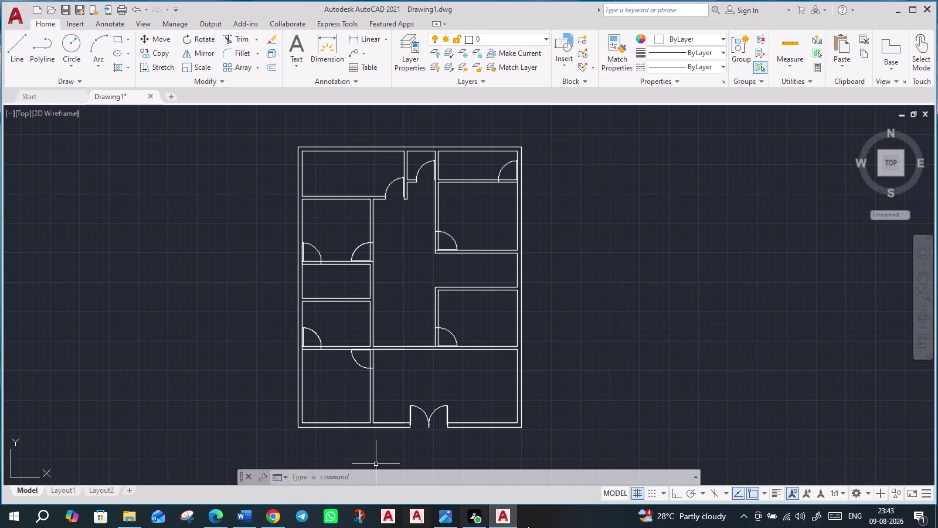
Start a rectangle left of the plan, sized by dimensions with a 5' length.
click(118, 41)
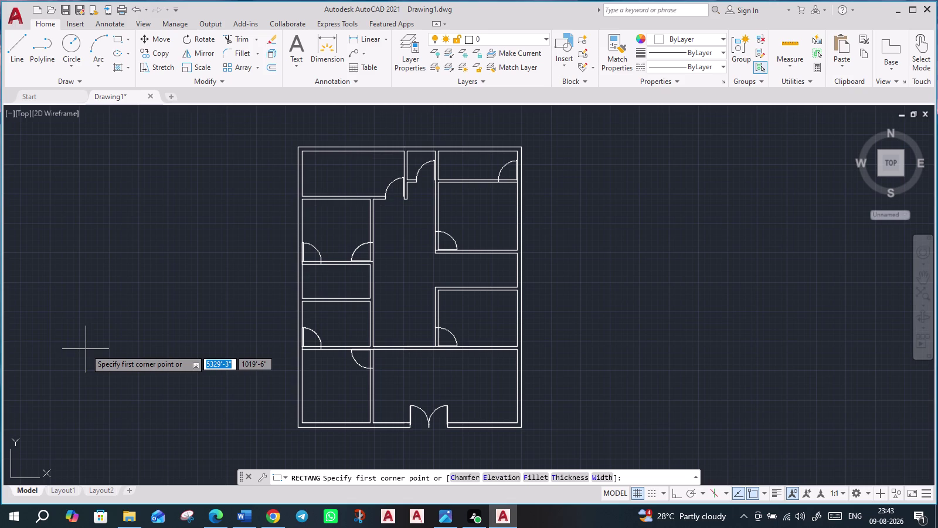
click(86, 349)
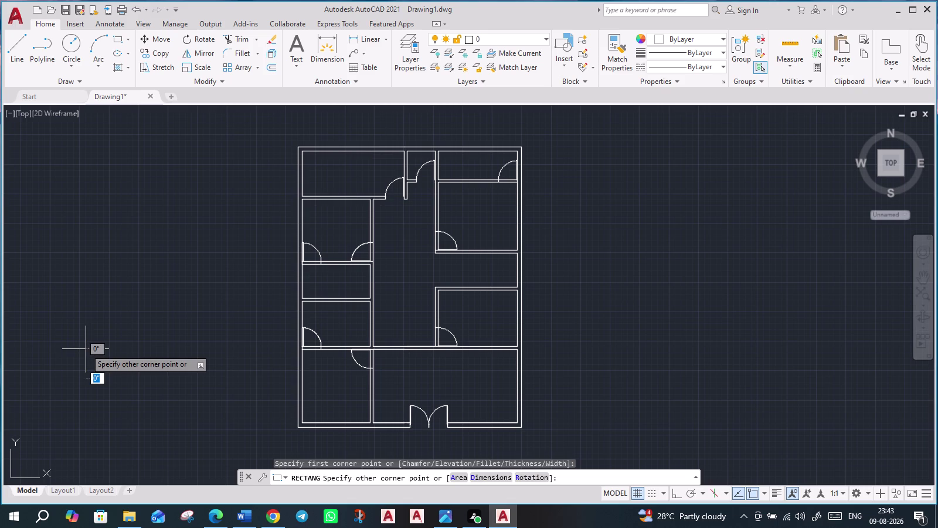
key(d)
key(Return)
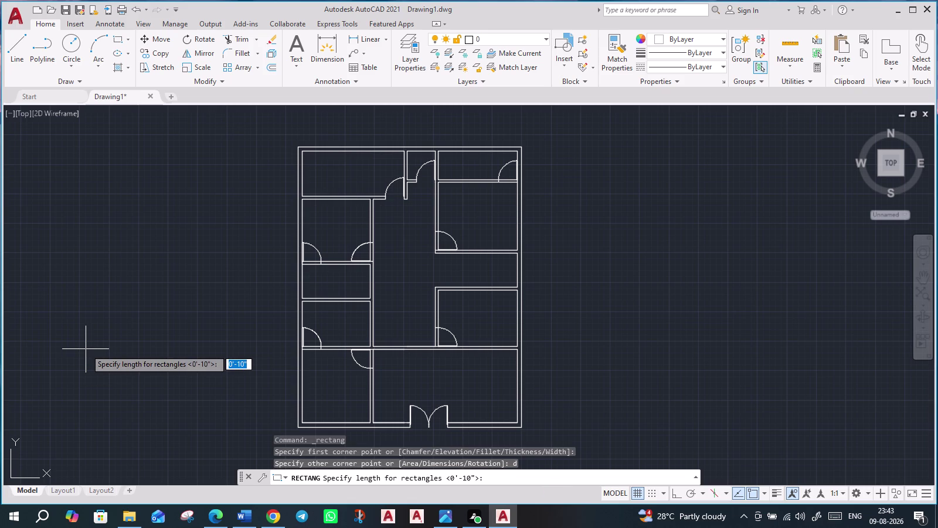
click(79, 345)
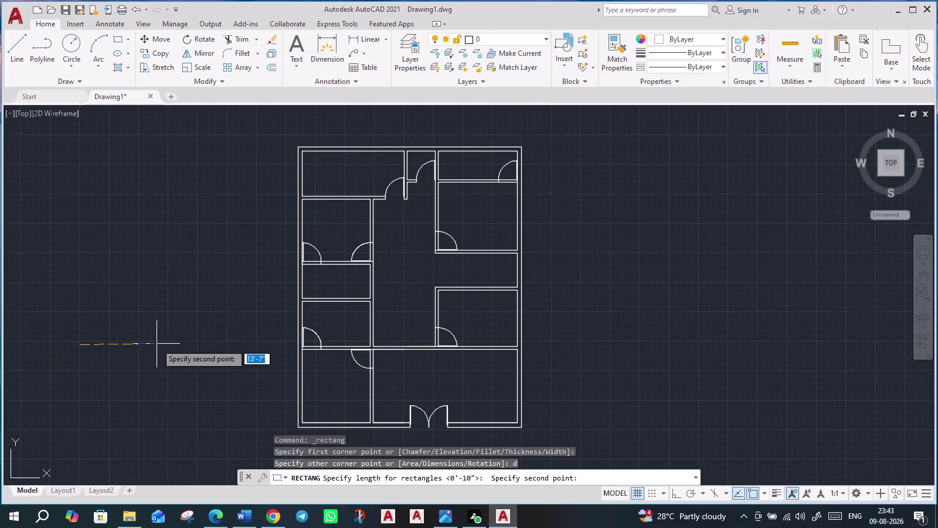
key(5)
key(apostrophe)
key(Return)
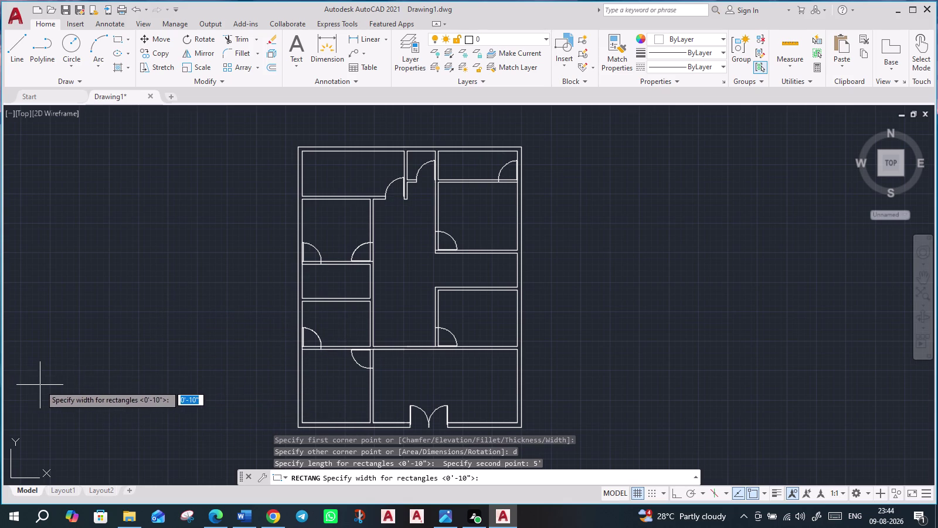
Give the rectangle a 6" width and place it beside the floor plan.
scroll(down, 3)
middle_drag(101, 392, 328, 338)
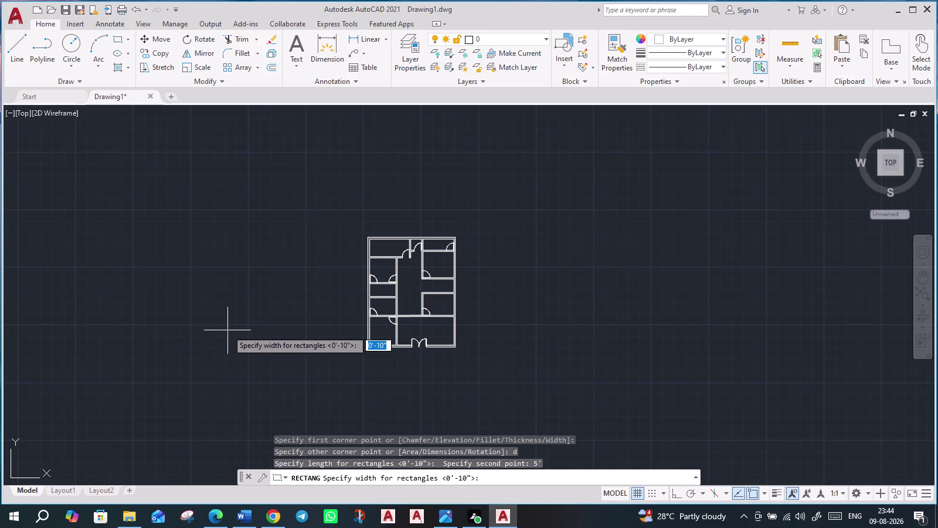
key(6)
key(shift+quotedbl)
key(Return)
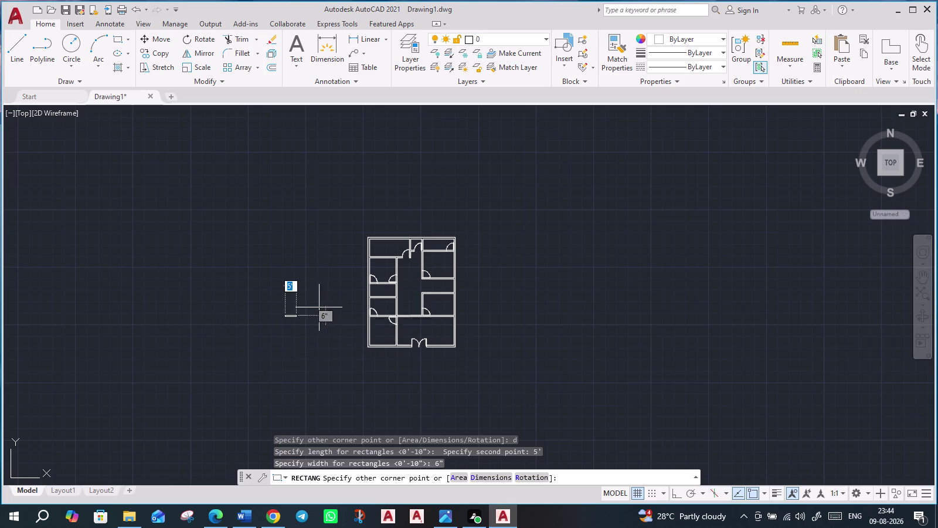
click(320, 301)
scroll(up, 3)
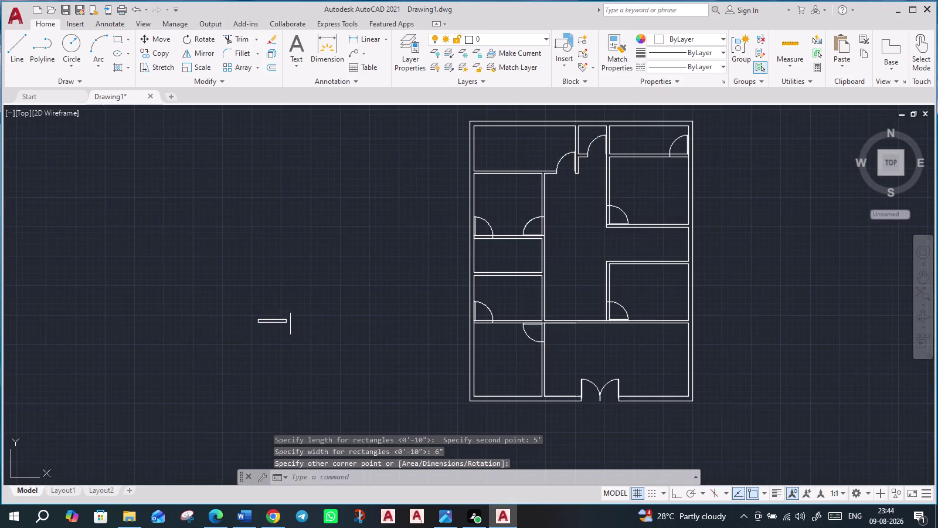
scroll(up, 3)
click(253, 312)
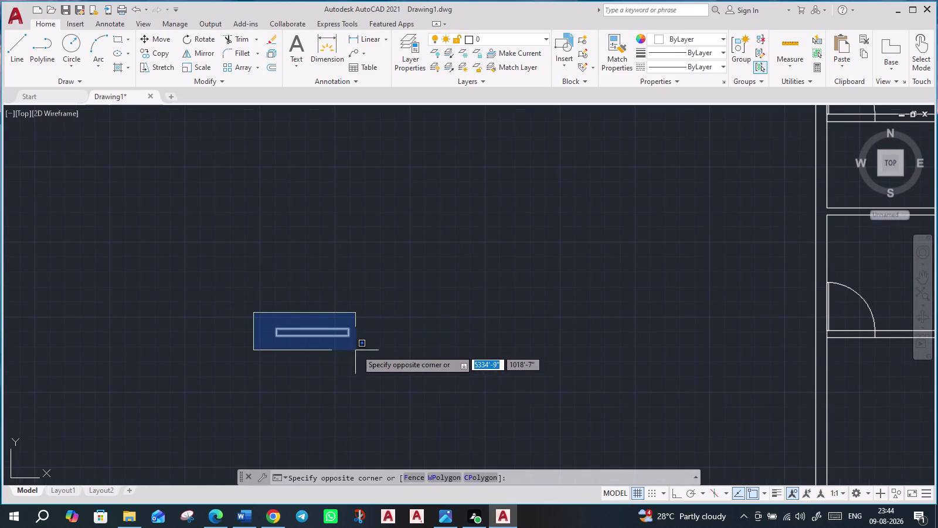
Select the small rectangle and start moving it from a base point.
click(372, 341)
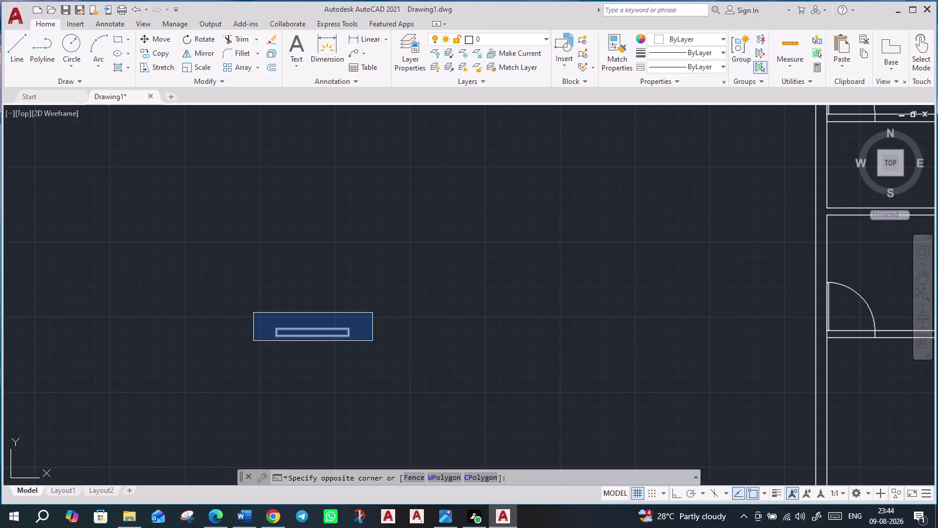
key(m)
key(Return)
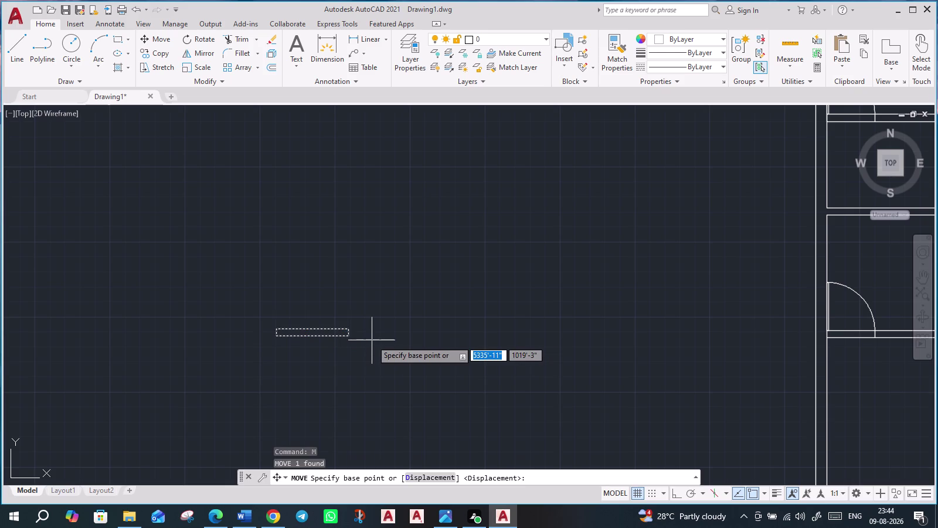
scroll(up, 3)
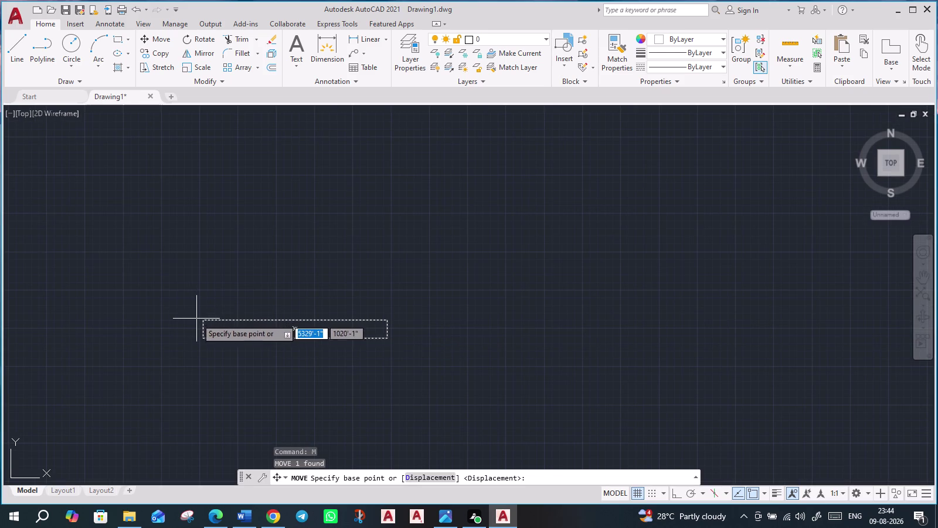
click(200, 320)
Drop the rectangle onto the wall above the large bottom room.
scroll(down, 3)
scroll(down, 3)
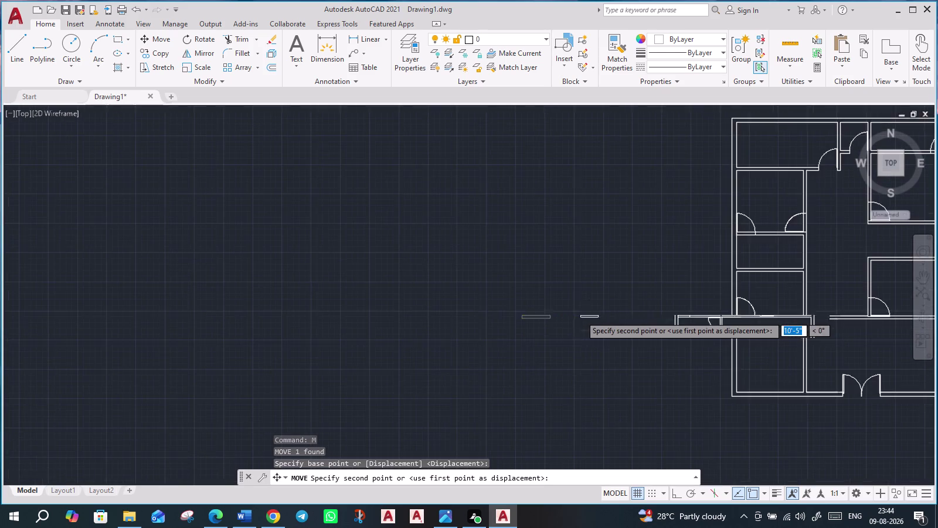
scroll(down, 3)
scroll(up, 3)
scroll(up, 3)
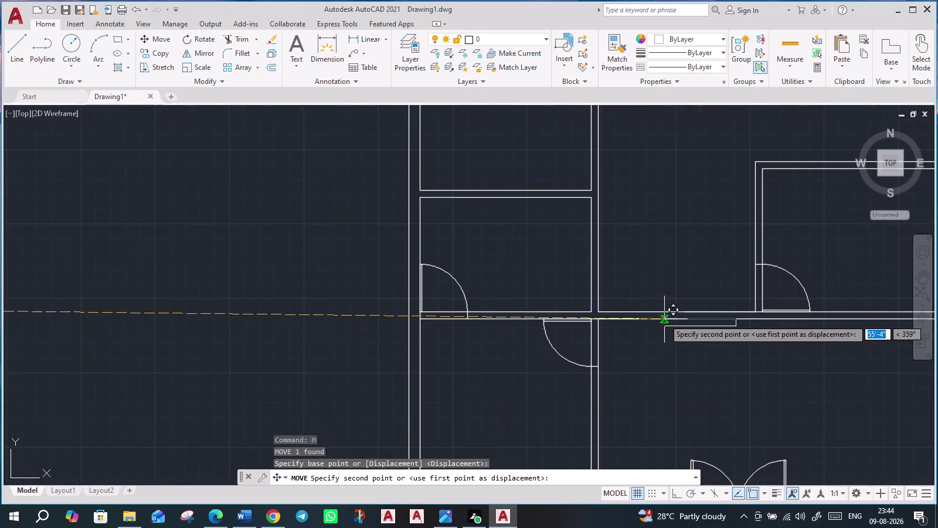
scroll(up, 3)
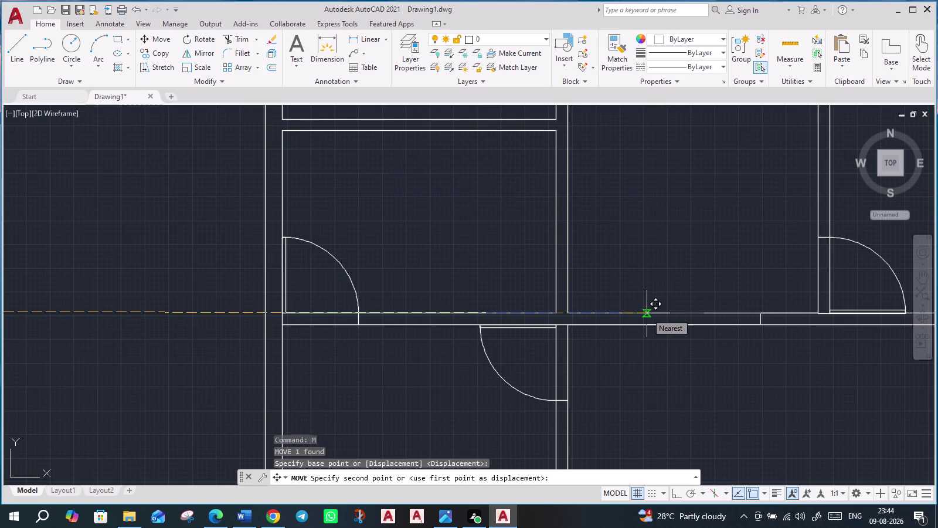
scroll(up, 3)
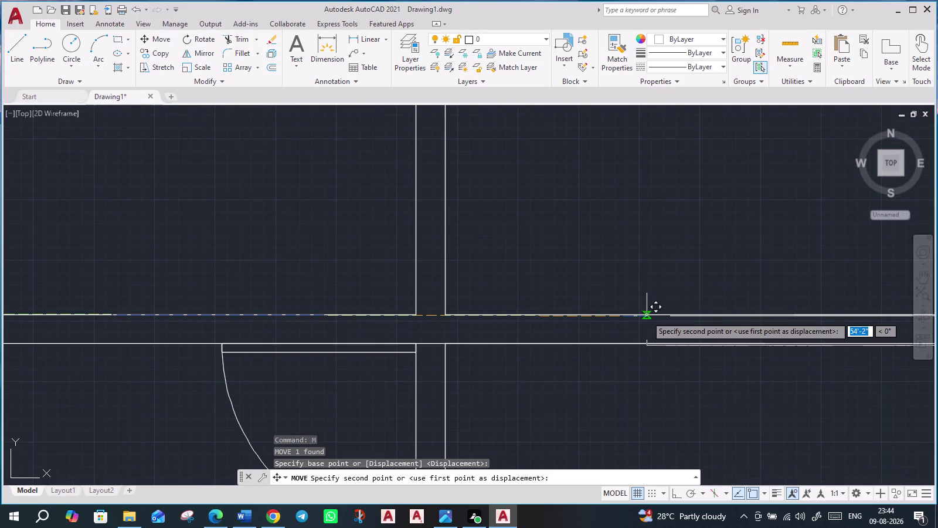
scroll(up, 3)
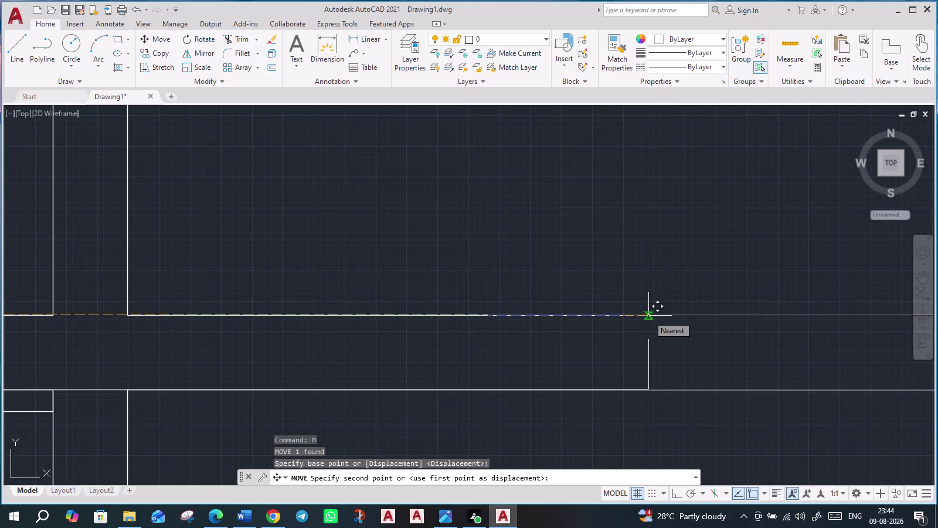
click(649, 316)
scroll(down, 3)
scroll(down, 3)
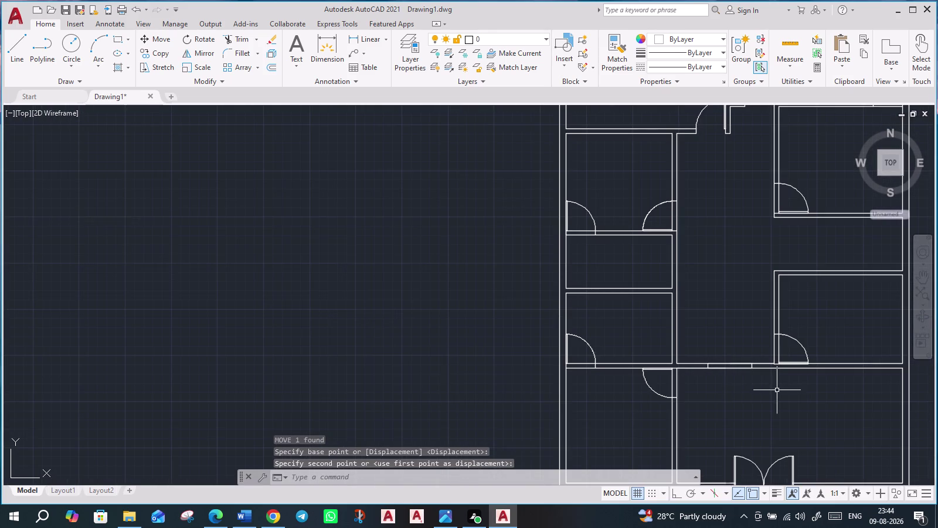
middle_drag(776, 390, 564, 340)
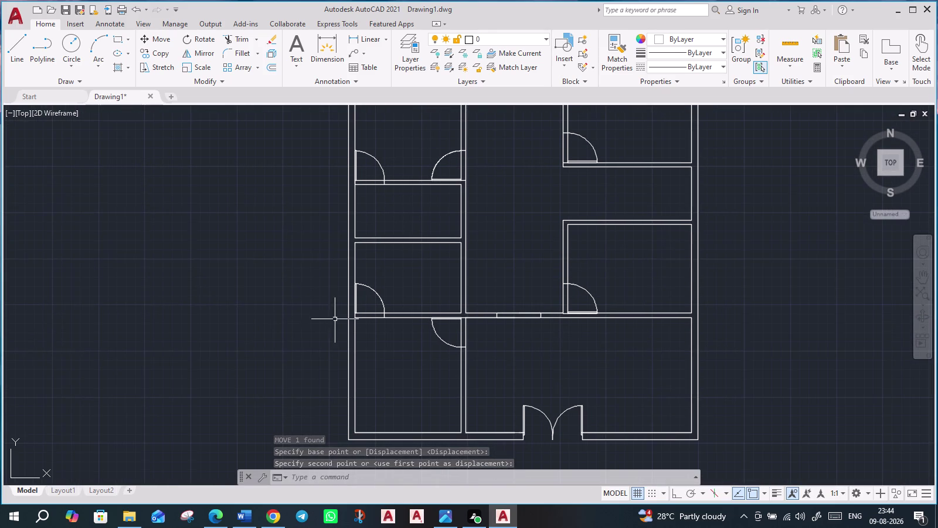
click(235, 35)
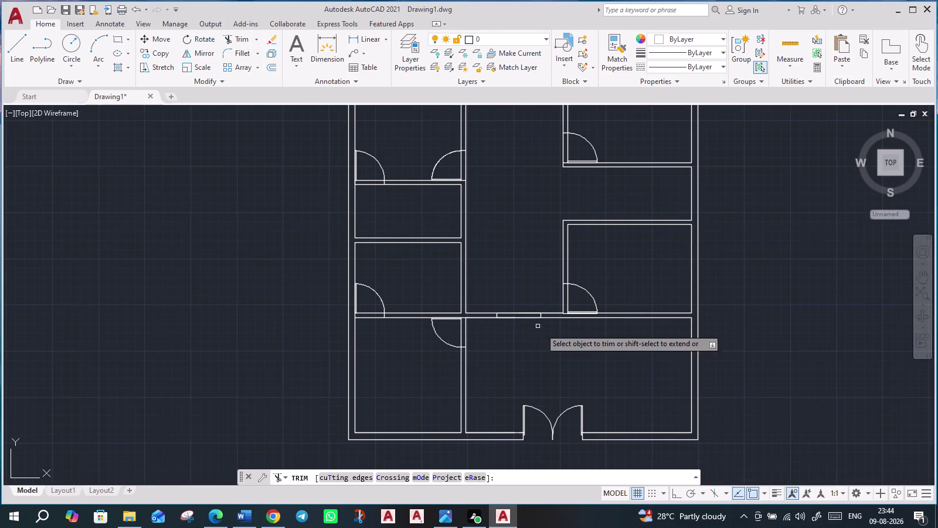
Trim the wall lines inside the small rectangle to open the corridor wall.
scroll(up, 3)
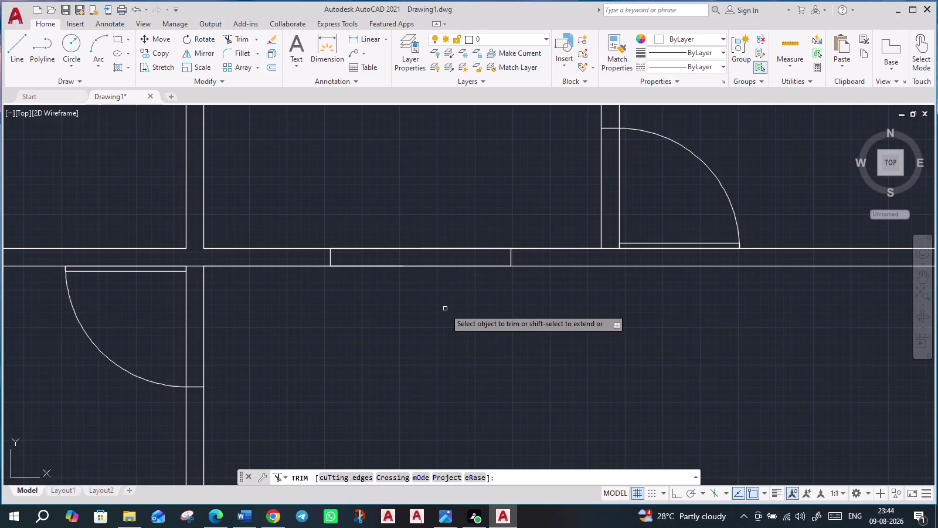
click(446, 309)
click(430, 226)
click(378, 235)
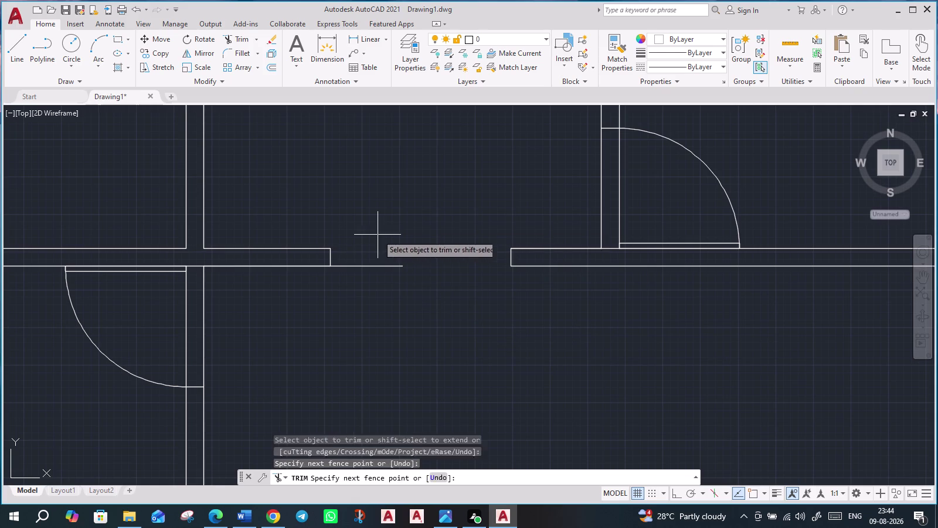
click(363, 295)
scroll(down, 3)
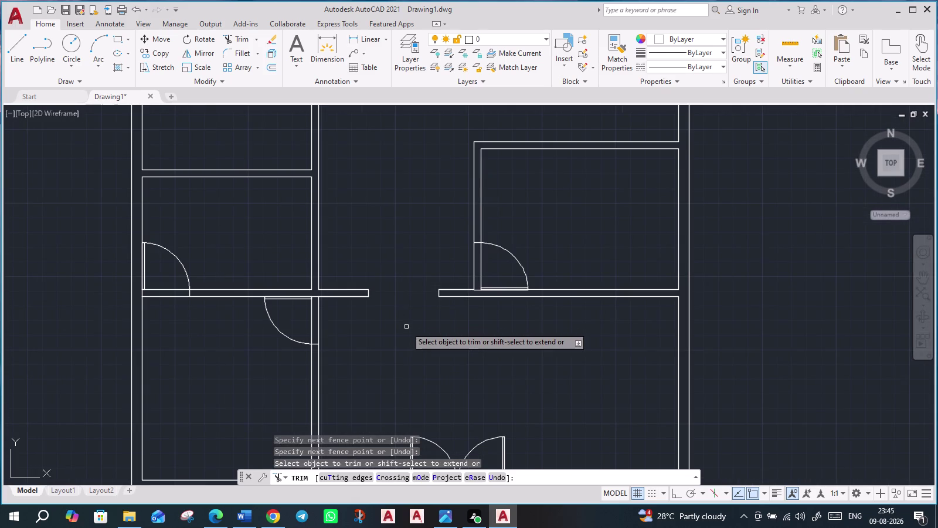
scroll(down, 3)
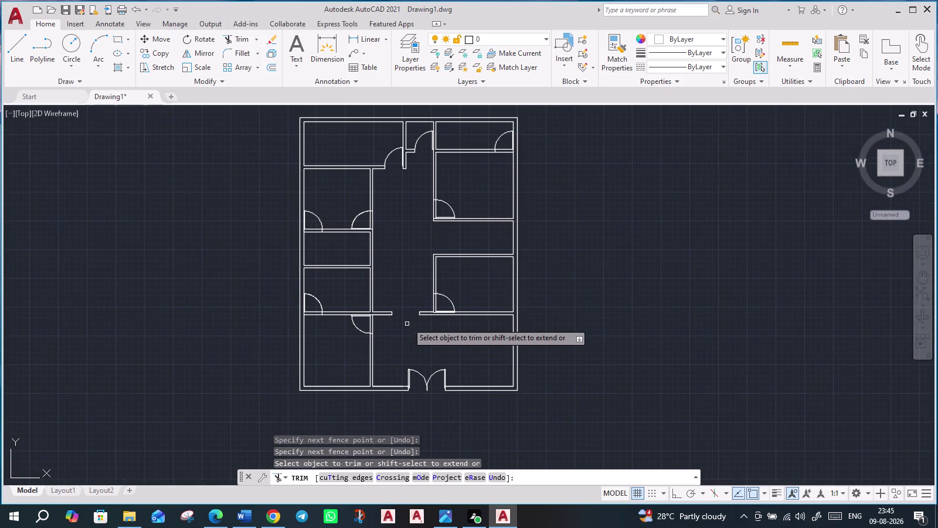
key(Escape)
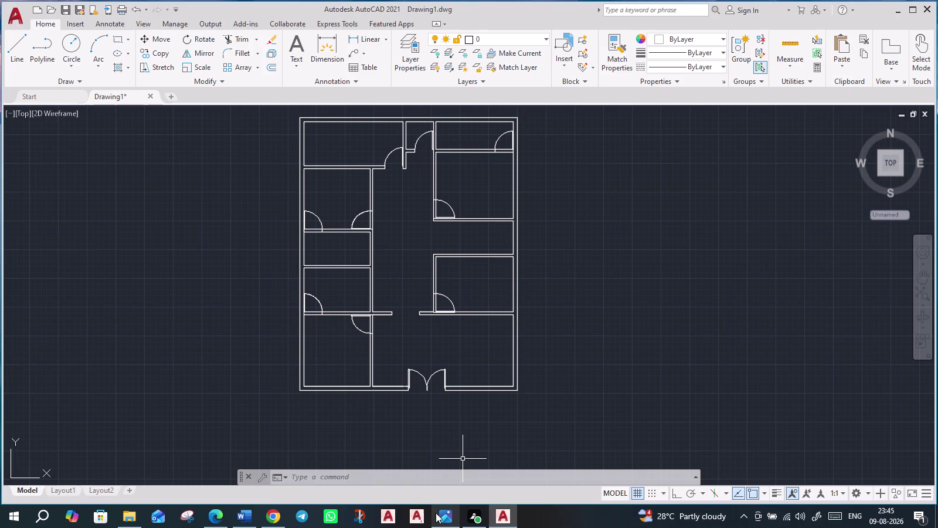
middle_drag(467, 465, 400, 416)
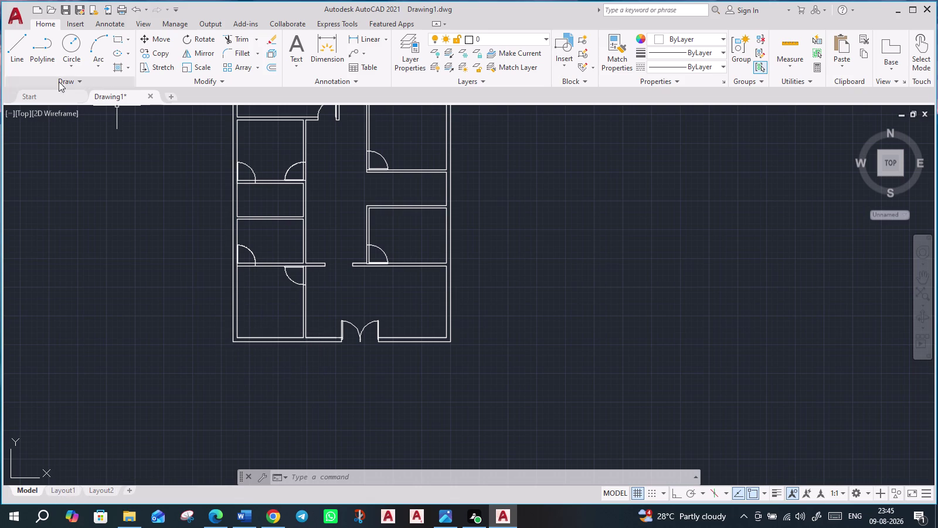
Draw a thin 4' tall rectangle left of the floor plan and select it.
click(116, 39)
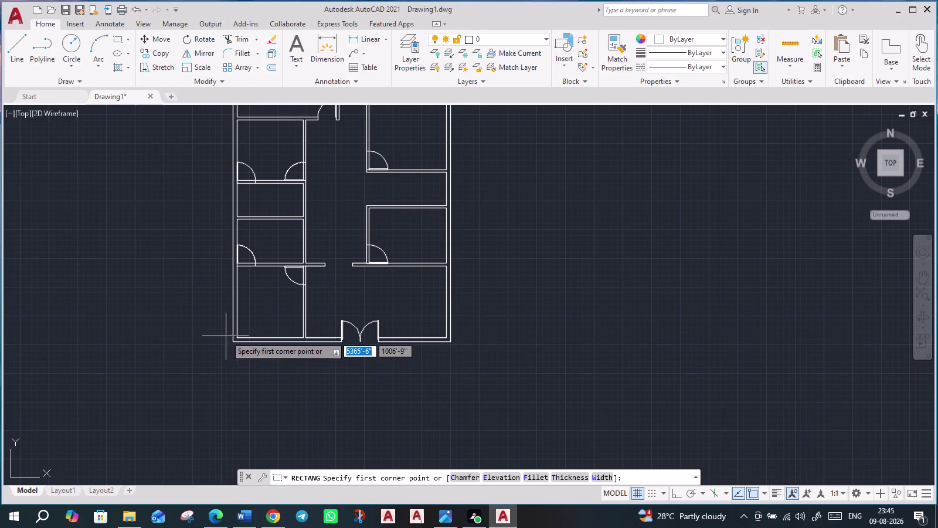
scroll(up, 3)
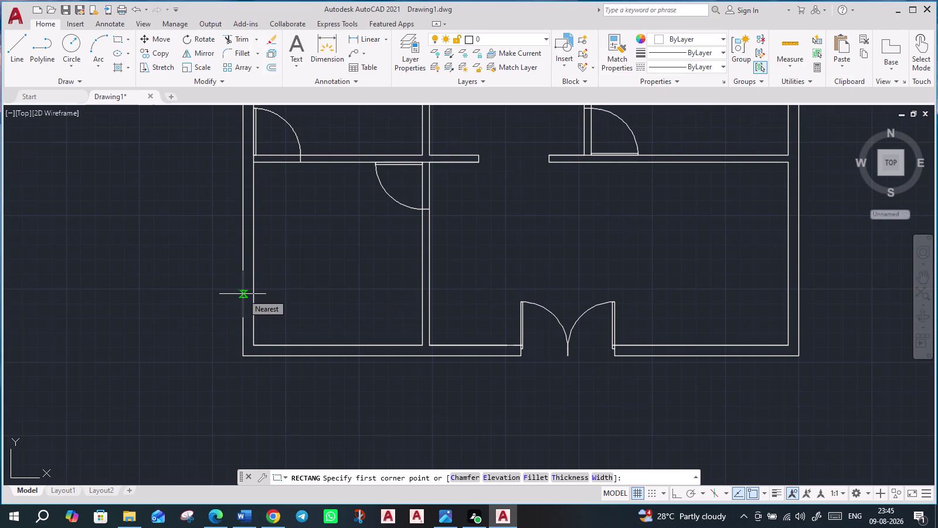
click(184, 300)
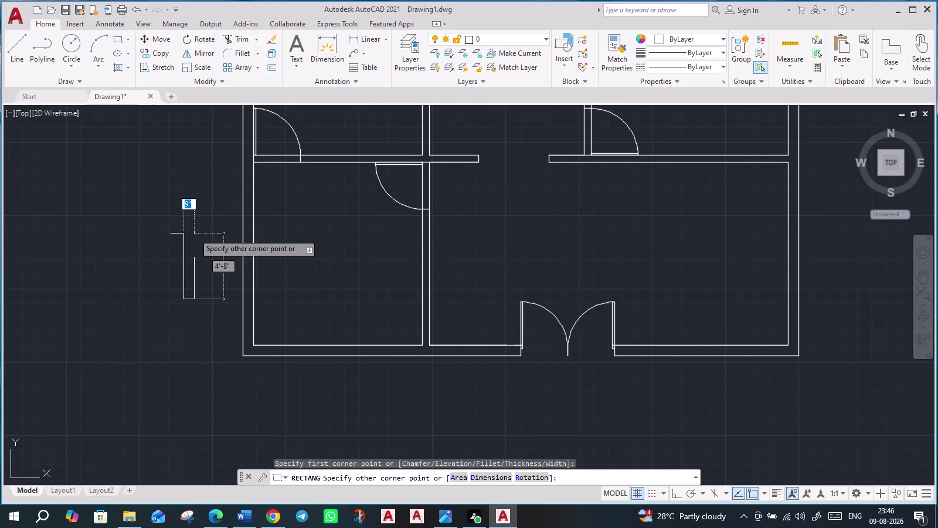
key(Tab)
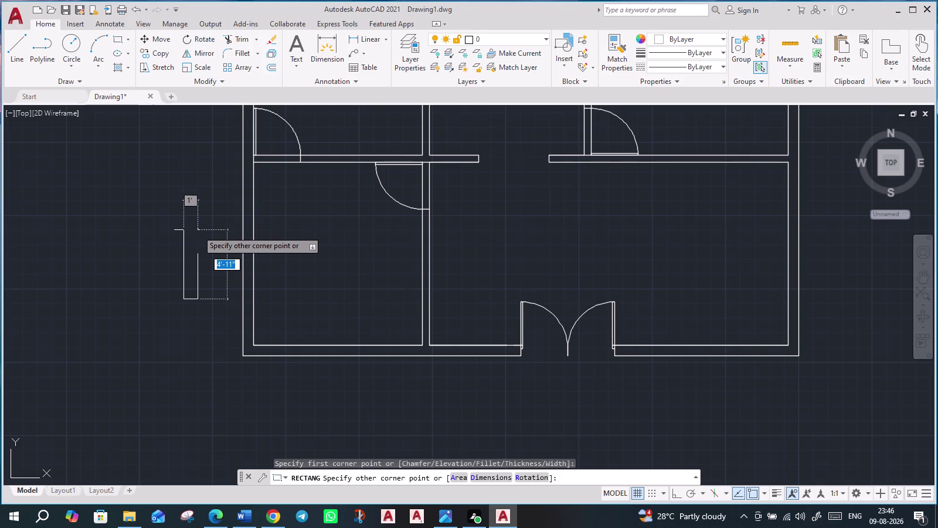
text(4')
key(Return)
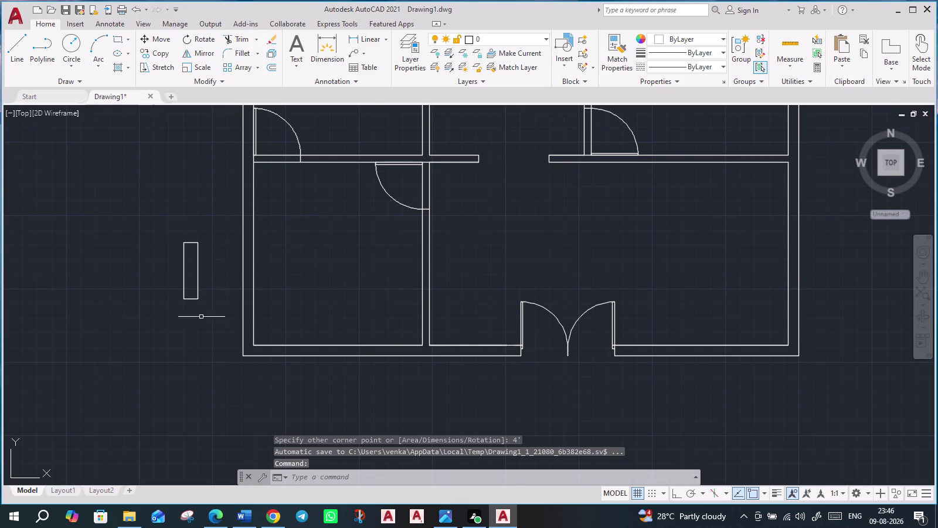
click(185, 241)
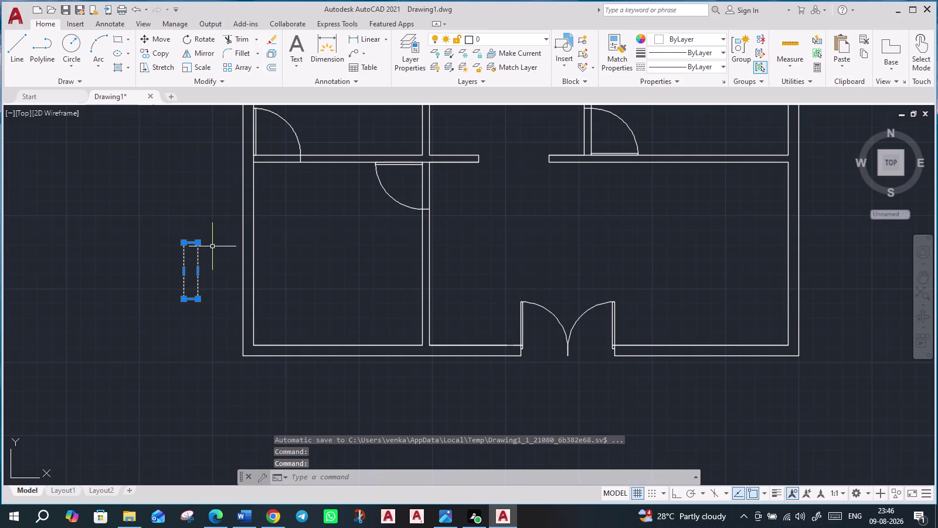
Copy the narrow rectangle from its top-left corner 10'-10" to the left.
text(co)
key(Return)
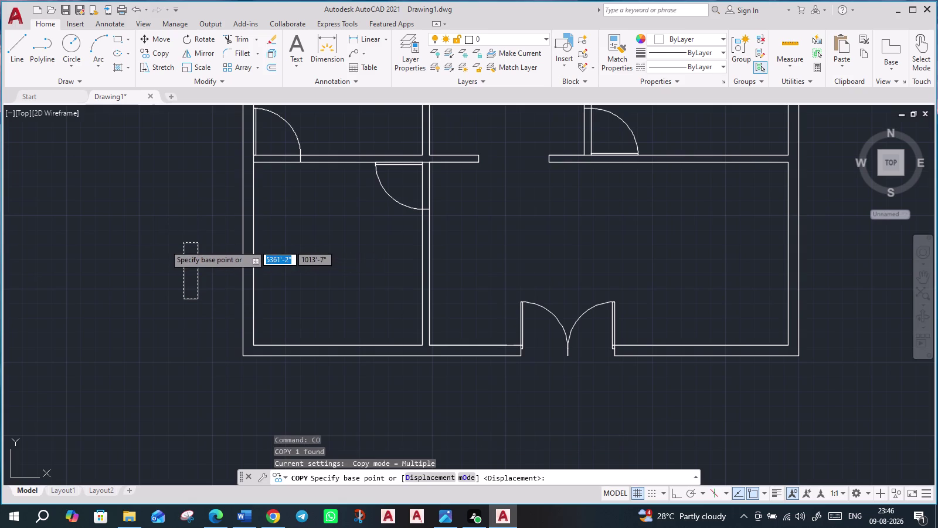
click(181, 246)
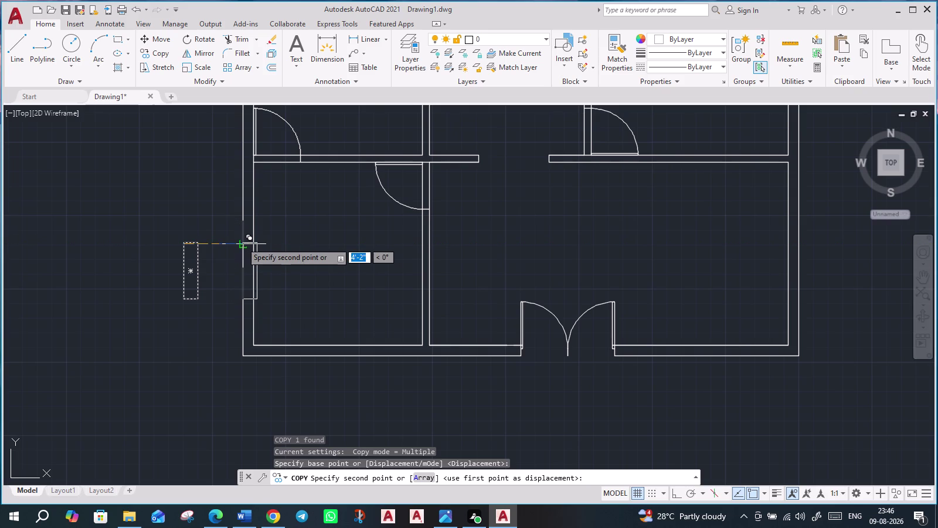
scroll(up, 3)
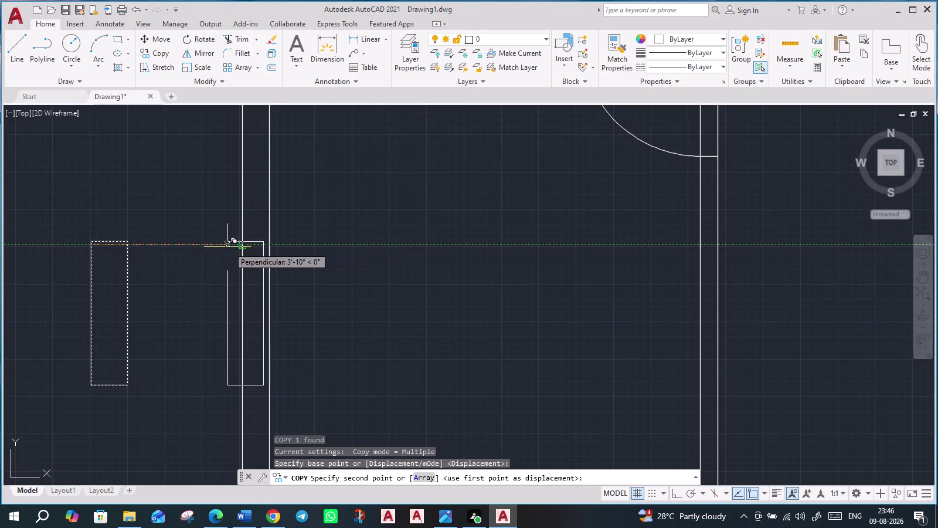
scroll(down, 3)
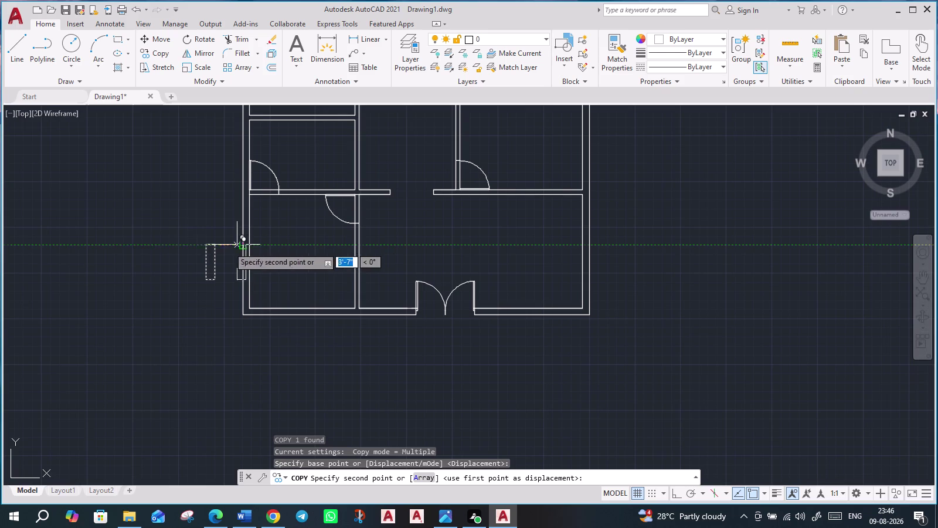
click(111, 245)
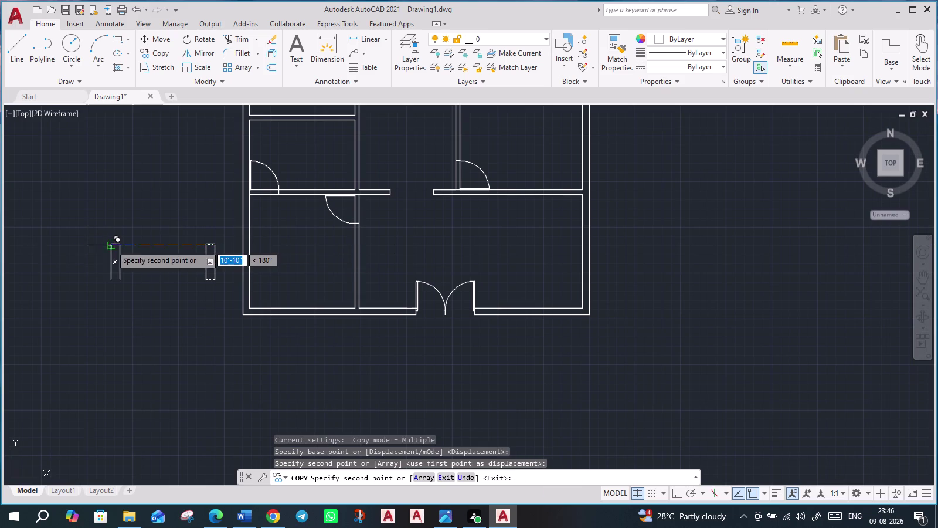
key(Escape)
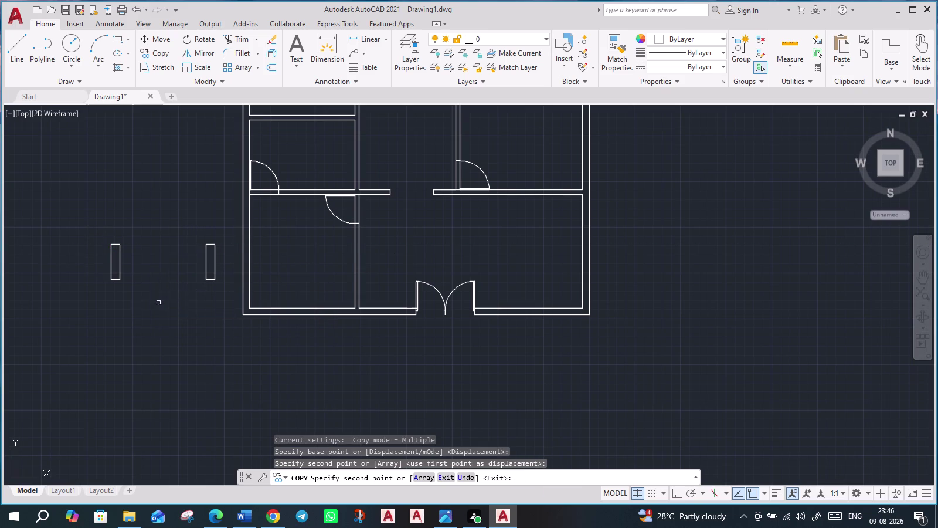
scroll(up, 3)
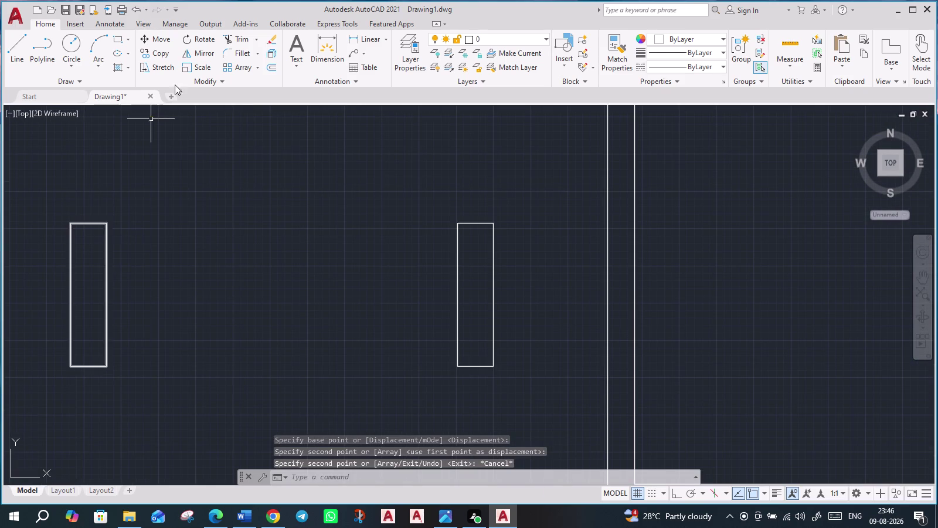
click(363, 33)
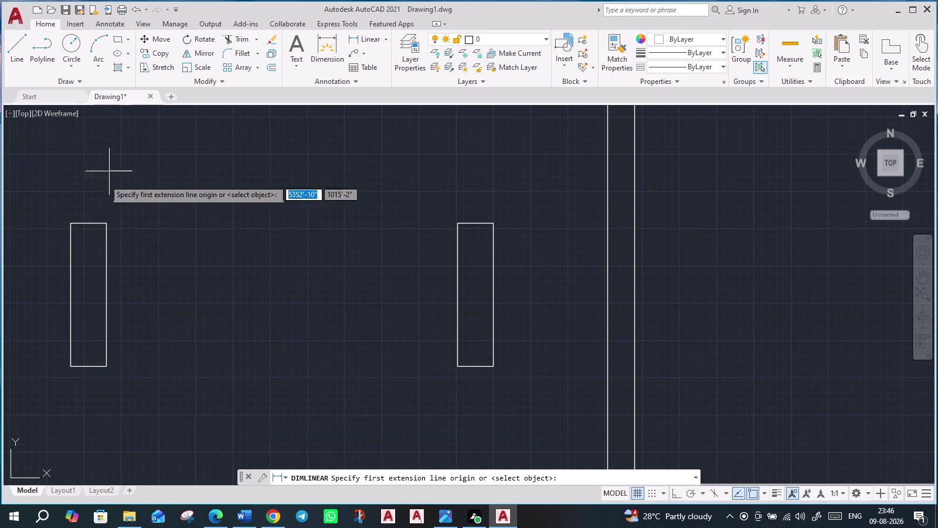
Add a 1' linear dimension across the left rectangle's top corners, then cancel.
click(72, 221)
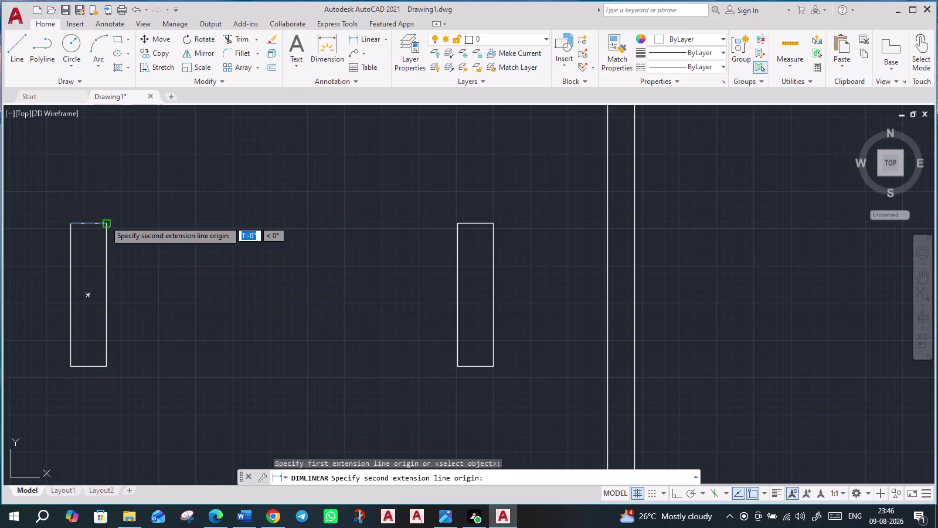
click(106, 222)
click(107, 172)
scroll(up, 3)
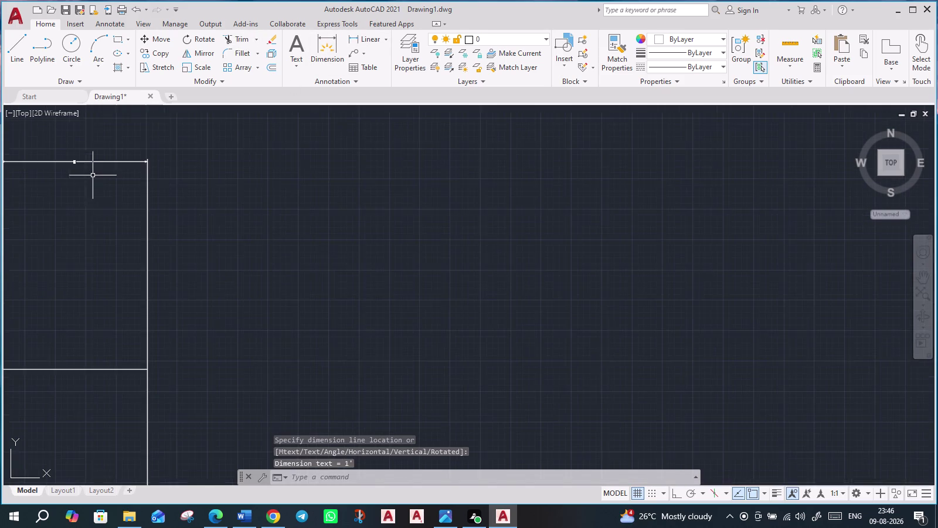
scroll(up, 3)
scroll(up, 3)
scroll(up, 3)
scroll(down, 3)
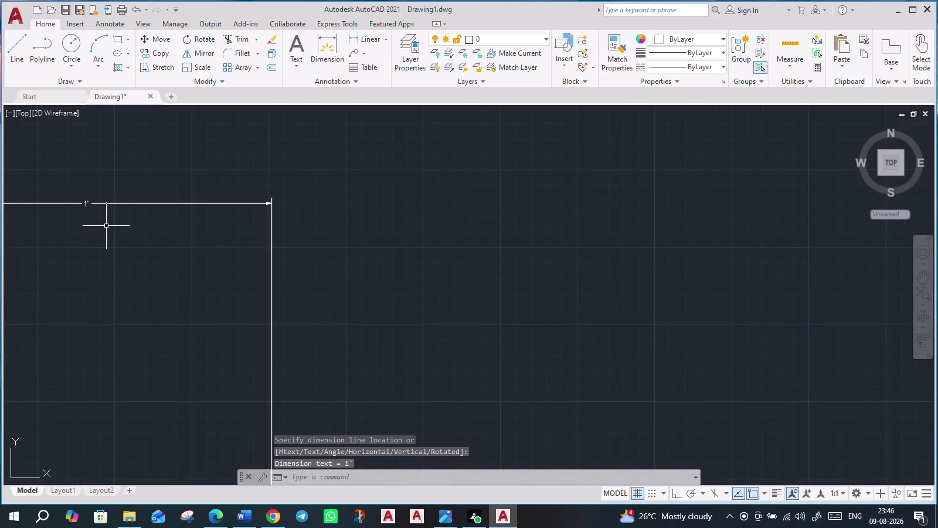
scroll(down, 3)
scroll(down, 3)
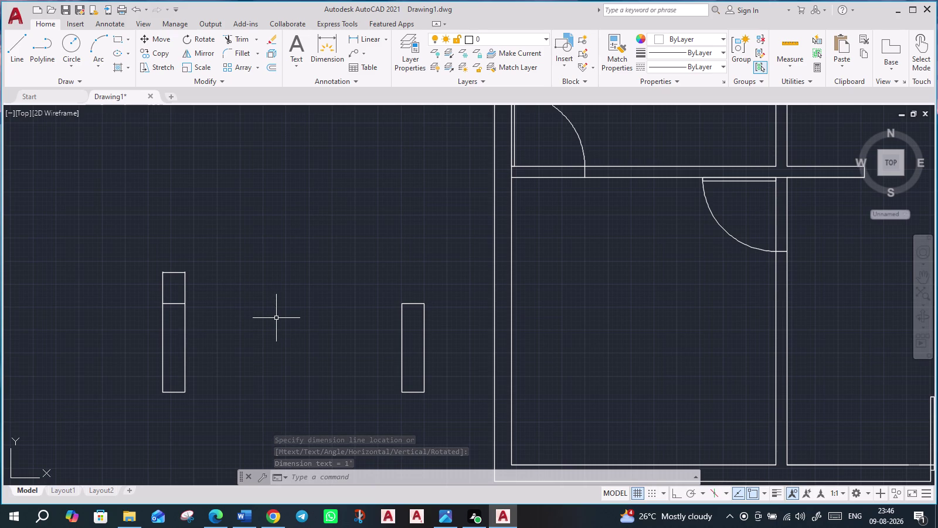
scroll(down, 3)
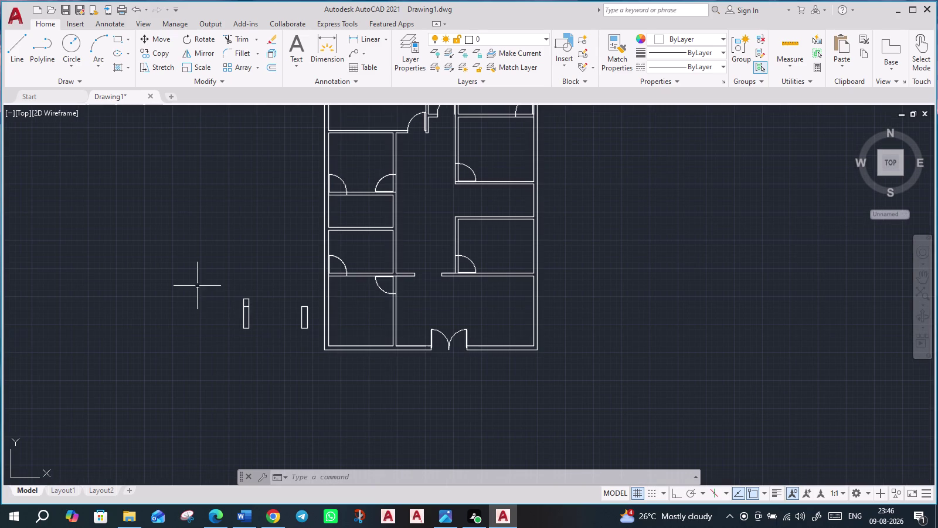
key(Escape)
Erase both trial rectangles and the 1' dimension.
click(237, 294)
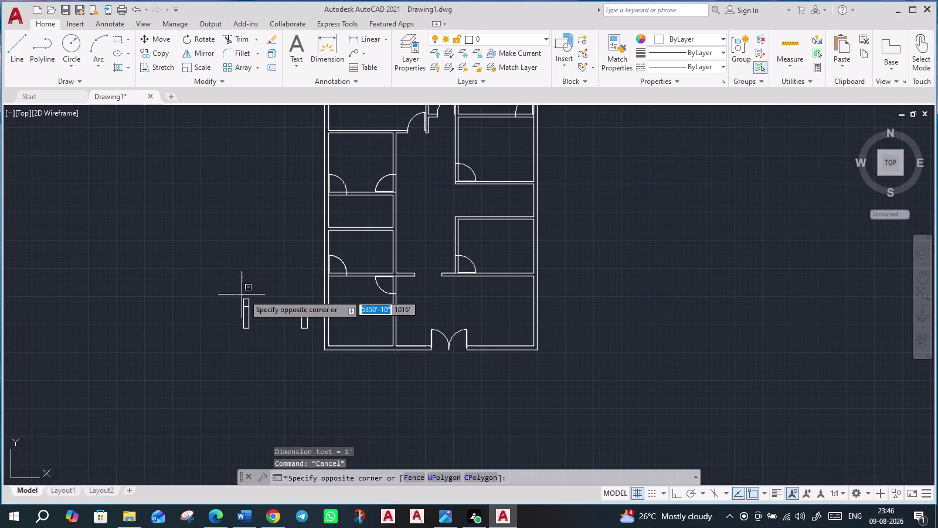
click(315, 352)
key(Delete)
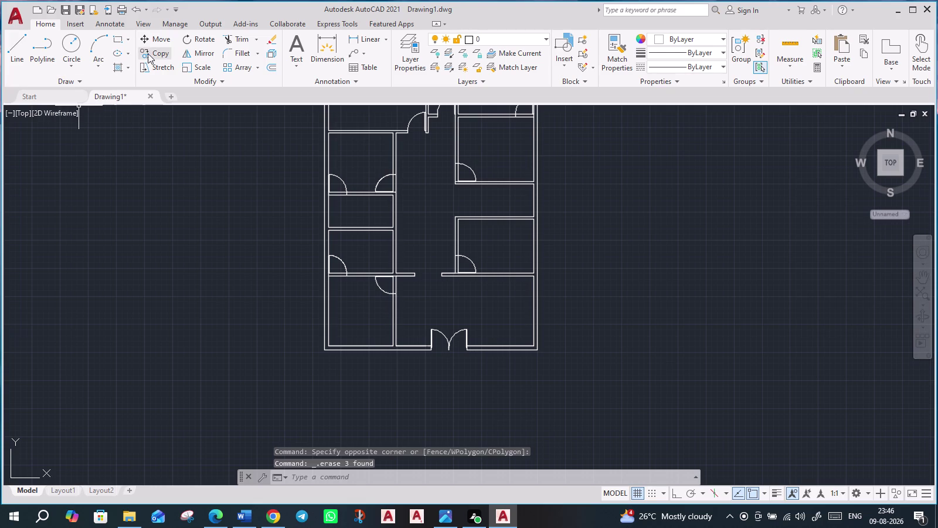
Draw a 4' by 9" rectangle left of the floor plan.
click(122, 41)
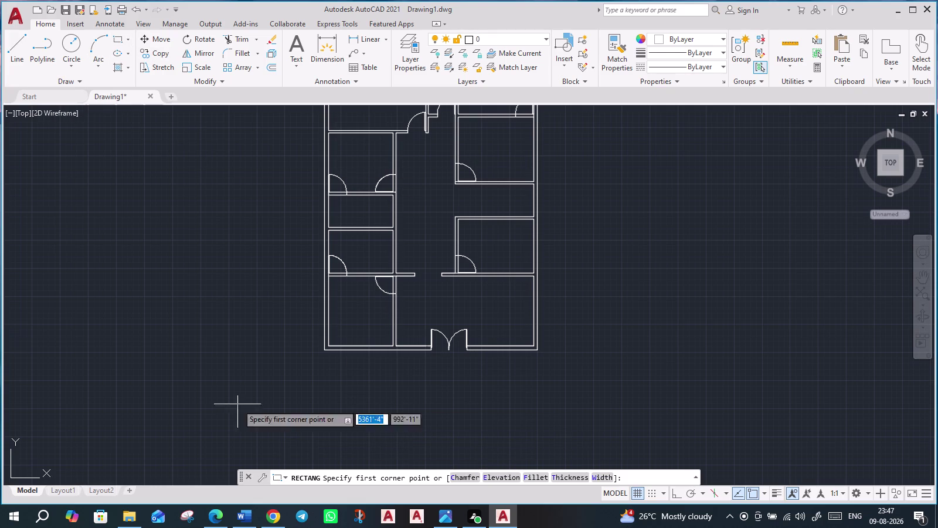
click(29, 368)
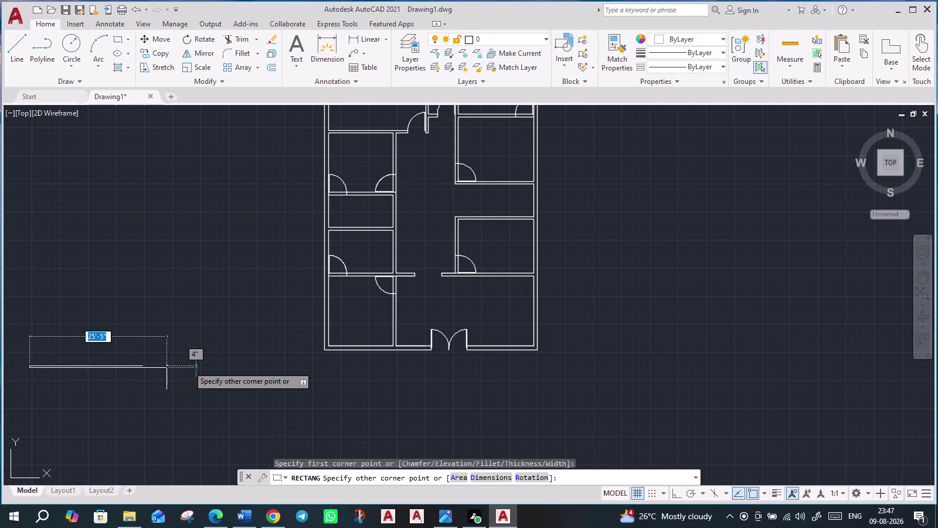
key(d)
key(Return)
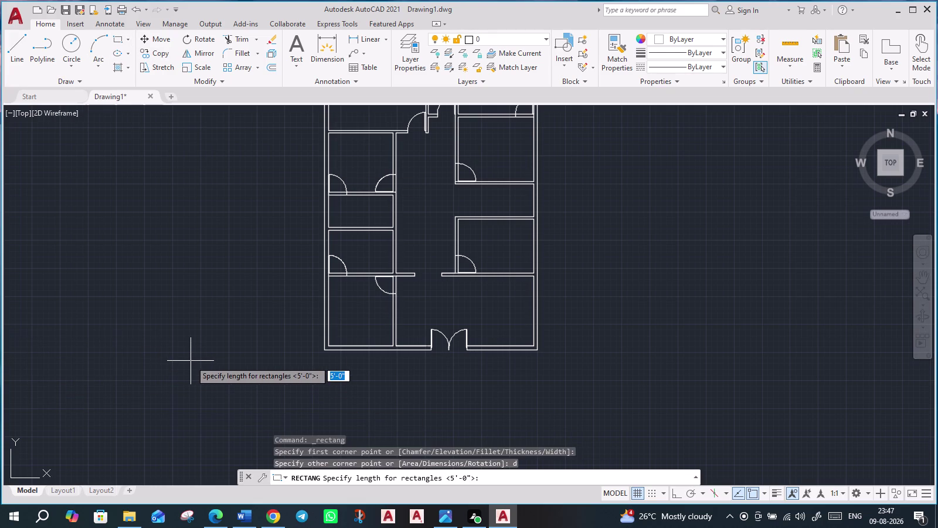
key(5)
key(BackSpace)
text(4)
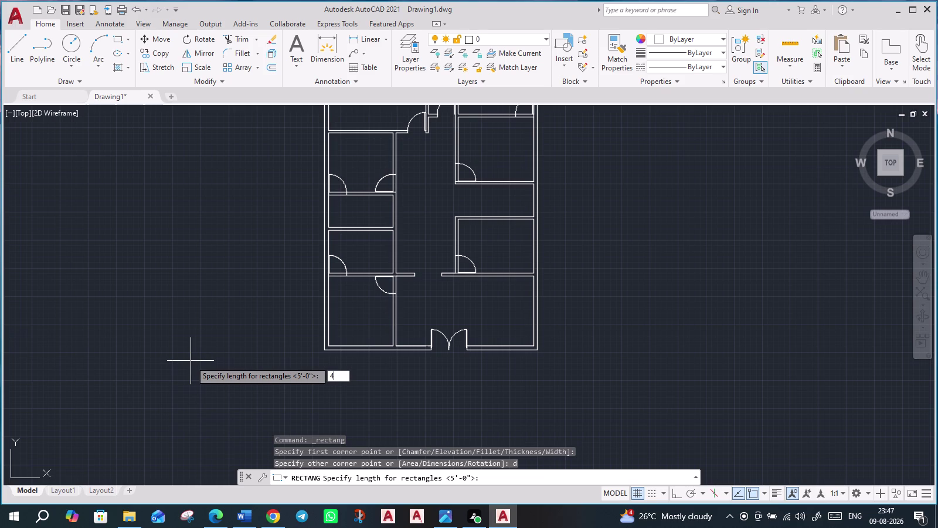
text(')
key(Return)
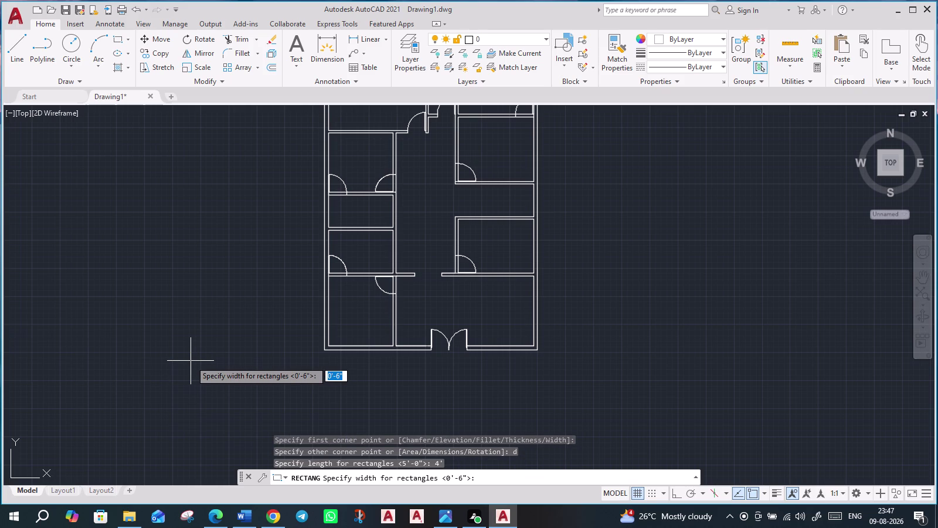
key(9)
key(shift+quotedbl)
key(Return)
click(191, 361)
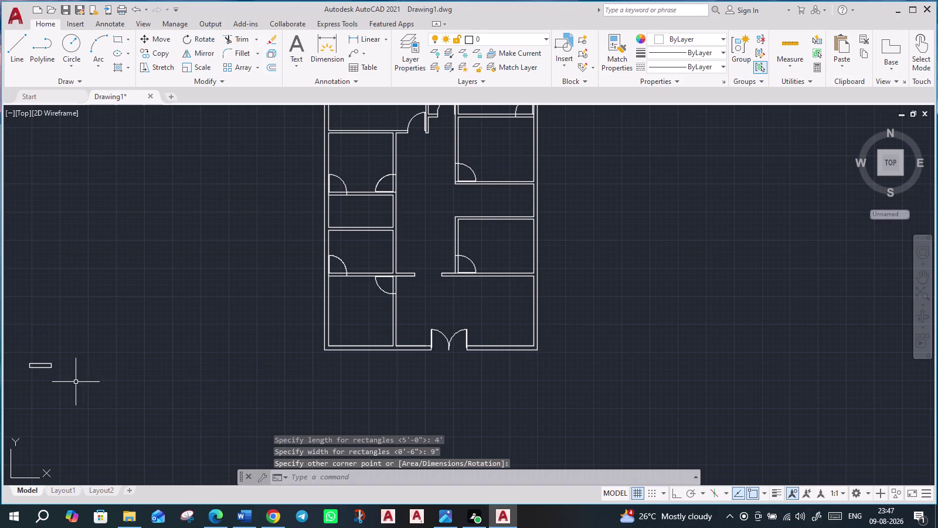
Rotate the 4' by 9" rectangle 90° upright with Ortho, then reselect it.
middle_drag(44, 386, 230, 378)
scroll(up, 3)
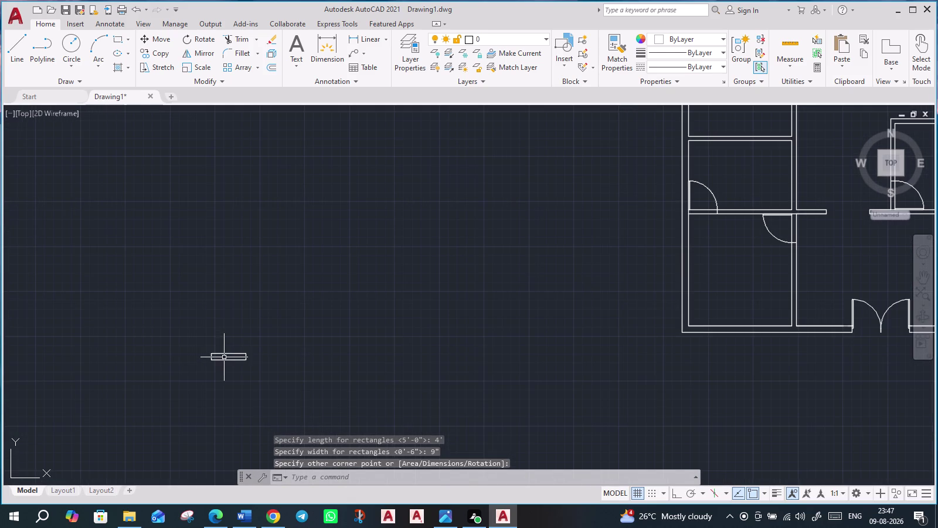
click(210, 346)
click(267, 380)
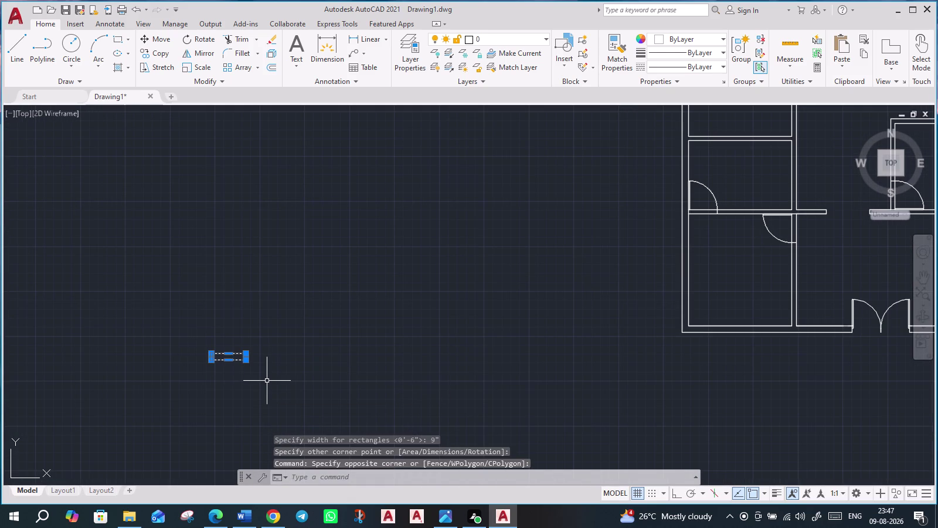
text(ro)
key(Return)
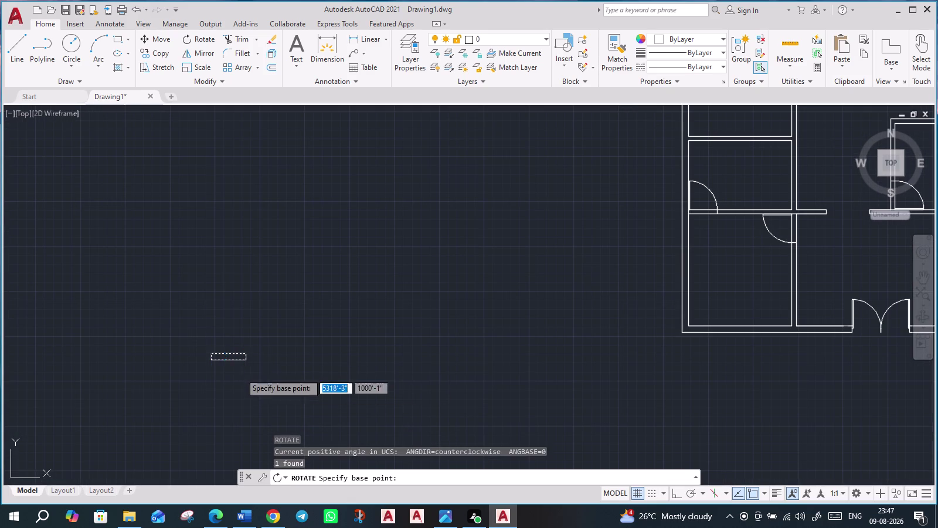
click(211, 352)
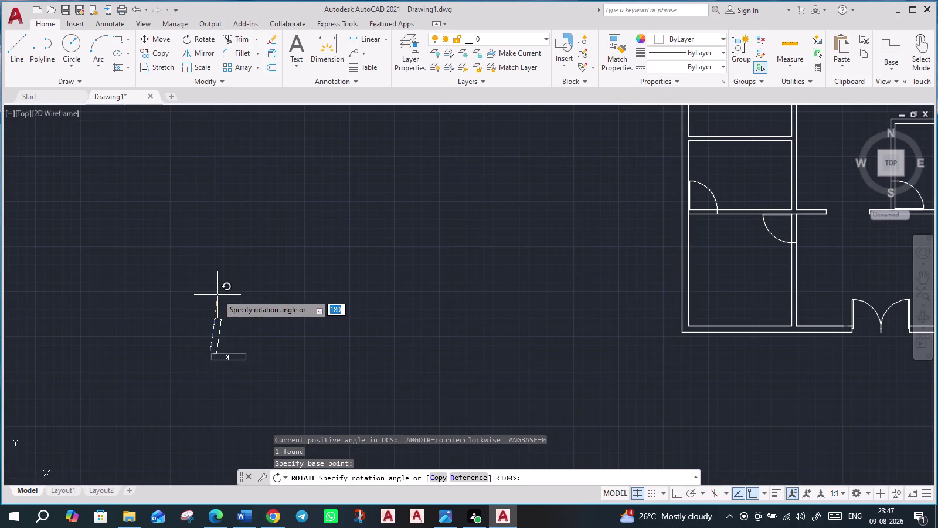
key(F8)
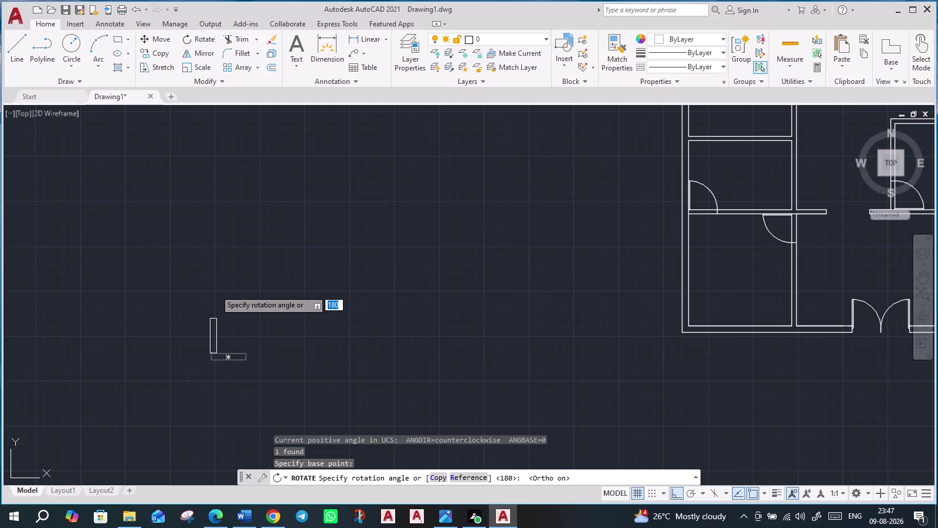
click(215, 290)
click(186, 302)
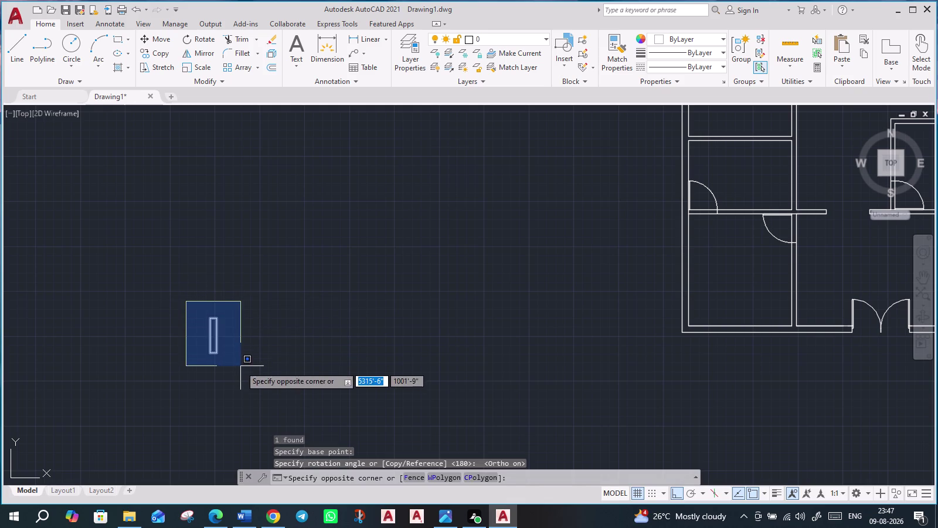
click(241, 366)
key(c)
key(o)
key(Return)
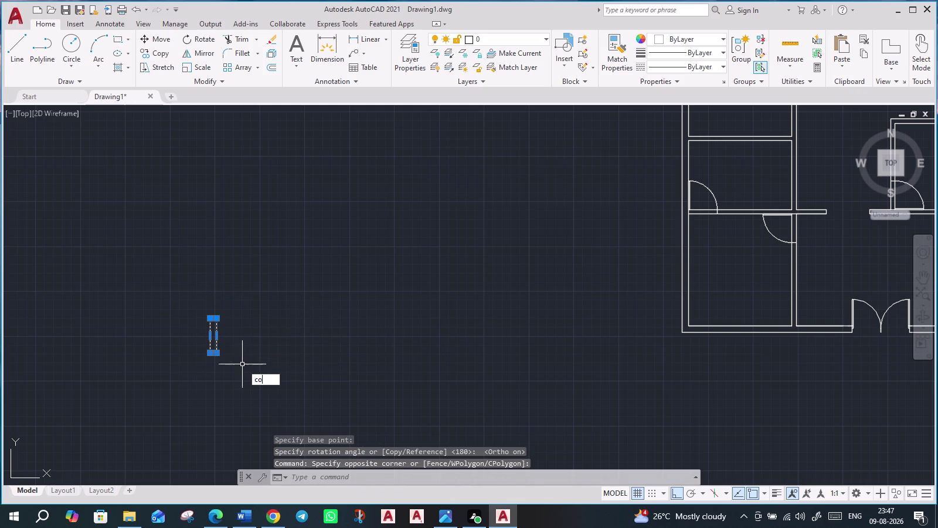
Copy the window rectangle onto an outer wall with Ortho off.
scroll(up, 3)
scroll(up, 3)
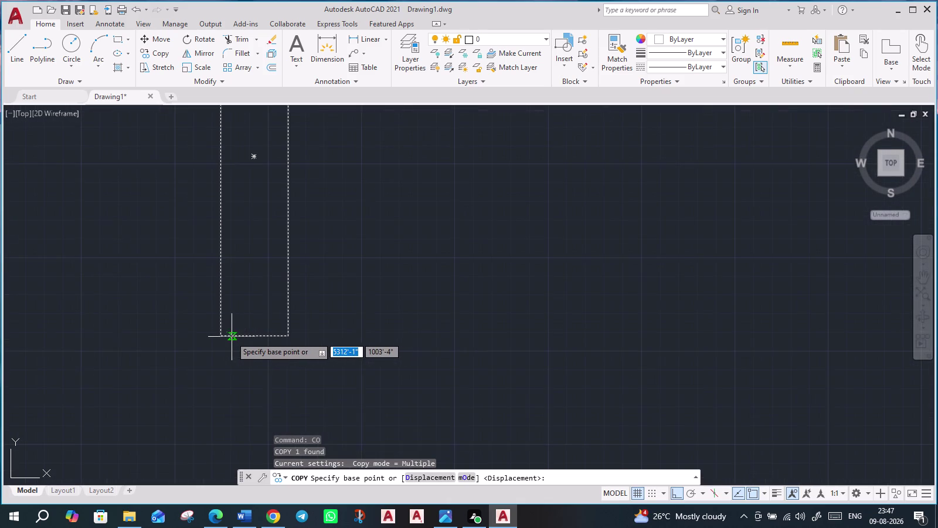
click(223, 336)
scroll(down, 3)
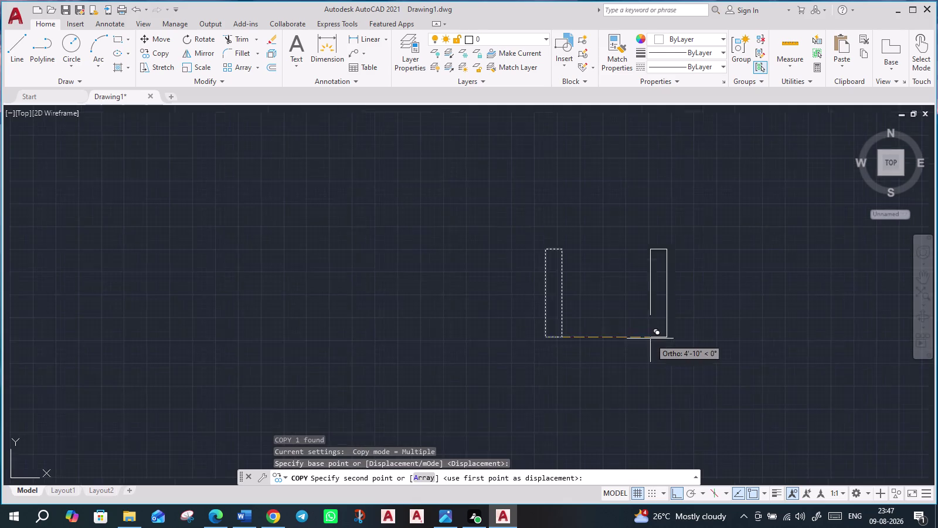
scroll(down, 3)
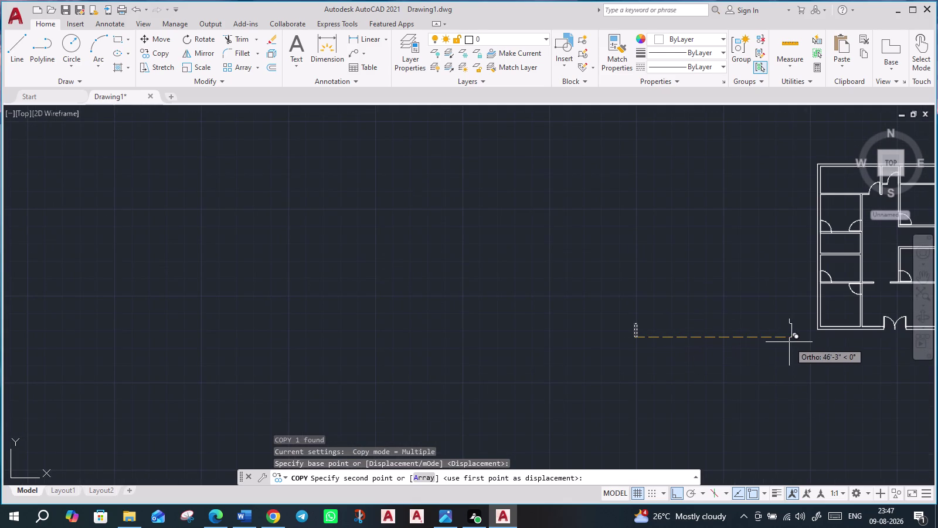
key(F8)
scroll(up, 3)
scroll(up, 3)
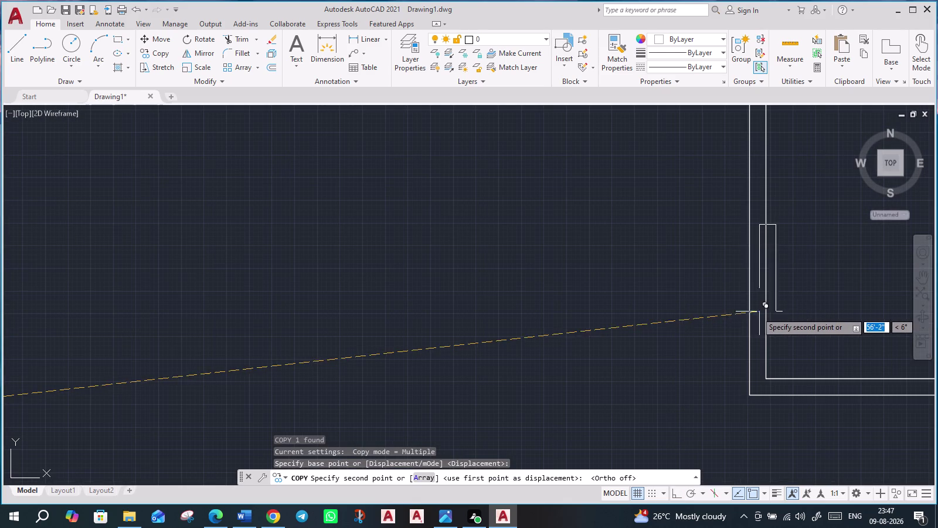
scroll(down, 3)
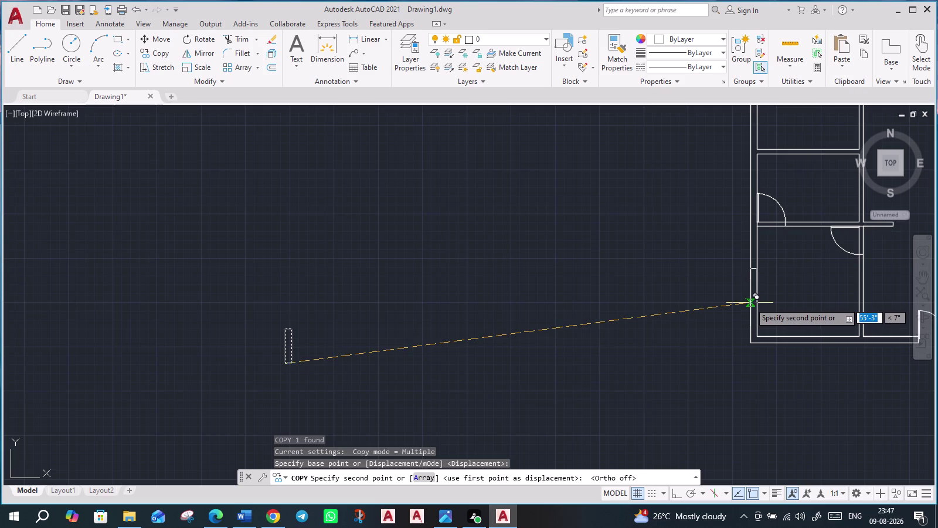
scroll(up, 3)
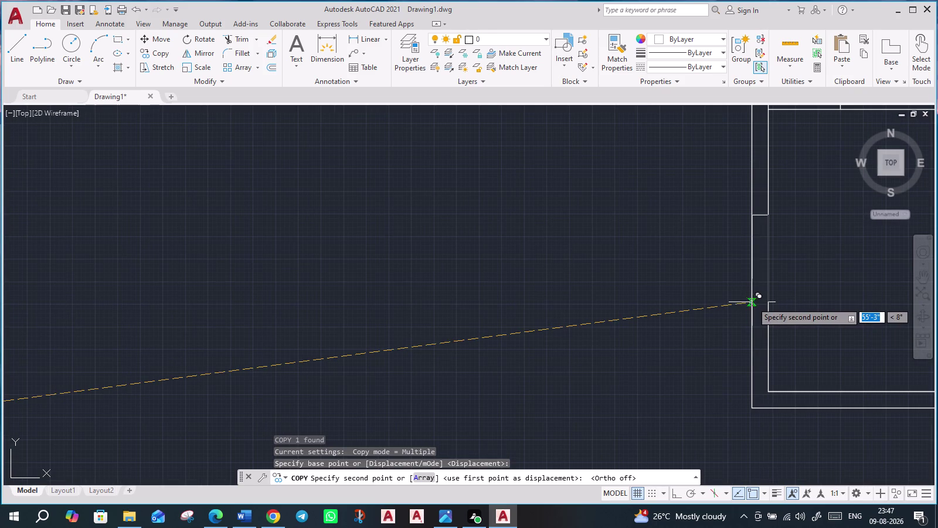
scroll(up, 3)
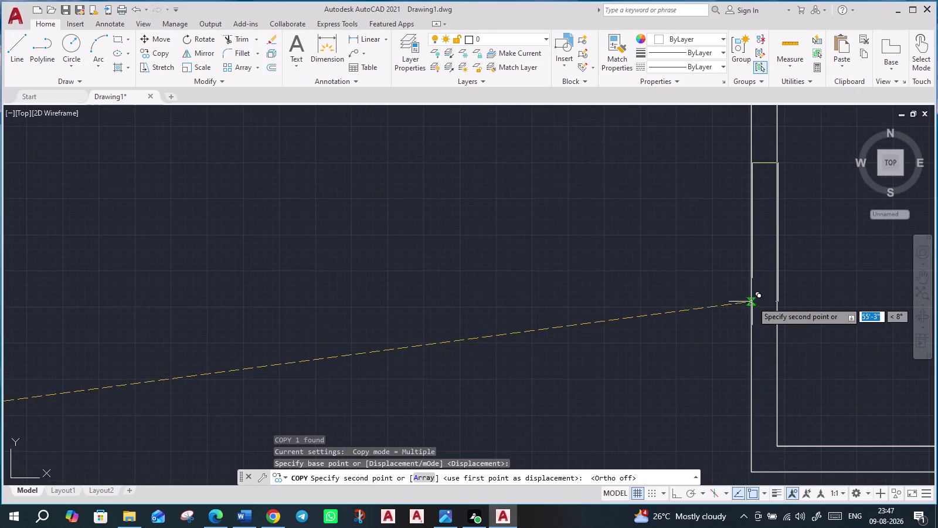
click(751, 301)
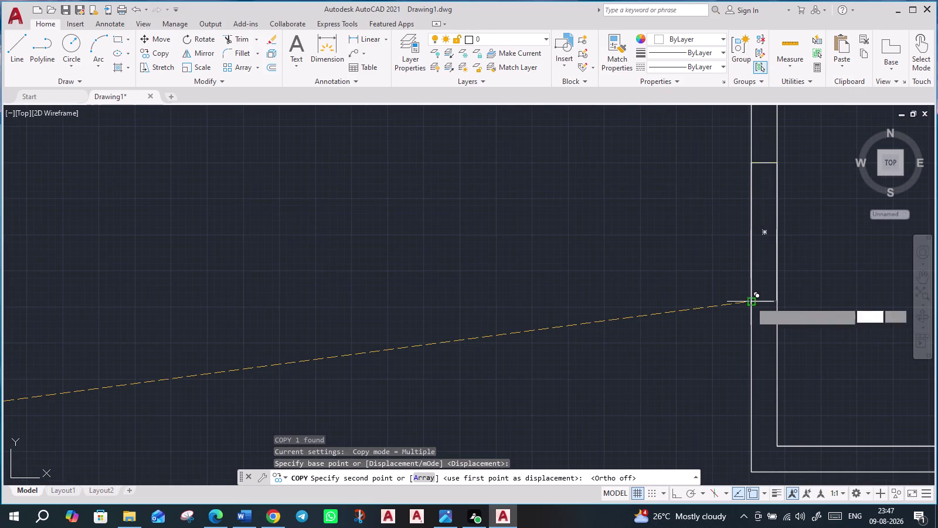
Place another window copy on a room's side wall.
scroll(down, 3)
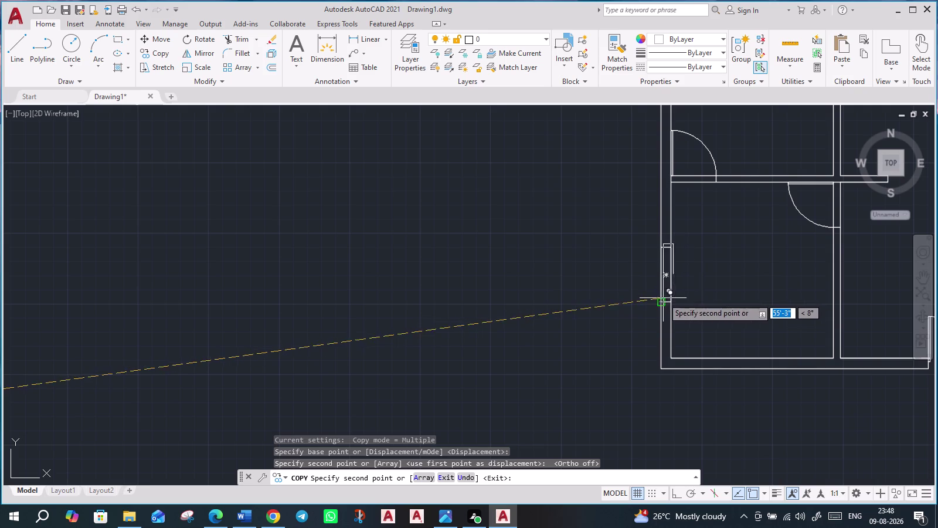
middle_drag(563, 284, 376, 452)
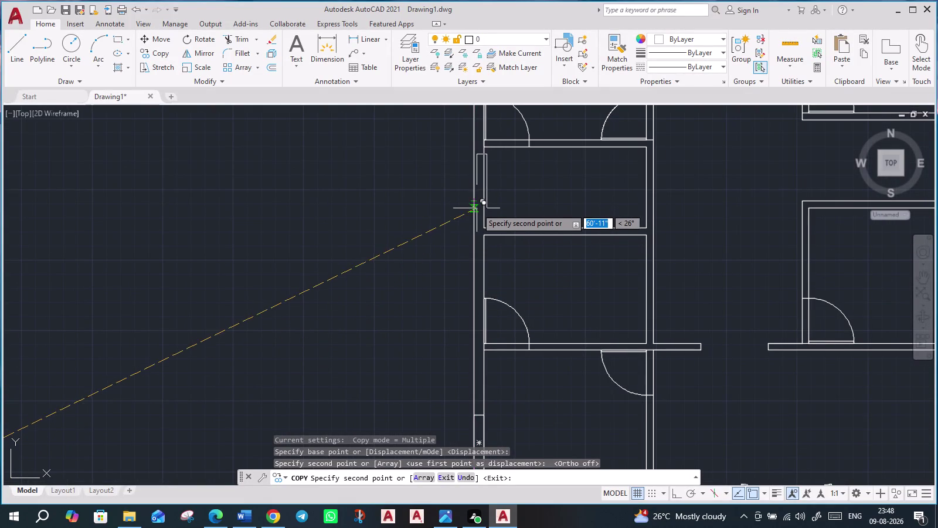
click(473, 208)
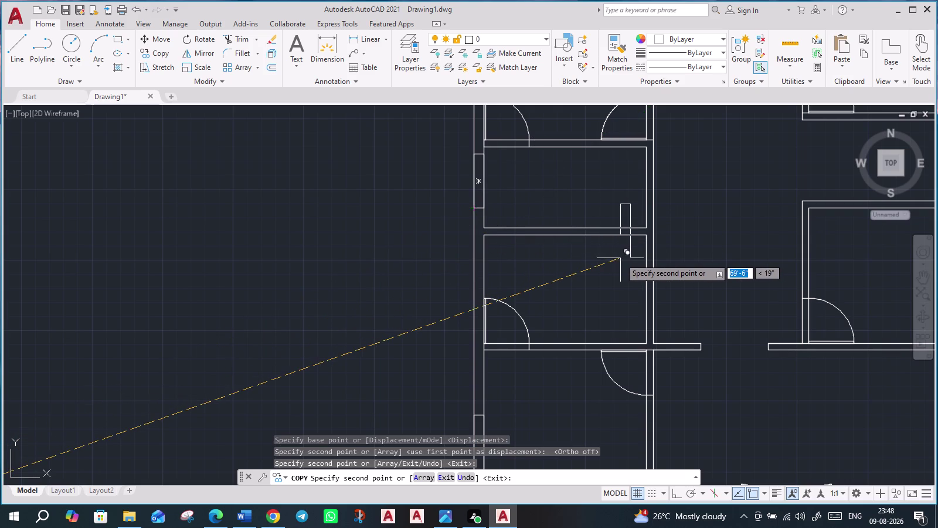
middle_drag(705, 240, 309, 302)
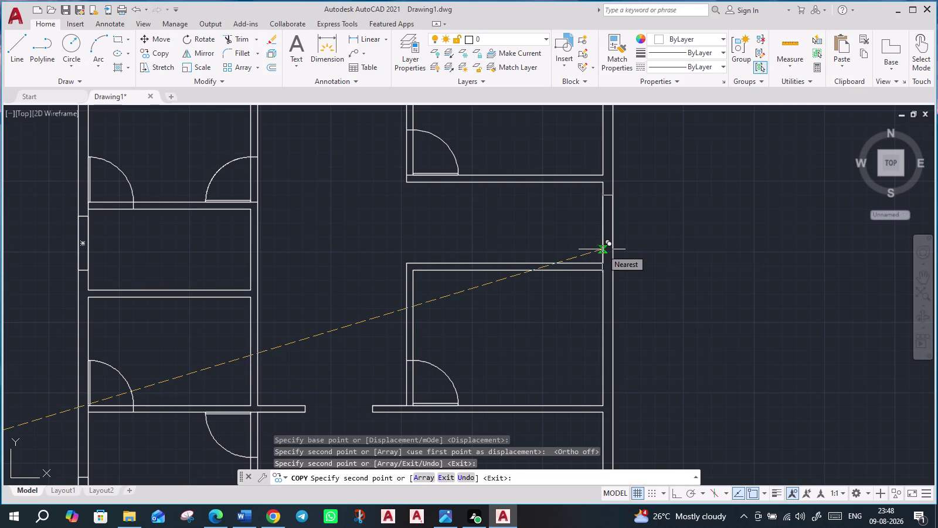
scroll(down, 3)
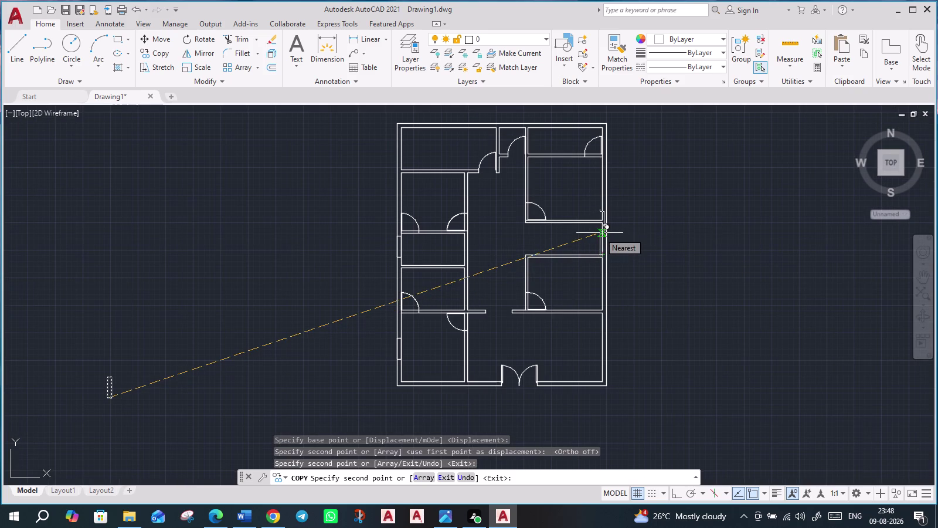
Place window copies on the right, left and lower right outer walls, then end copying.
middle_drag(600, 239, 583, 316)
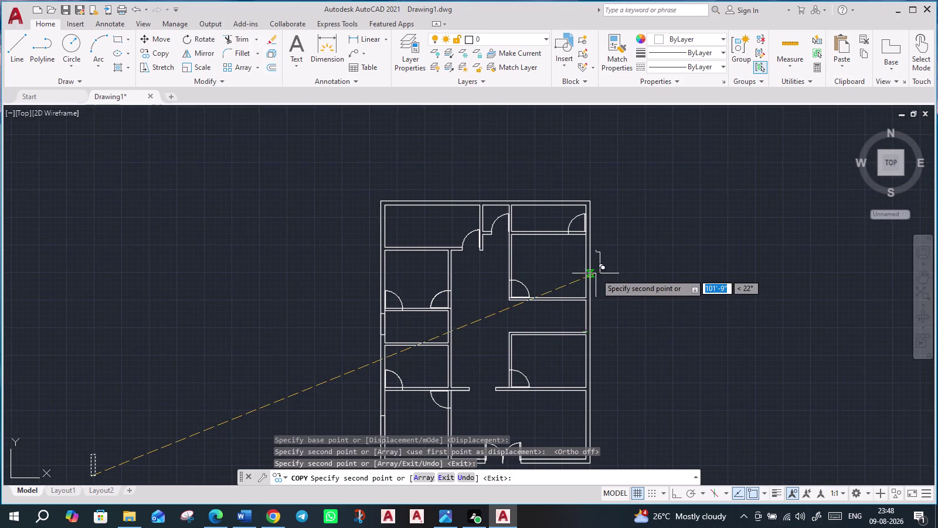
scroll(up, 3)
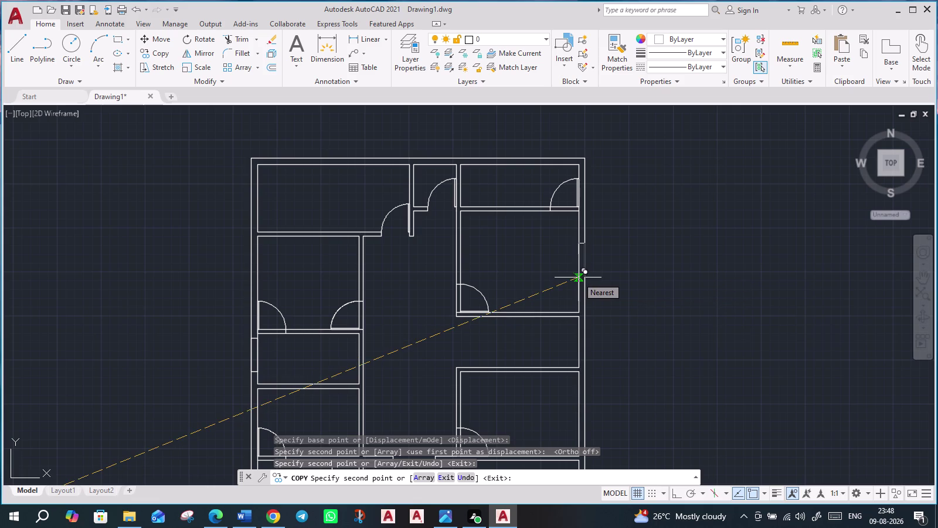
click(578, 277)
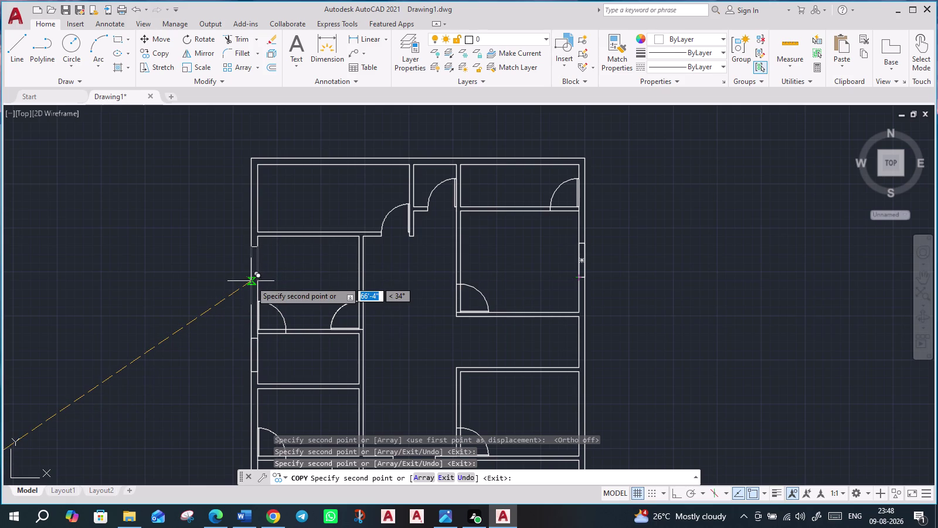
click(251, 281)
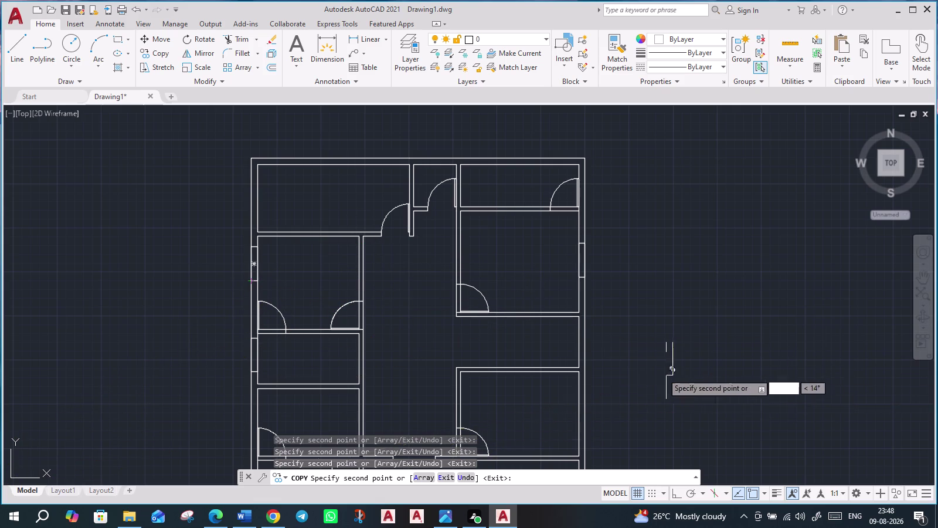
middle_drag(651, 358, 589, 137)
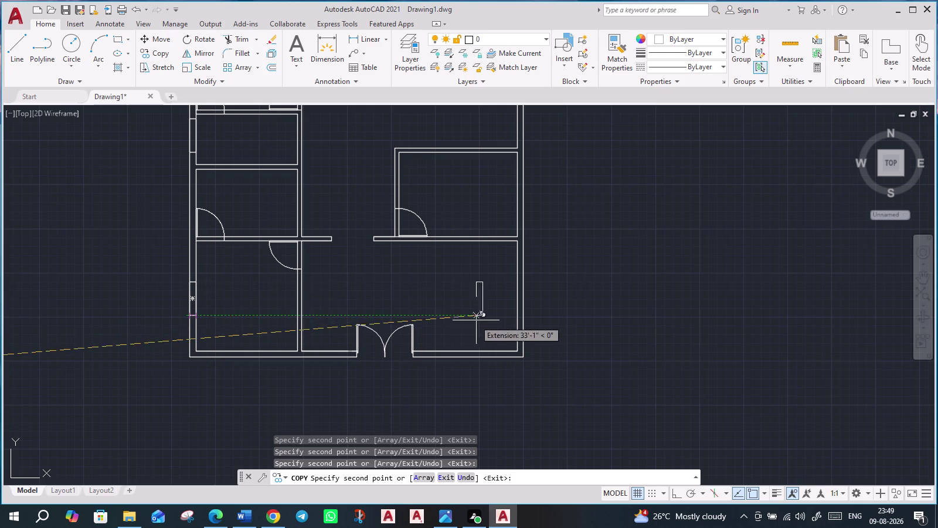
click(517, 317)
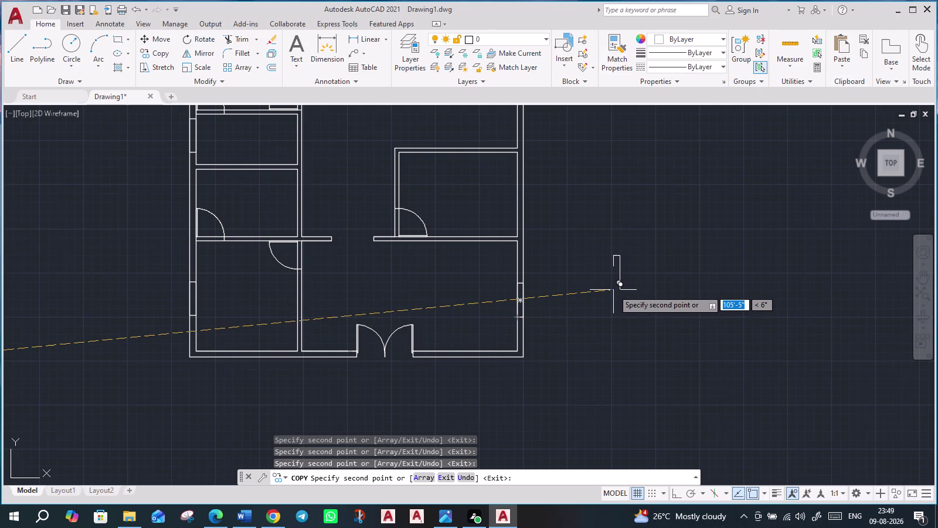
key(Escape)
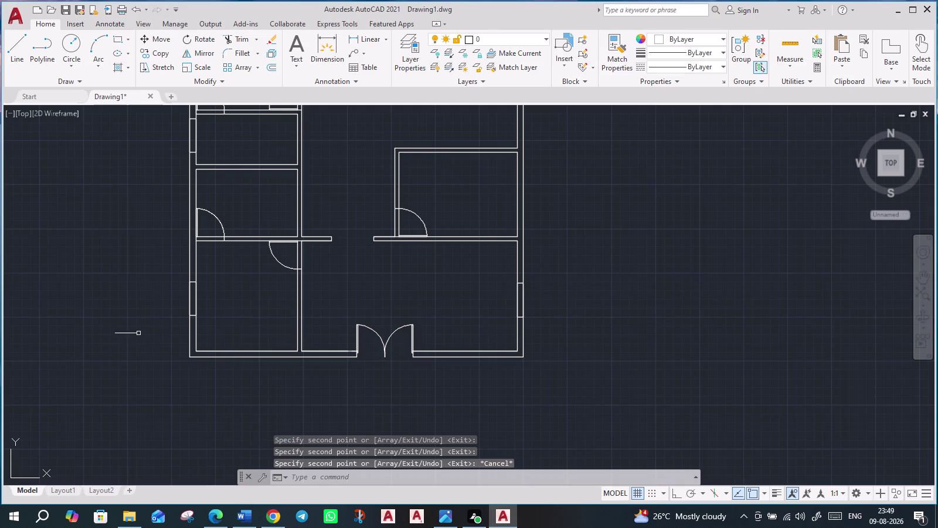
click(15, 55)
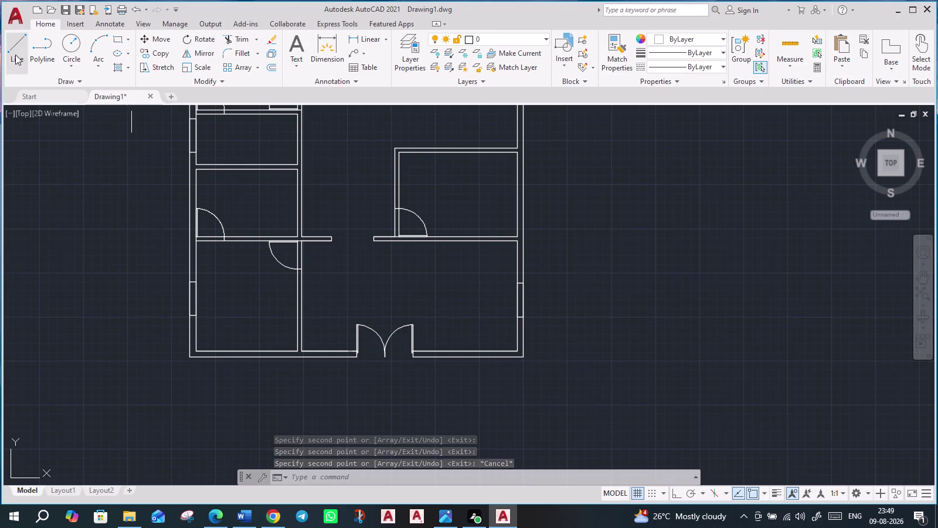
Turn on Ortho and draw a vertical divider line down the first window.
scroll(up, 3)
scroll(up, 3)
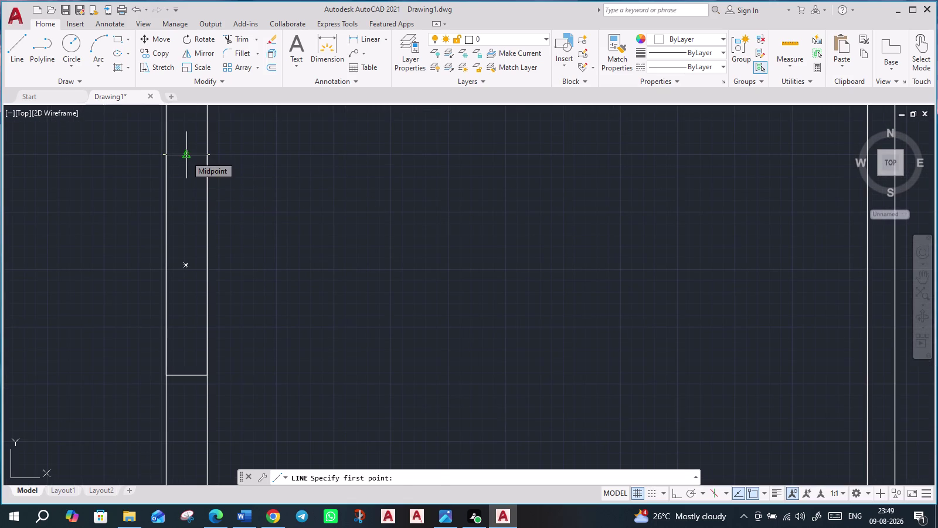
key(F8)
click(186, 156)
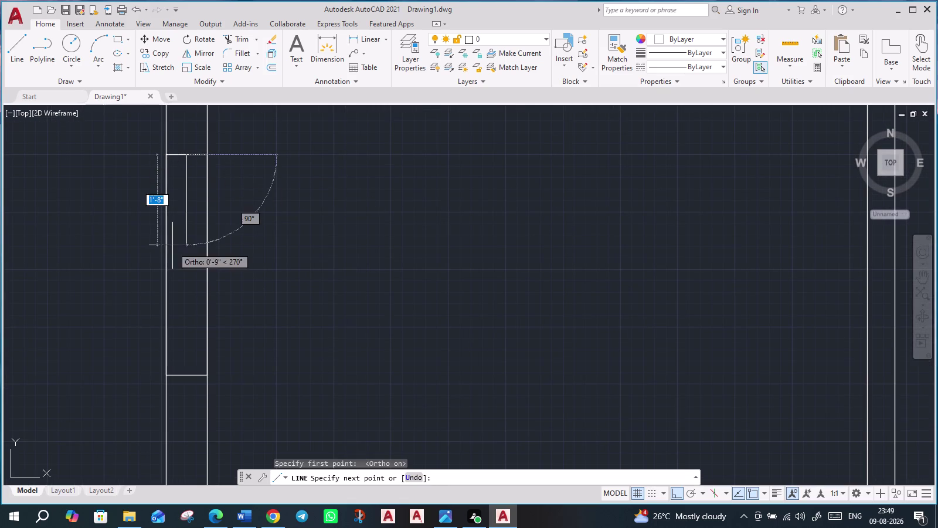
click(186, 372)
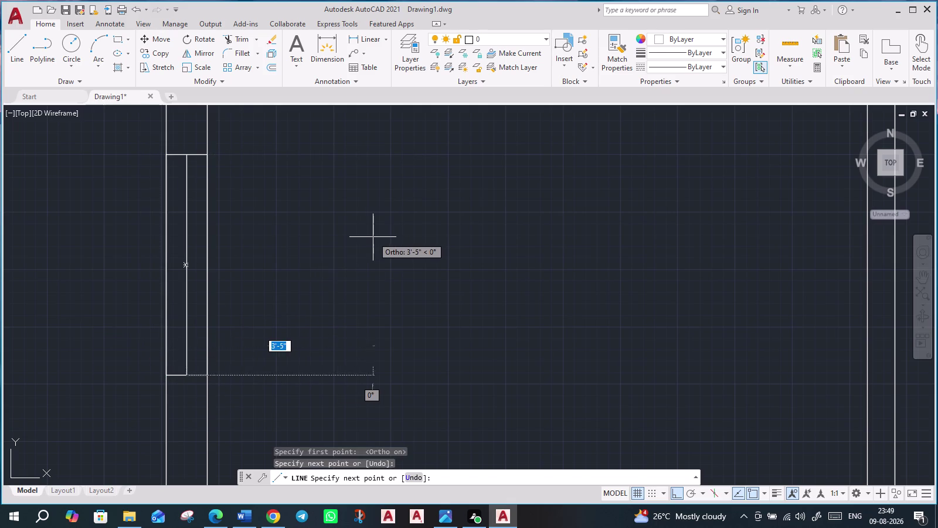
key(Escape)
Draw a vertical divider line down the next window.
click(16, 49)
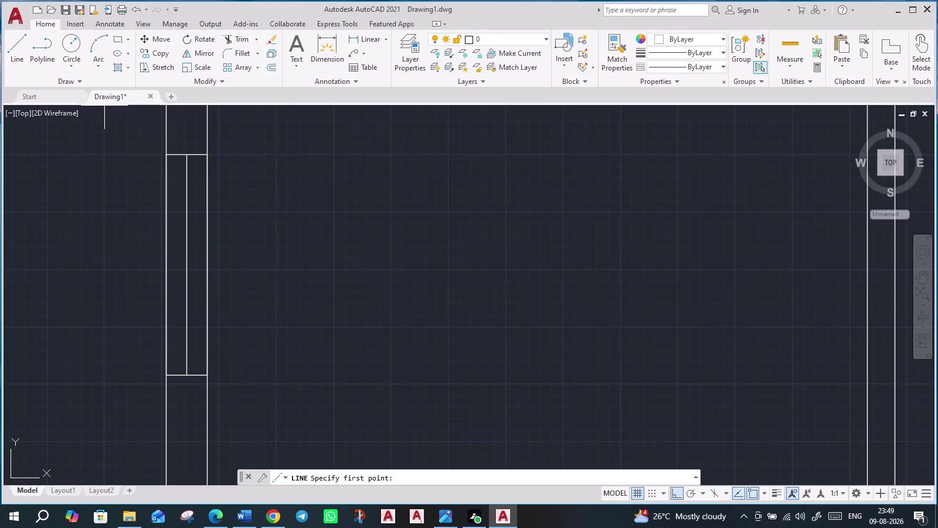
scroll(down, 3)
middle_drag(674, 219, 335, 237)
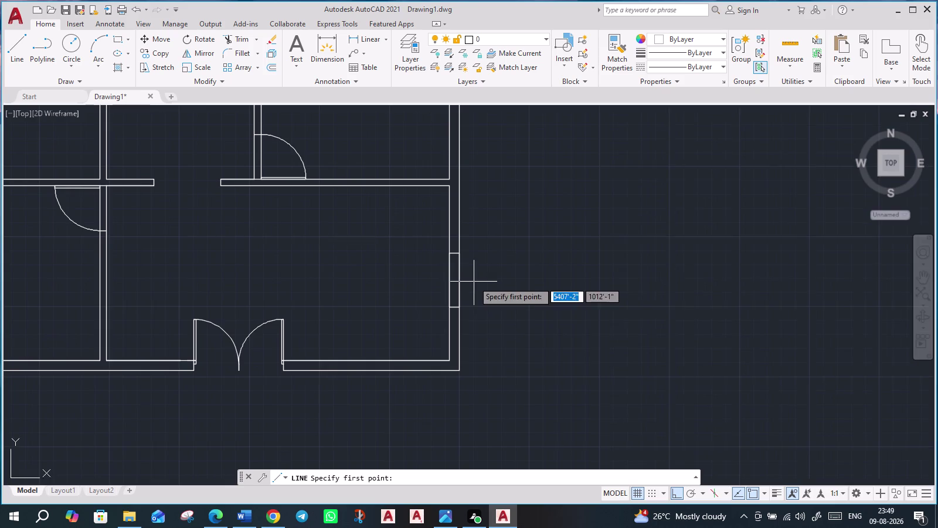
scroll(up, 3)
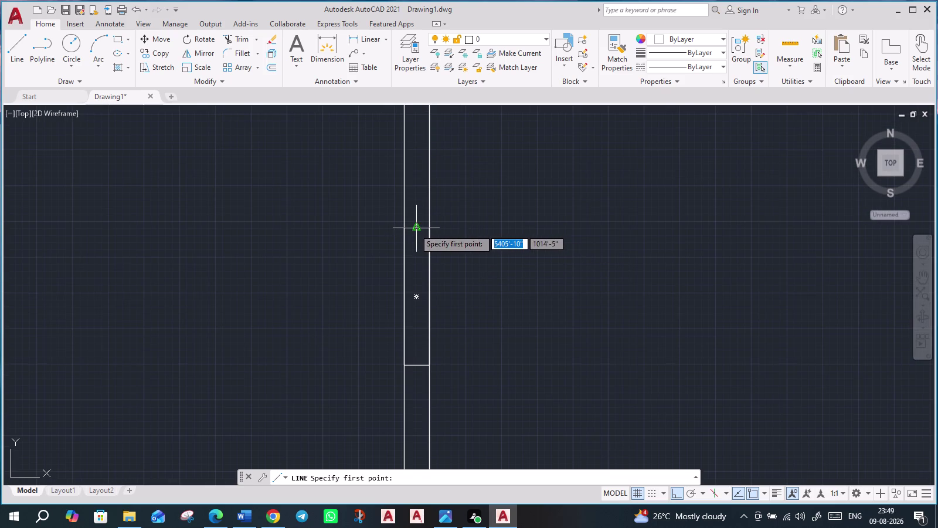
click(415, 229)
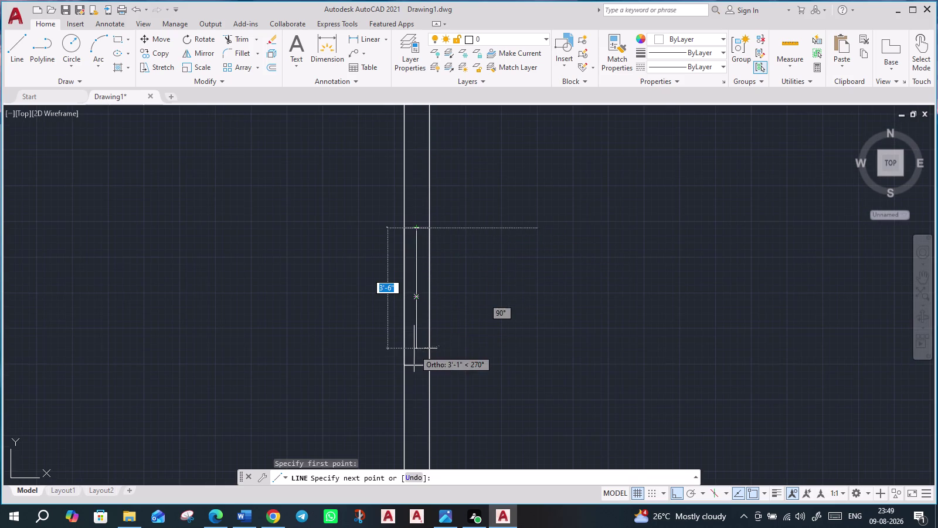
click(414, 368)
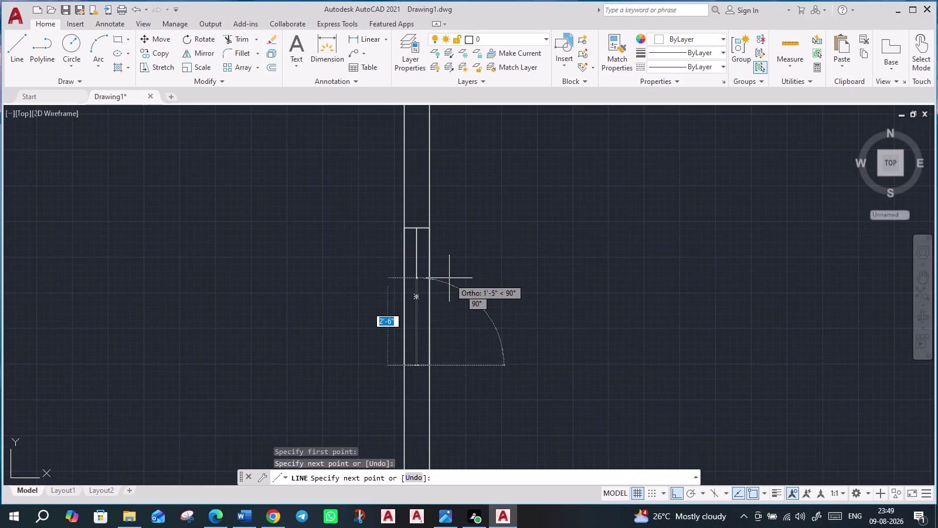
key(Escape)
Return to the floor plan and start a vertical line at a wall opening, then cancel it.
scroll(down, 3)
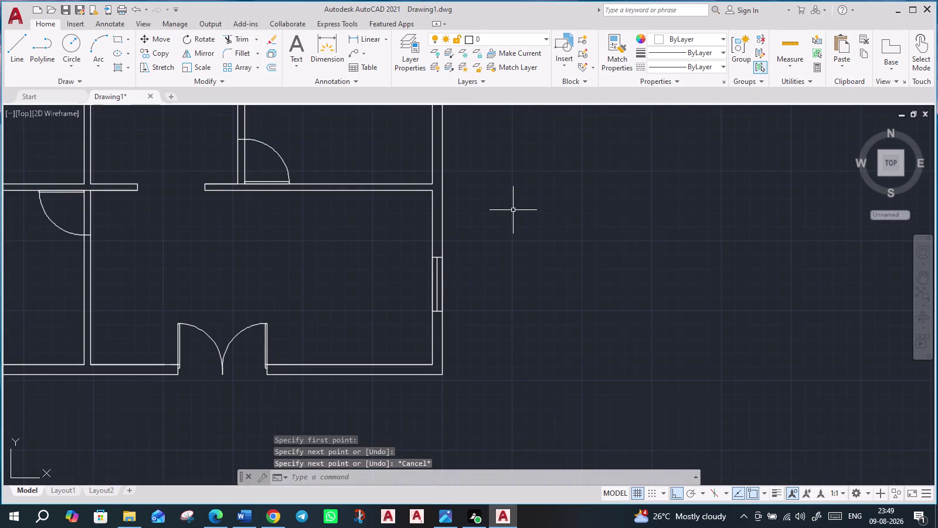
middle_drag(513, 210, 566, 428)
scroll(down, 3)
scroll(up, 3)
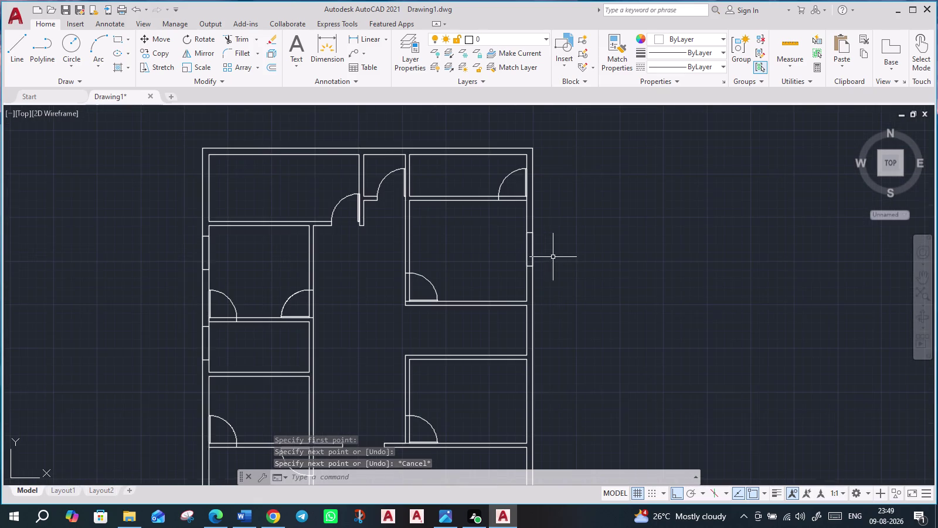
scroll(up, 3)
key(l)
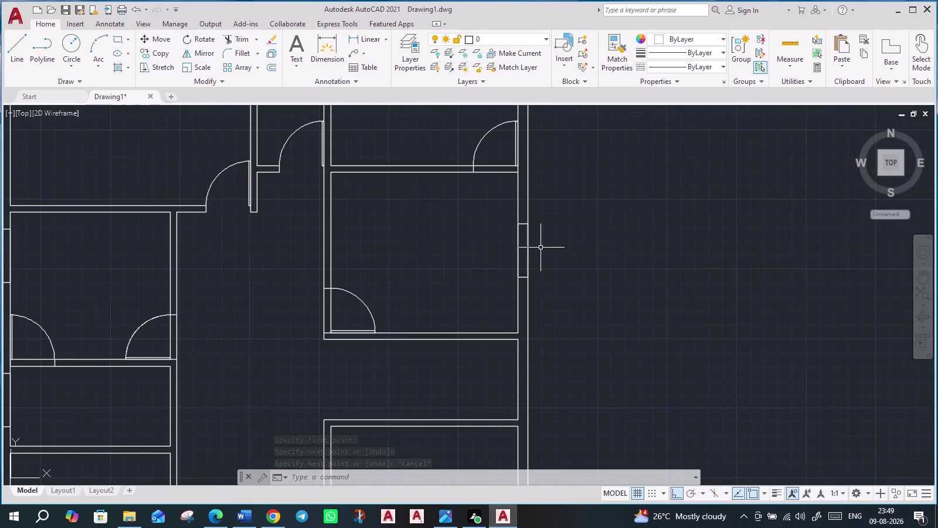
key(Return)
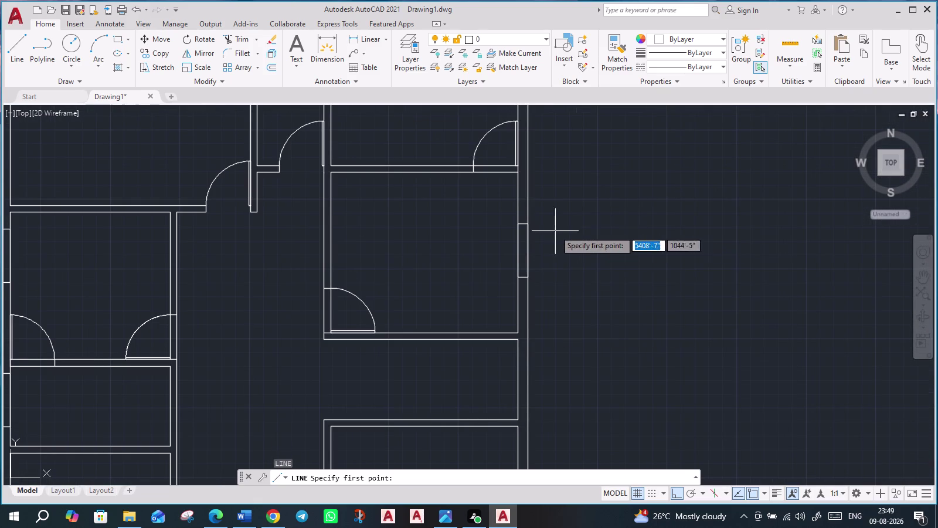
scroll(up, 3)
click(510, 193)
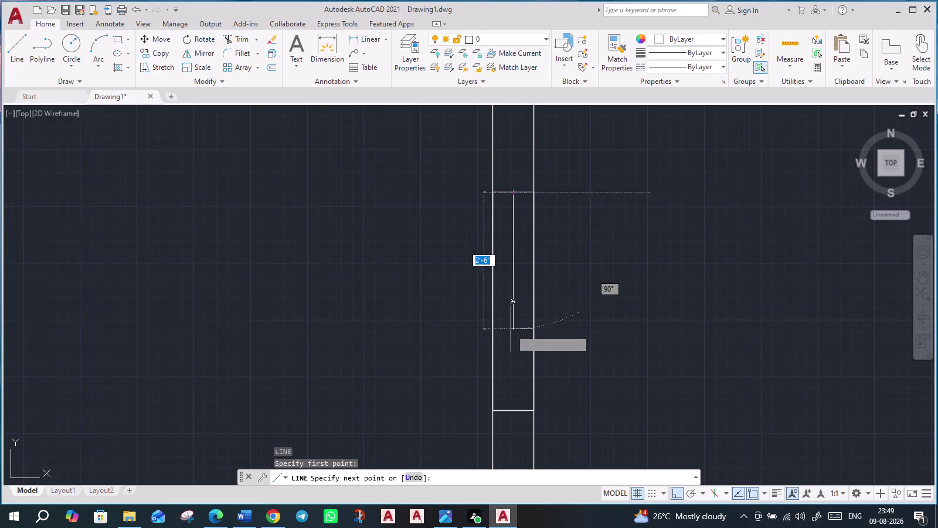
click(513, 408)
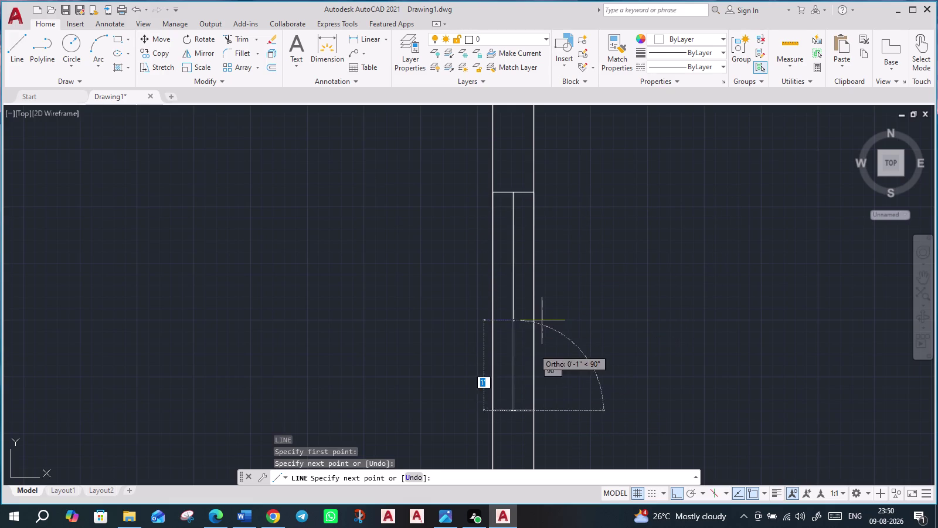
key(Escape)
Try a line at the left wall opening, undo its segment and cancel.
key(l)
key(Return)
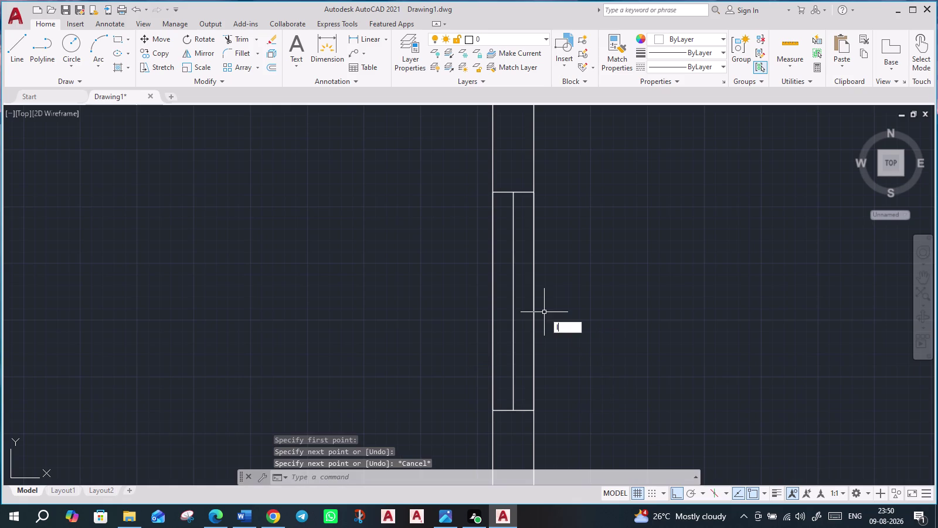
scroll(down, 3)
middle_drag(272, 360, 635, 265)
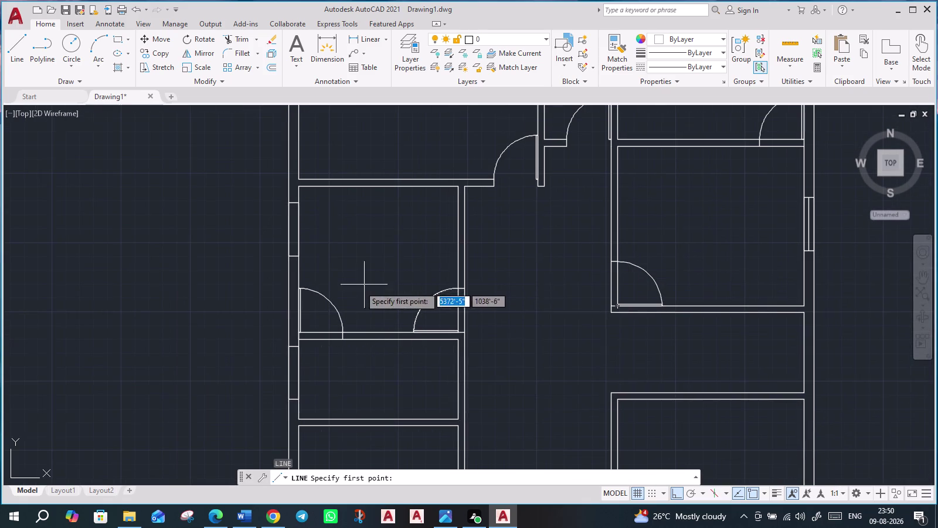
scroll(up, 3)
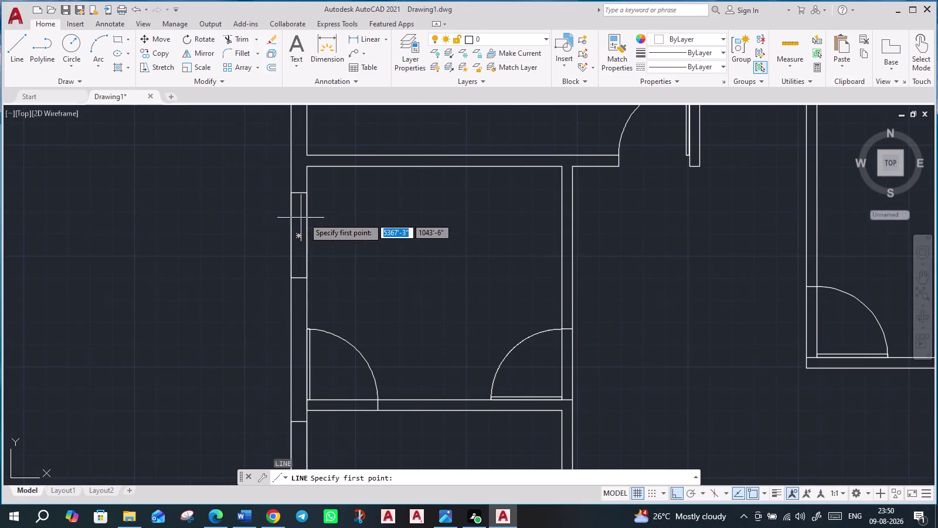
click(297, 194)
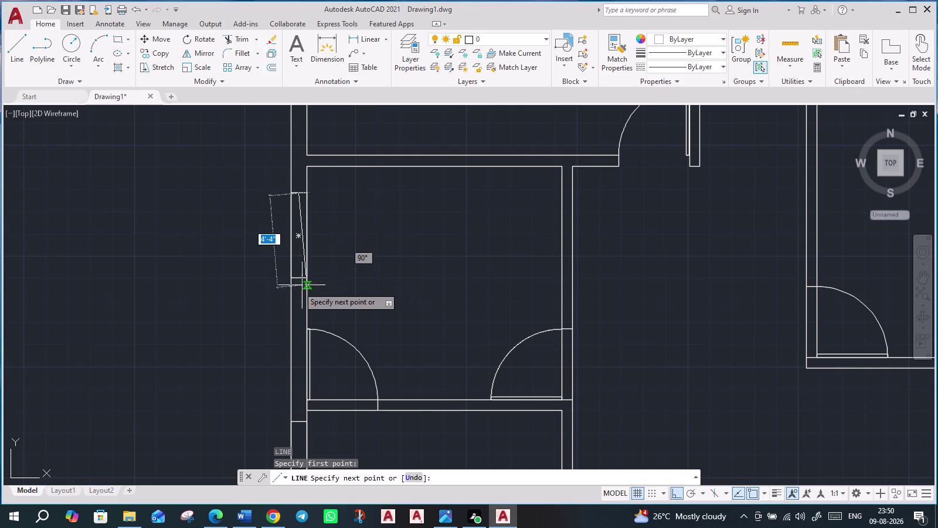
click(296, 270)
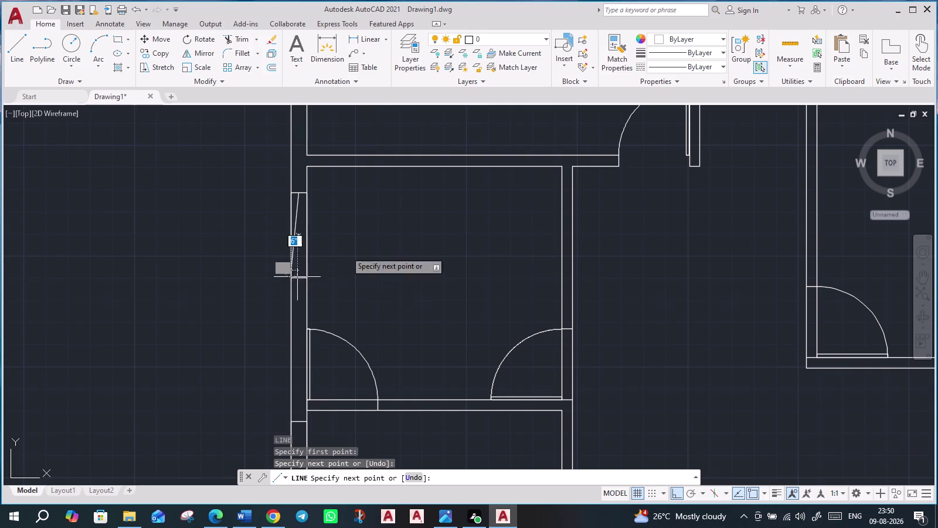
key(ctrl+z)
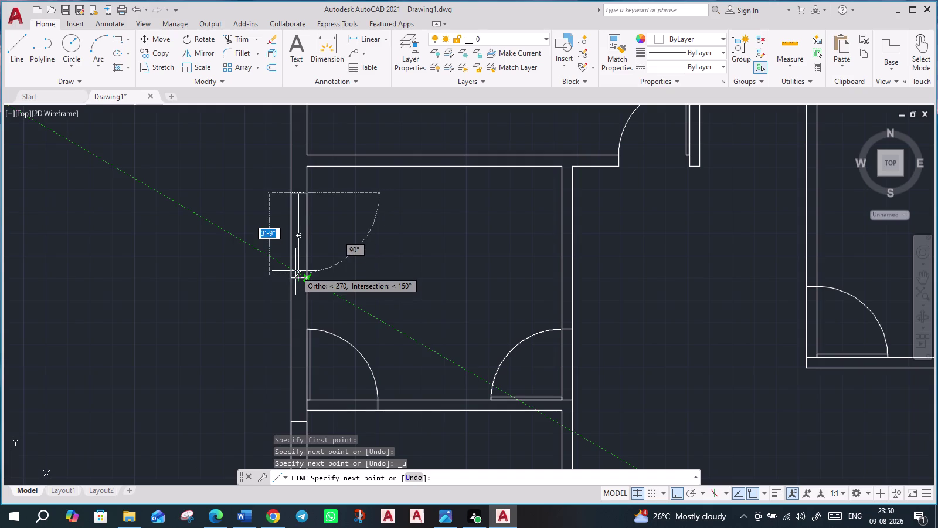
scroll(up, 3)
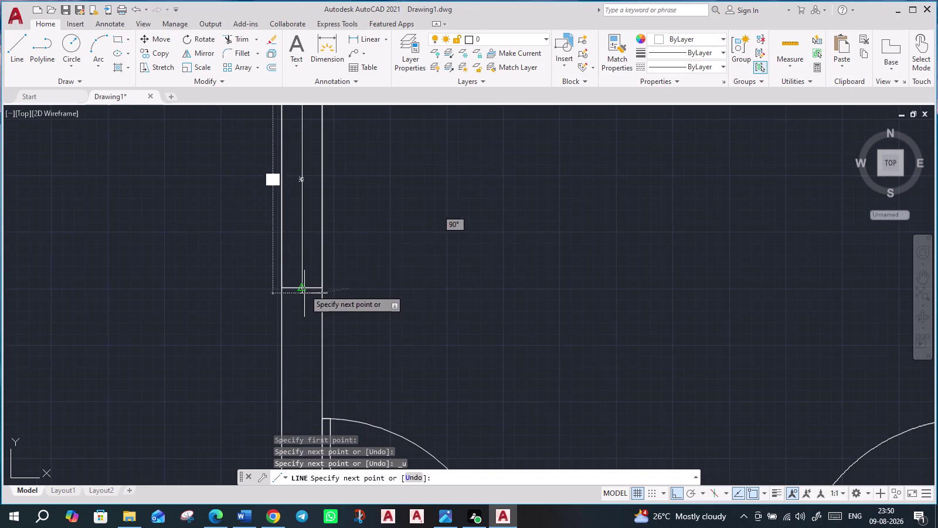
click(303, 287)
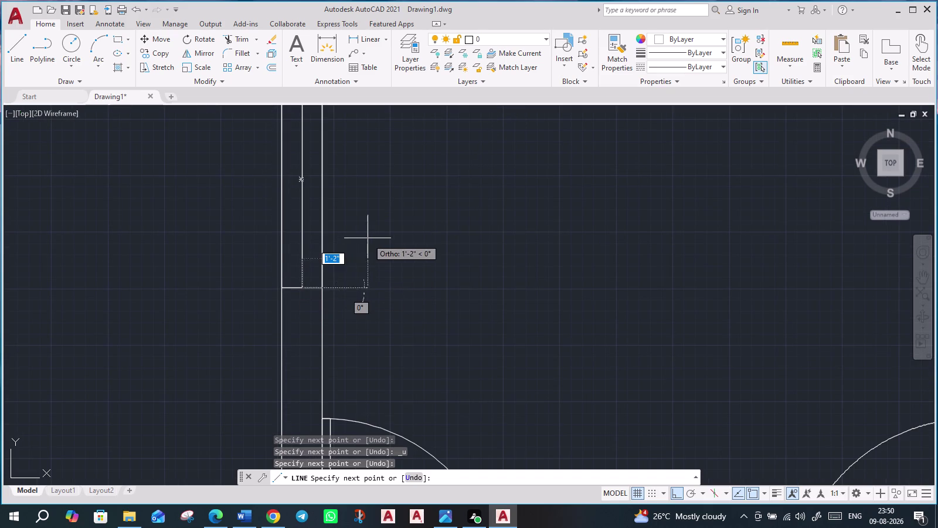
scroll(down, 3)
key(Escape)
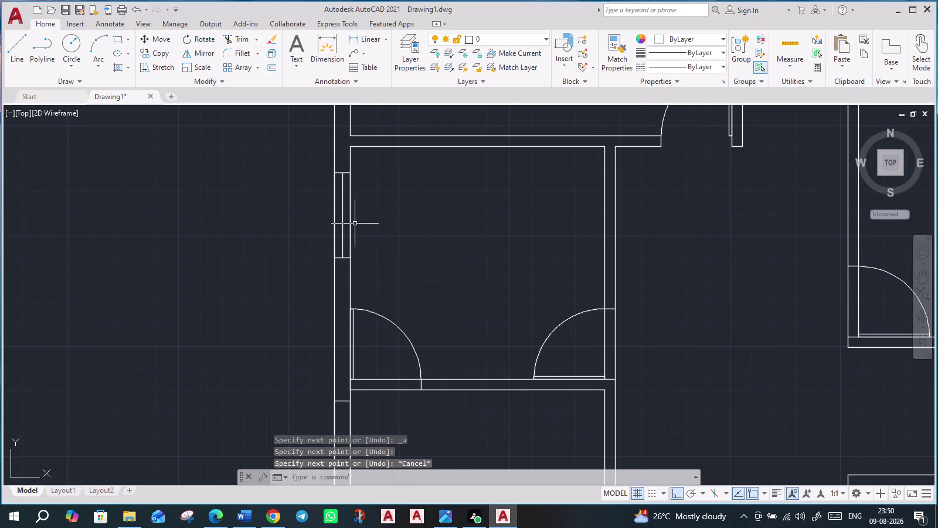
Delete the stray object by the lower left wall and zoom back out.
scroll(up, 3)
scroll(down, 3)
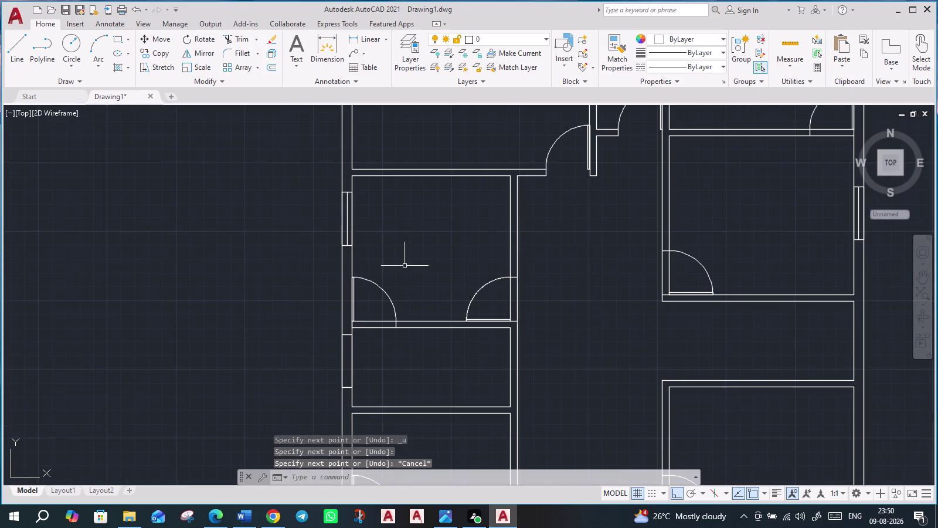
middle_drag(398, 374, 315, 249)
scroll(up, 3)
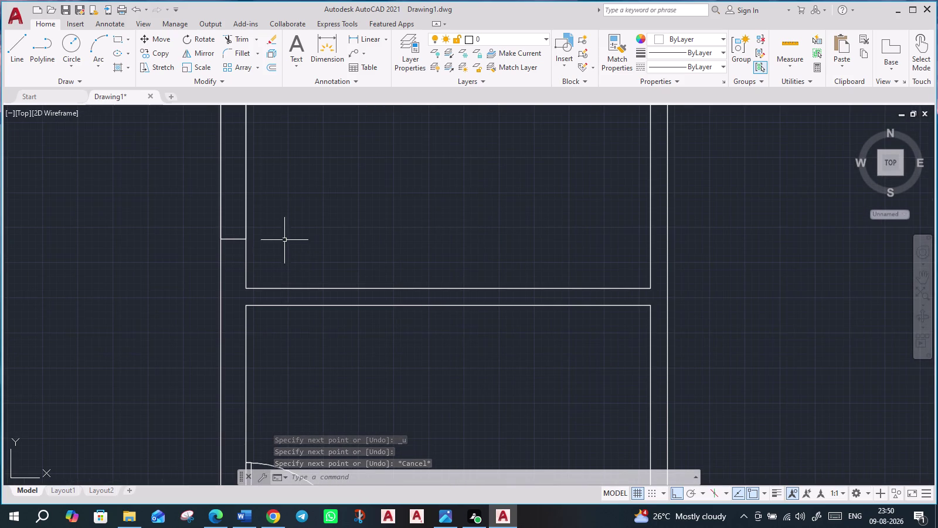
key(Escape)
middle_drag(297, 238, 298, 347)
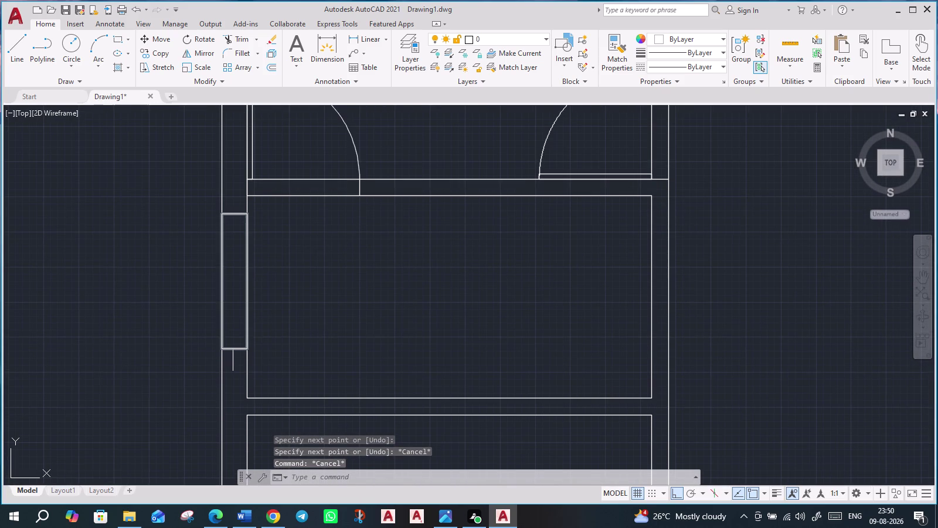
click(232, 347)
key(Delete)
scroll(down, 3)
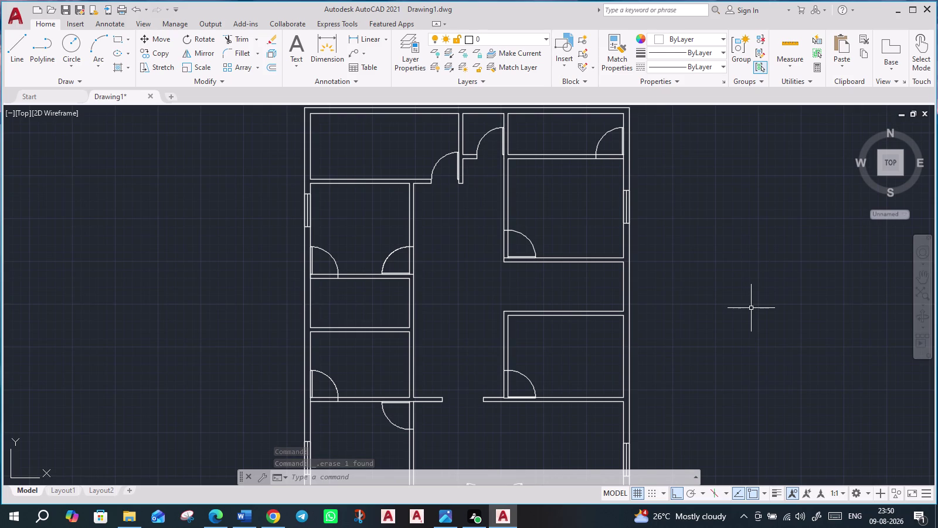
scroll(down, 3)
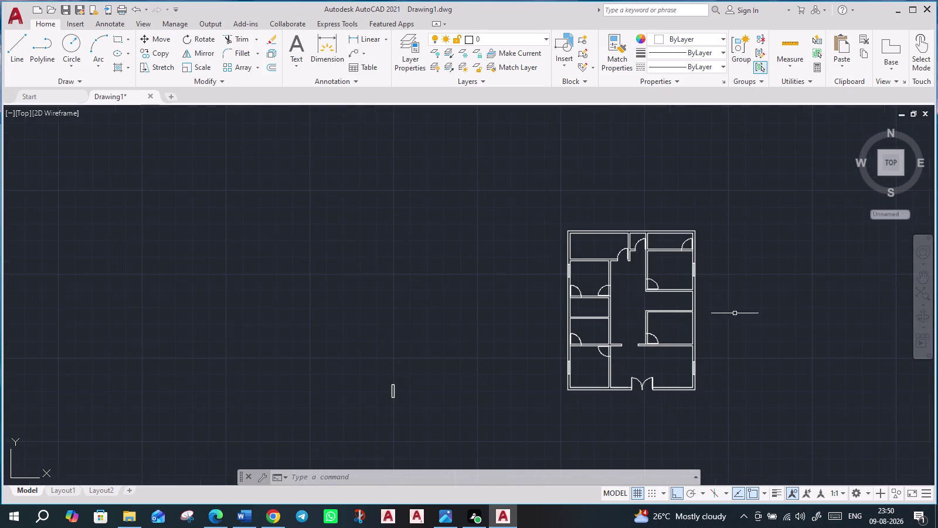
Rotate the small loose rectangle 90° about its corner so it lies horizontal.
scroll(up, 3)
click(390, 412)
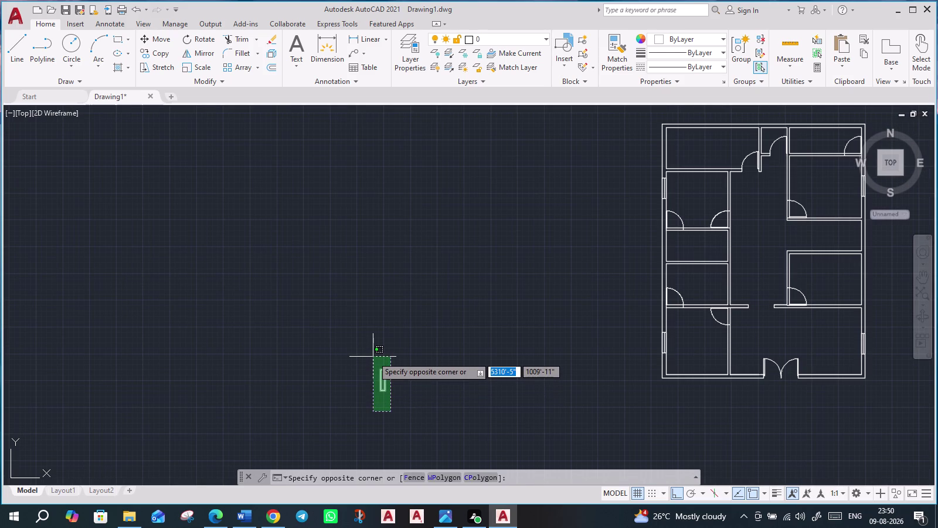
click(373, 356)
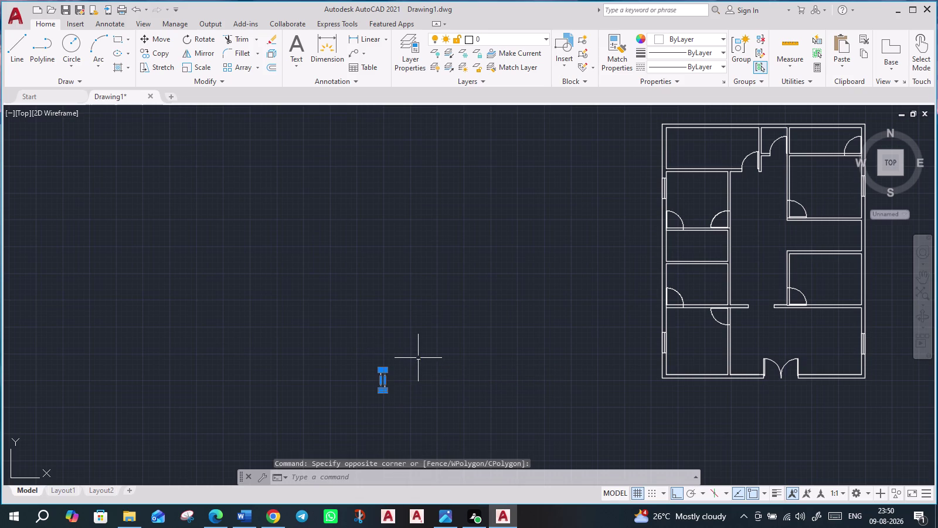
key(r)
key(o)
key(Return)
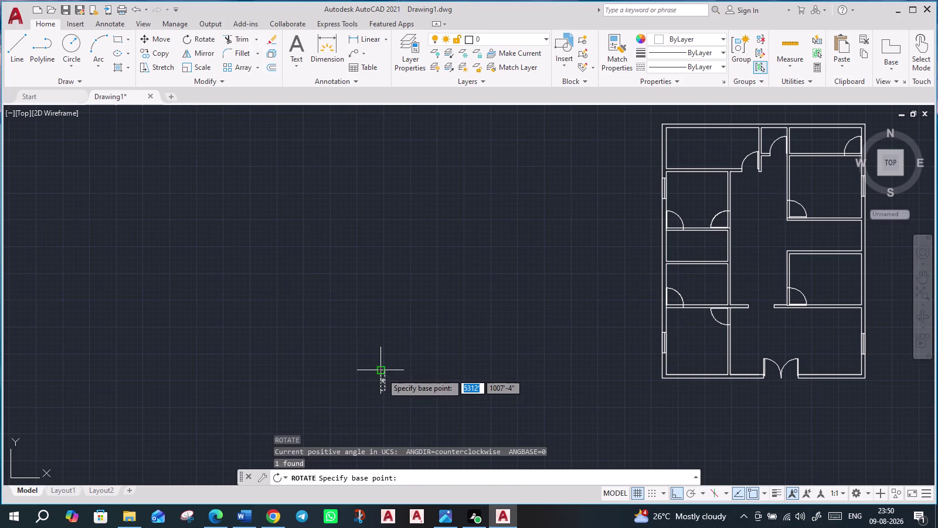
click(382, 373)
click(407, 441)
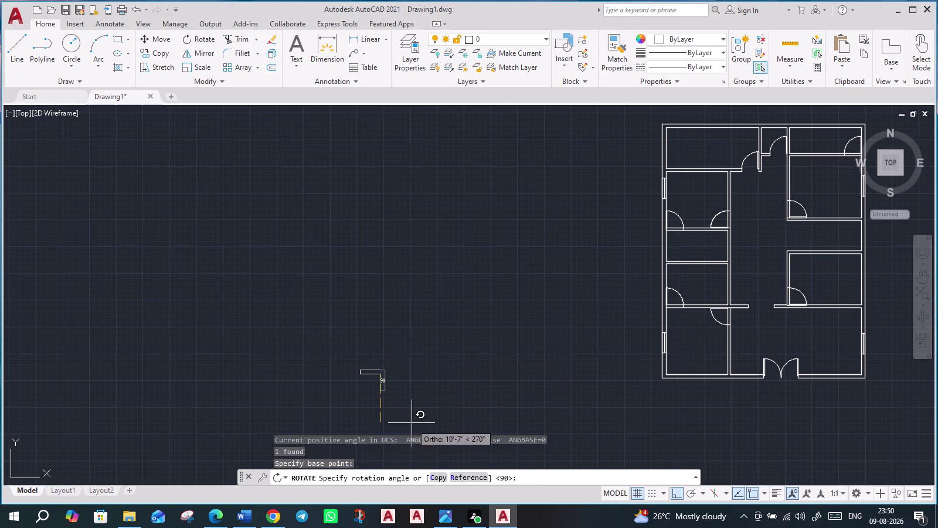
click(411, 419)
scroll(up, 3)
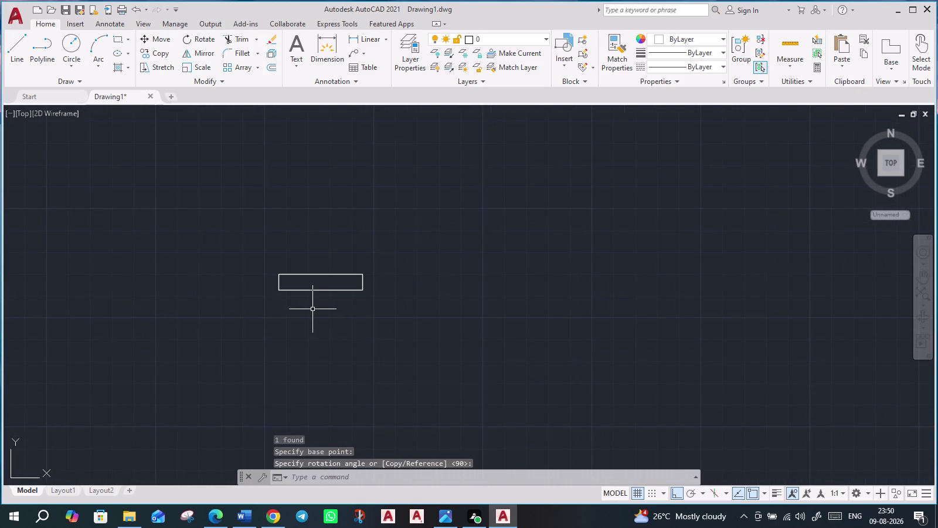
Draw a lengthwise divider line between the rectangle's left and right edge midpoints.
drag(17, 49, 15, 55)
scroll(up, 3)
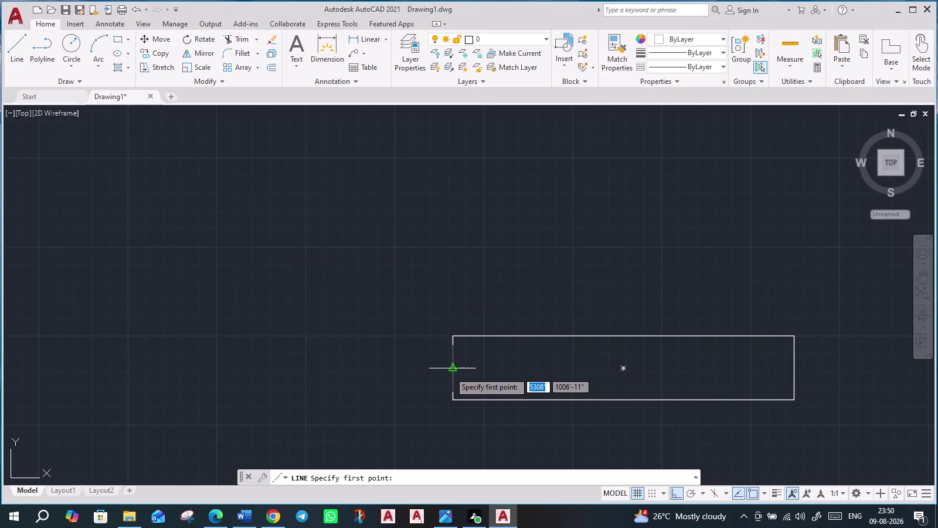
click(450, 372)
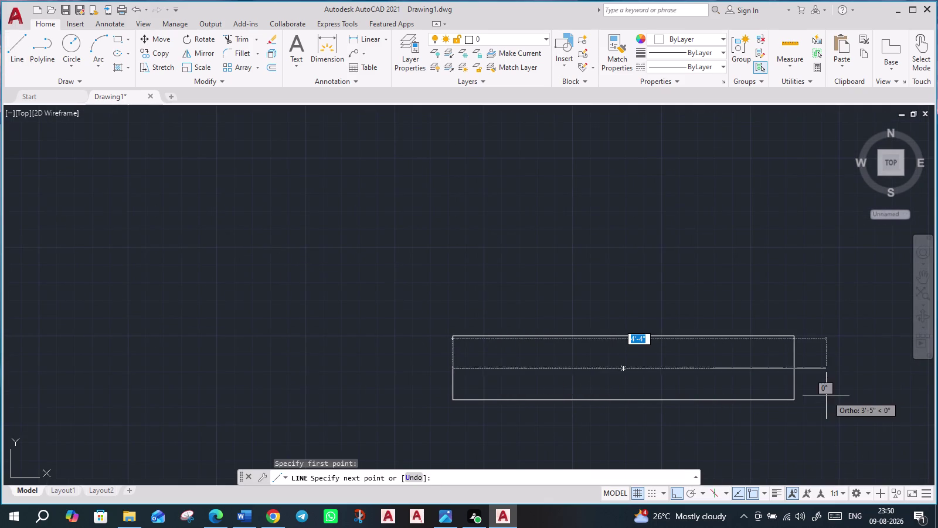
click(797, 368)
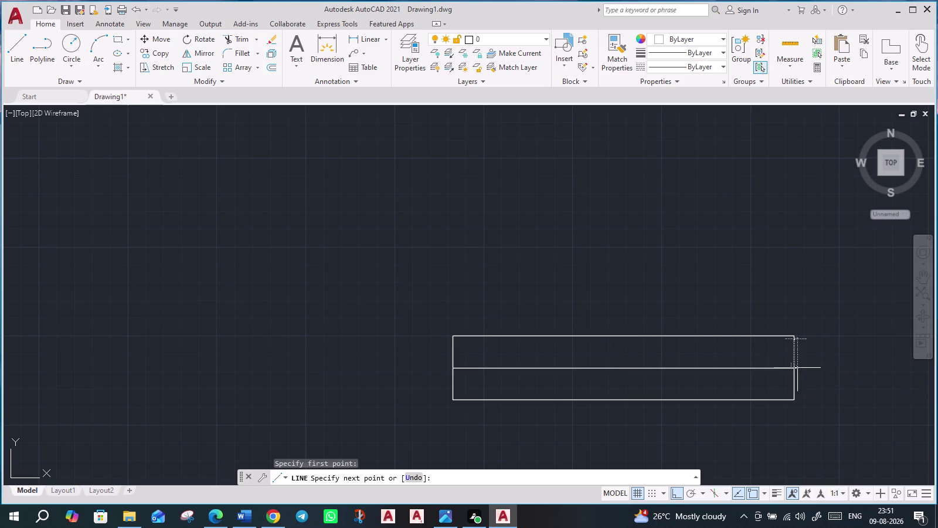
key(Escape)
scroll(down, 3)
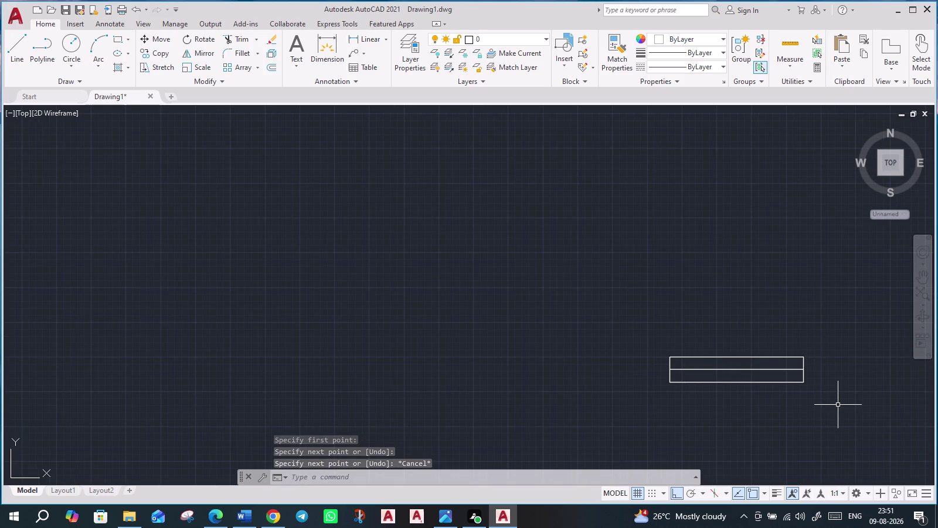
drag(837, 399, 802, 394)
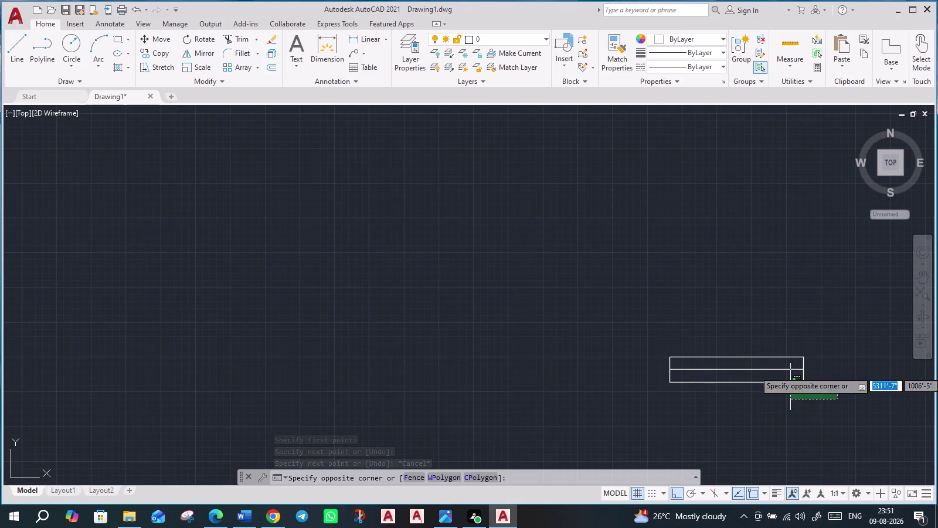
Copy the divided window from its lower-left corner onto the top outer wall.
click(643, 329)
text(c)
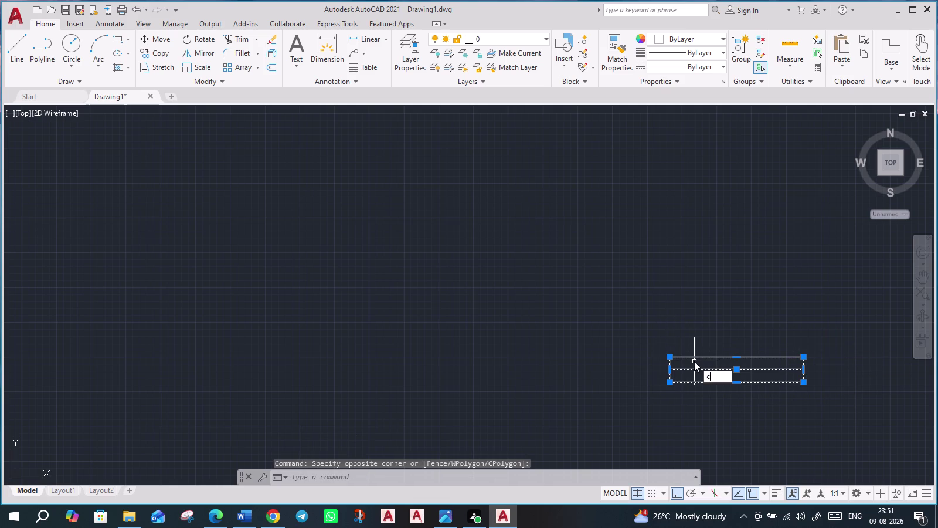
text(o)
key(Return)
click(671, 381)
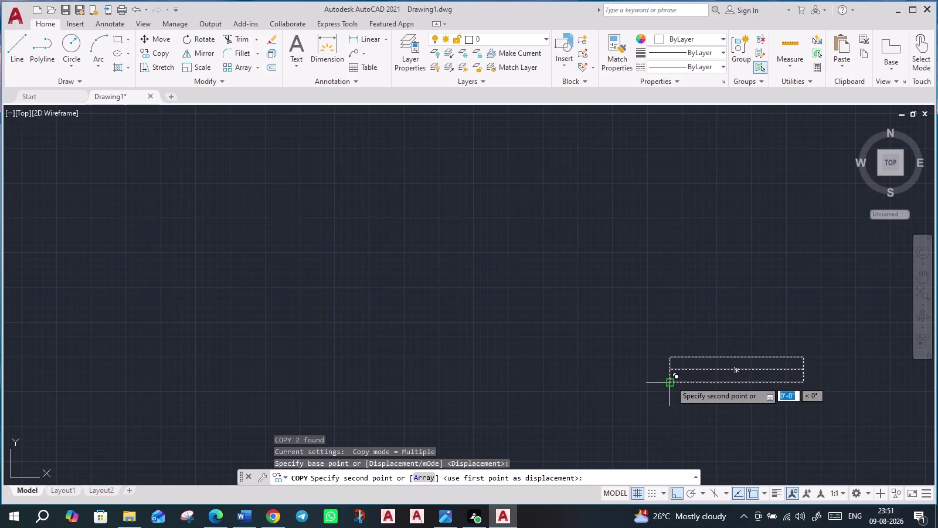
middle_click(779, 296)
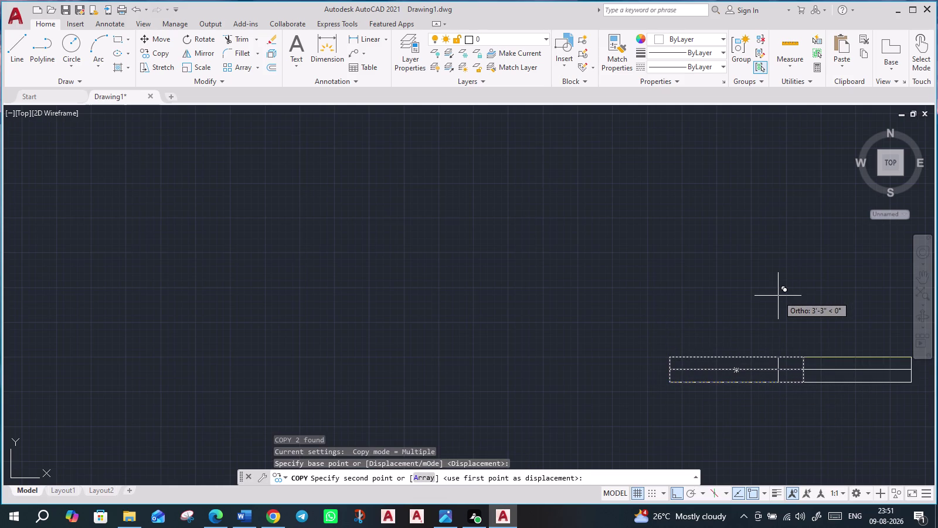
key(F8)
middle_drag(774, 295, 233, 430)
scroll(down, 3)
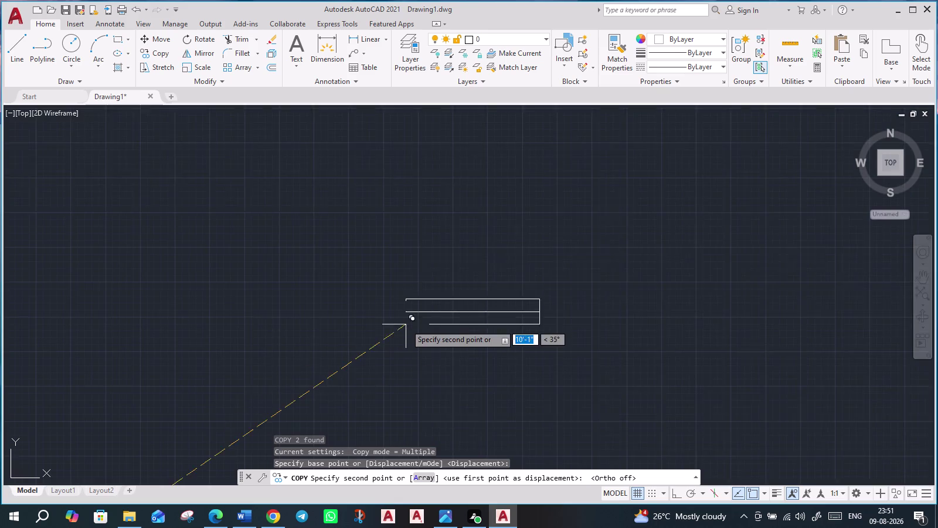
scroll(down, 3)
scroll(down, 3)
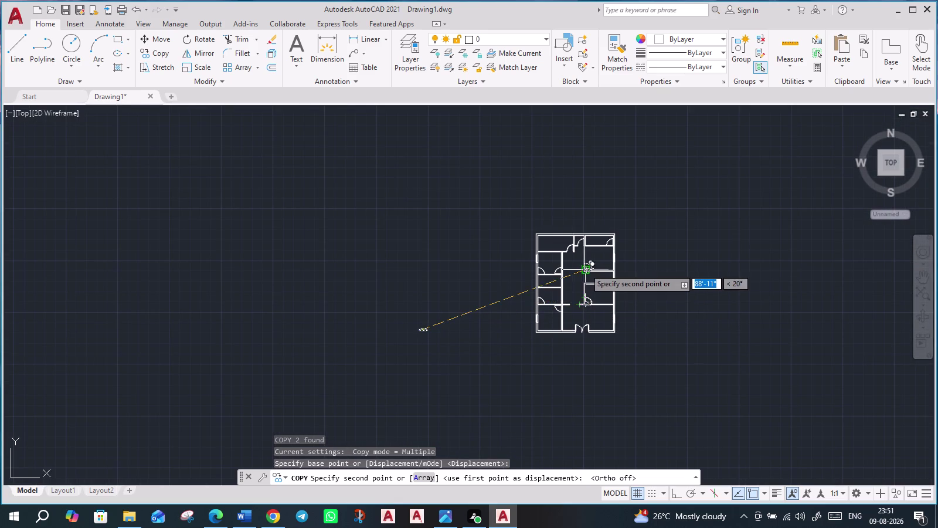
scroll(up, 3)
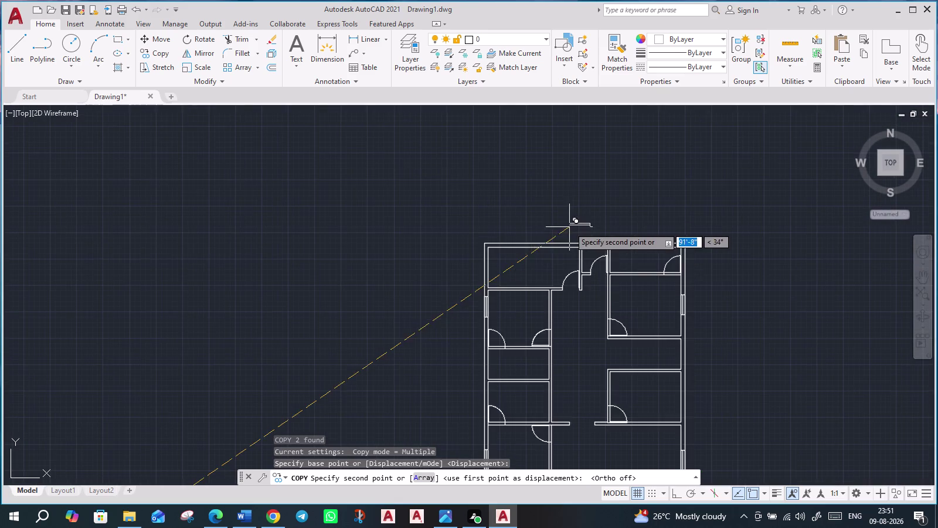
scroll(up, 3)
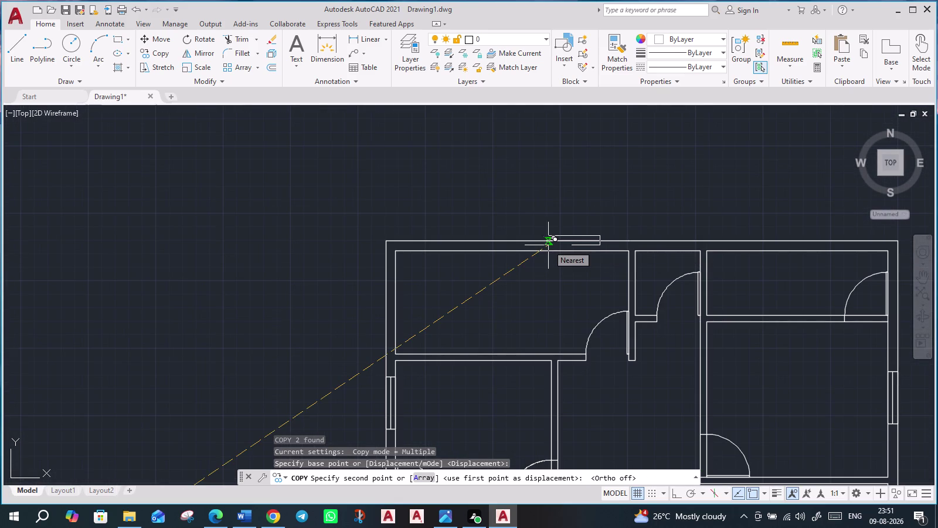
click(482, 251)
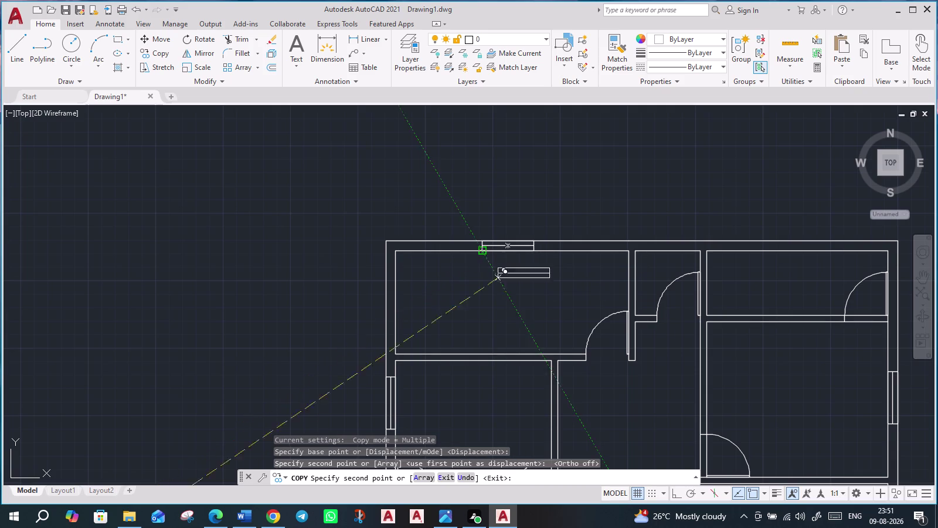
Place more window copies on the bottom outer wall and beside the right wall.
middle_drag(509, 387, 500, 231)
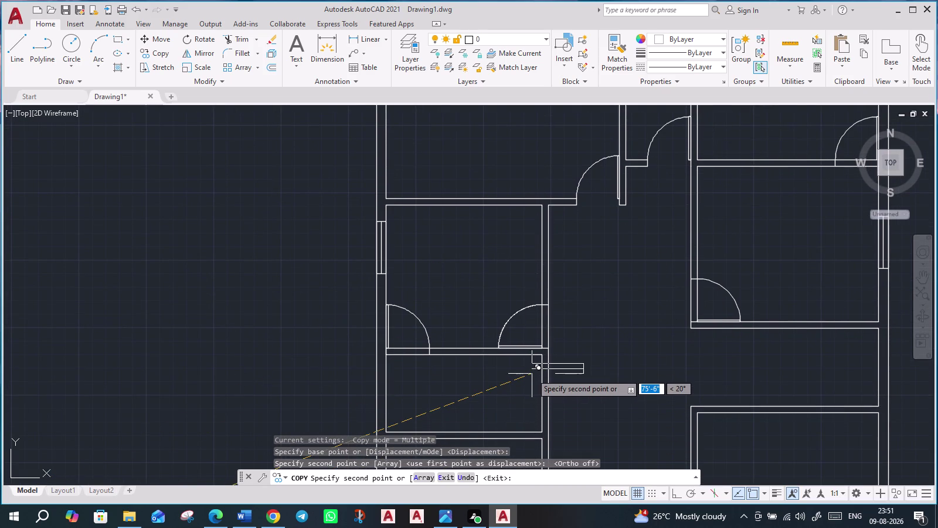
middle_drag(518, 394, 513, 185)
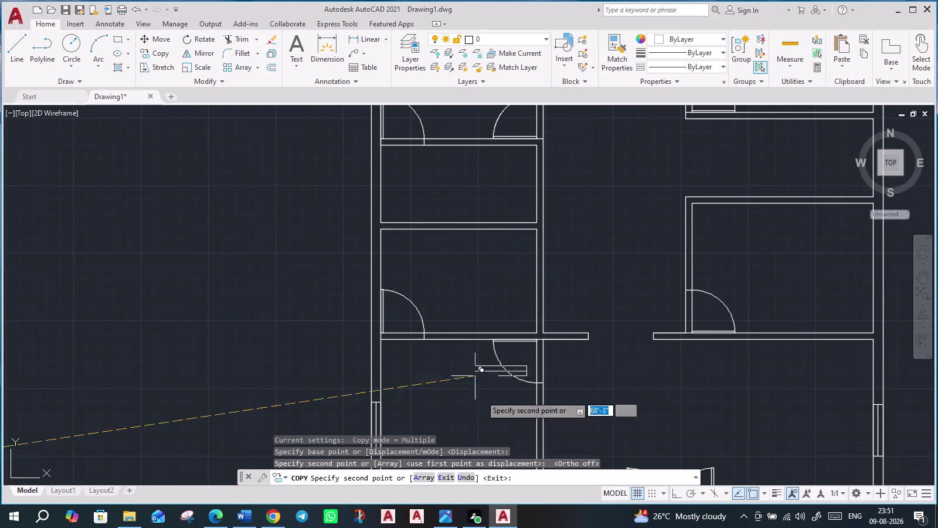
middle_drag(476, 393, 506, 136)
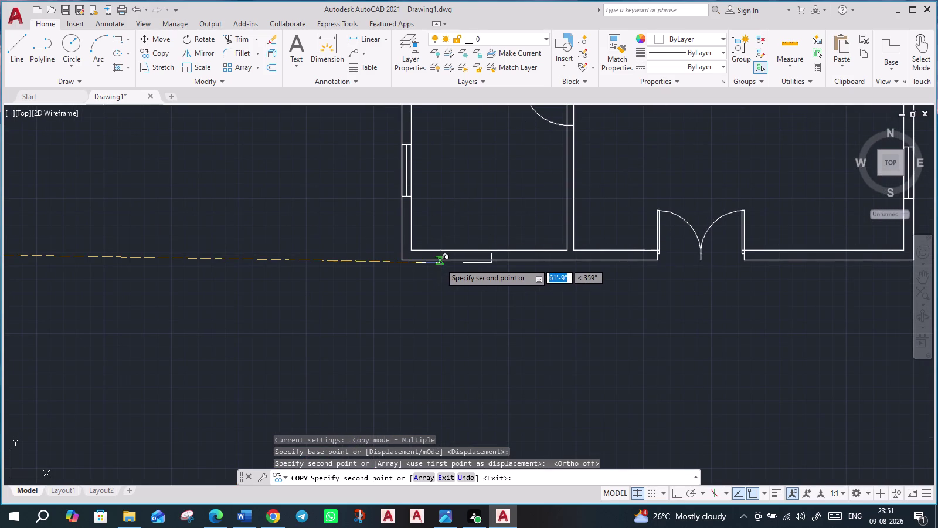
click(444, 260)
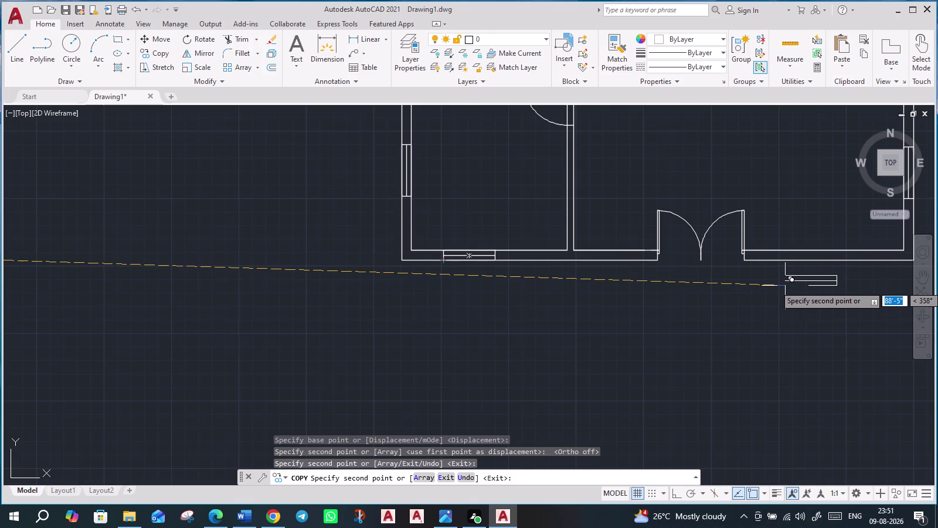
middle_drag(815, 352, 809, 350)
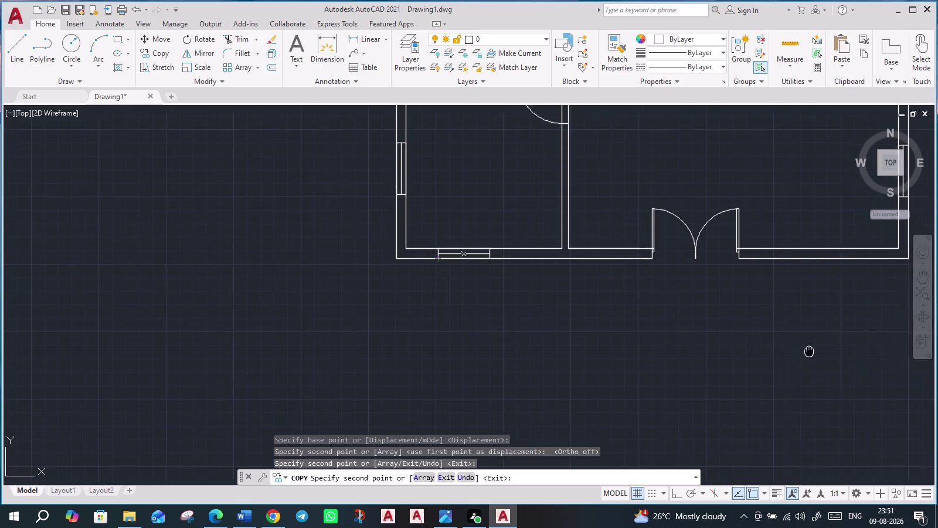
middle_drag(808, 350, 403, 364)
middle_drag(574, 304, 575, 442)
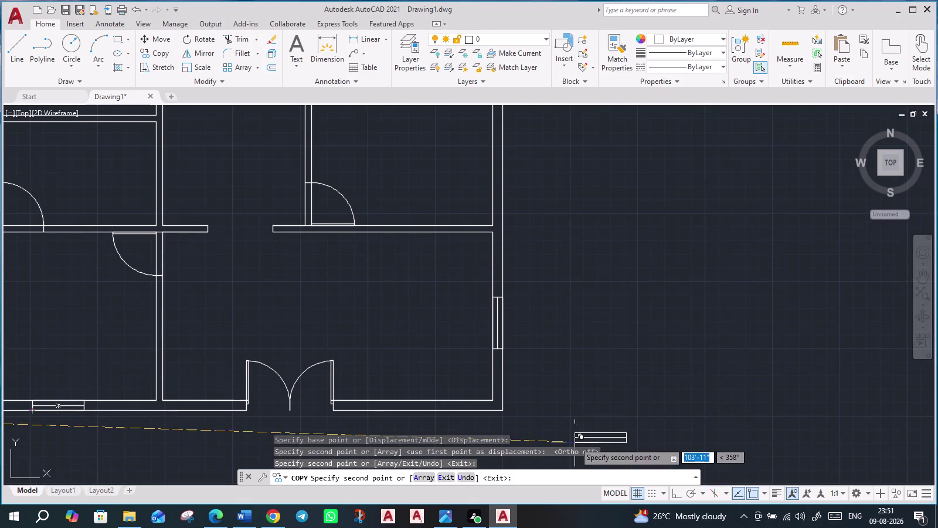
middle_drag(591, 260, 559, 393)
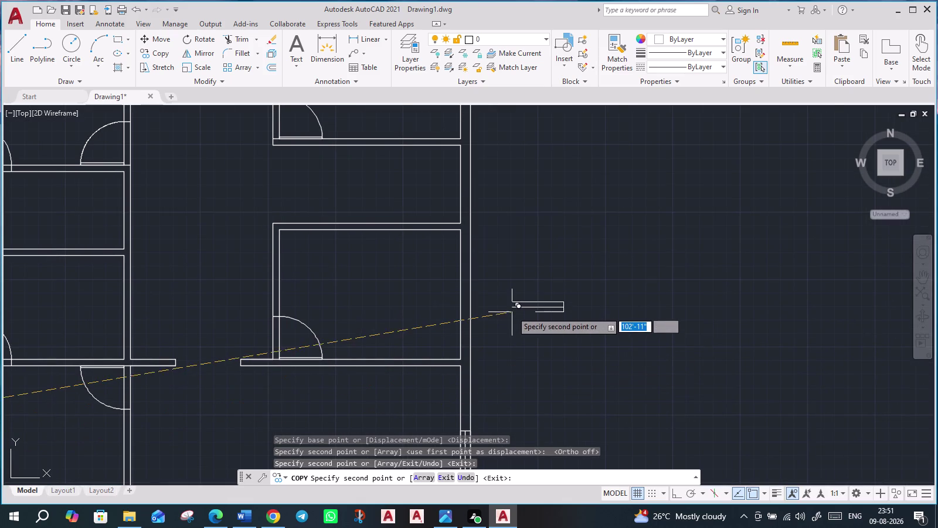
click(512, 310)
key(Escape)
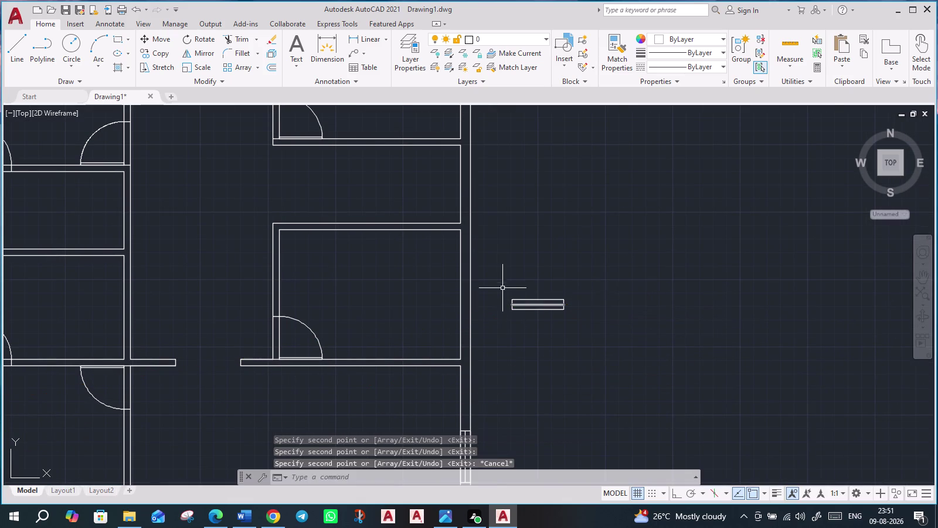
Rotate the spare window copy 270° about its end so it stands upright.
click(501, 285)
click(599, 354)
text(ro)
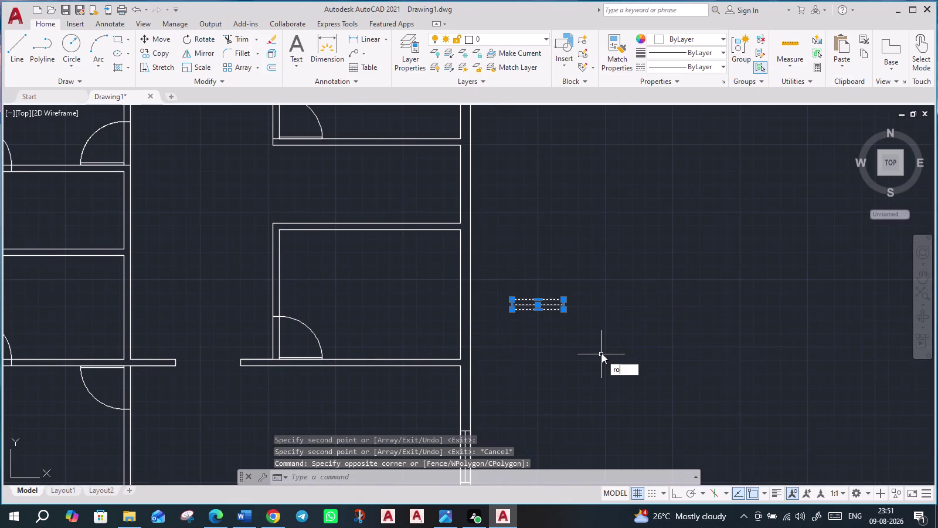
key(Return)
click(510, 298)
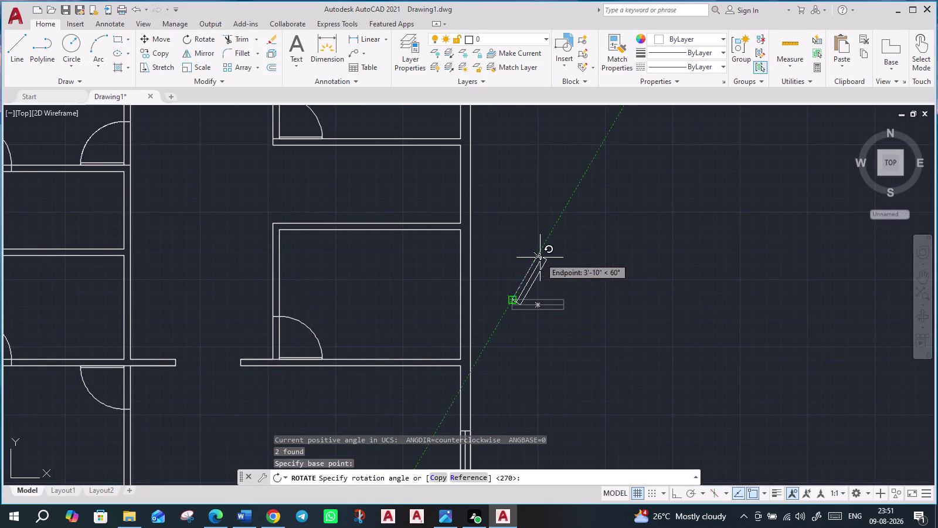
click(509, 254)
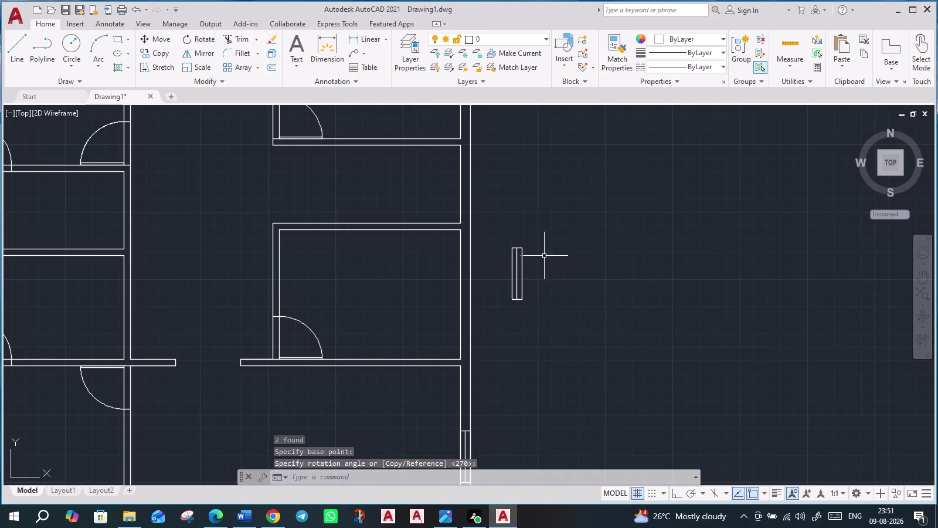
Select the upright window copy and start moving it with M.
click(513, 248)
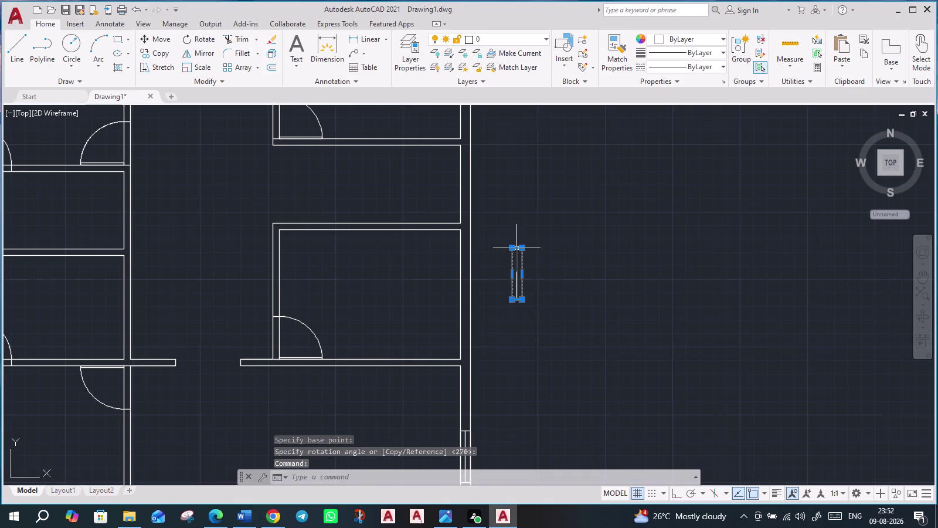
key(m)
key(Return)
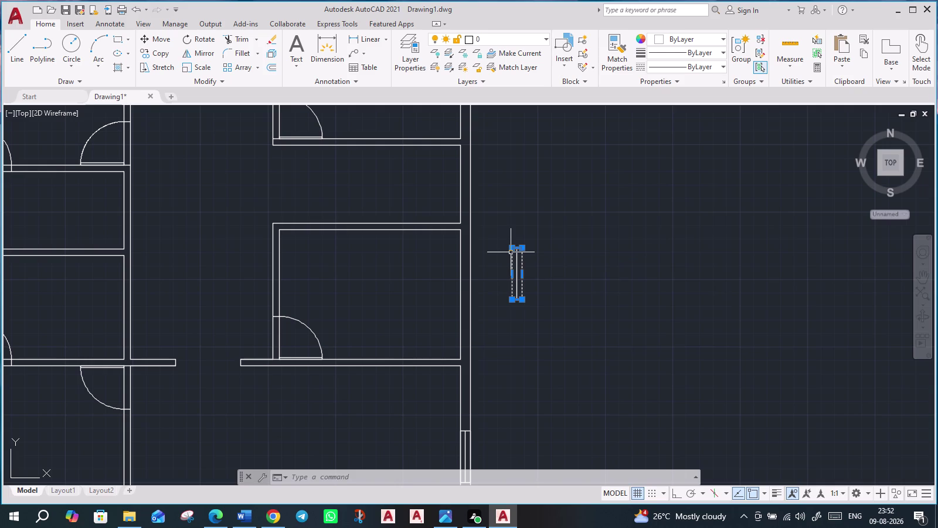
key(m)
key(Return)
Move the upright window into the right outer wall and erase the leftover vertical line.
click(512, 250)
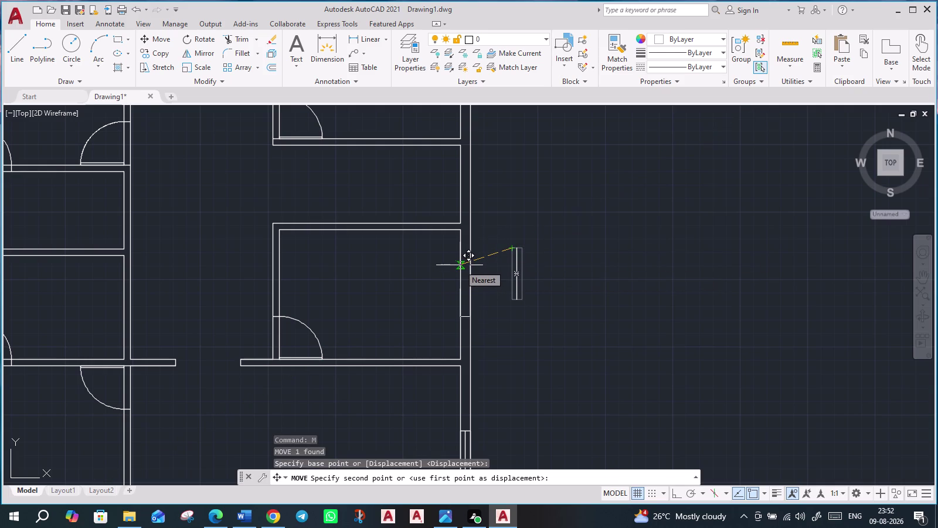
click(460, 265)
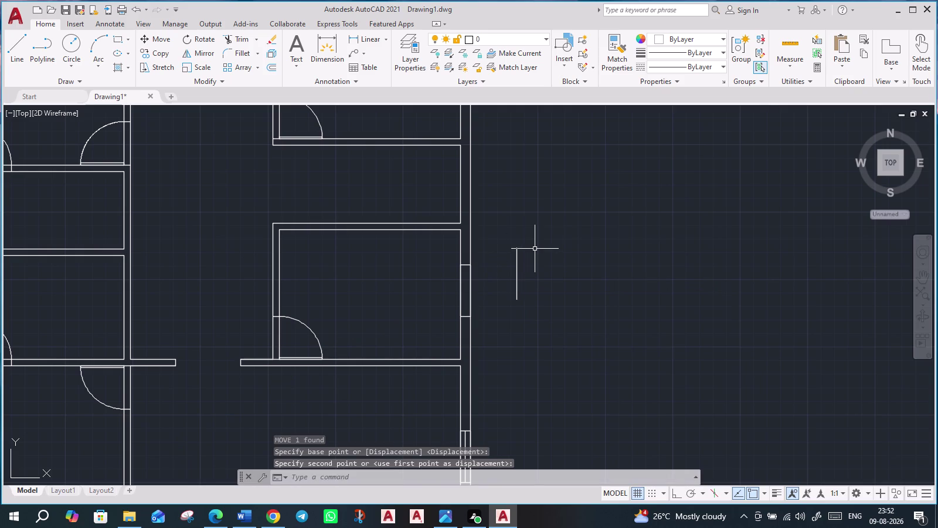
key(Escape)
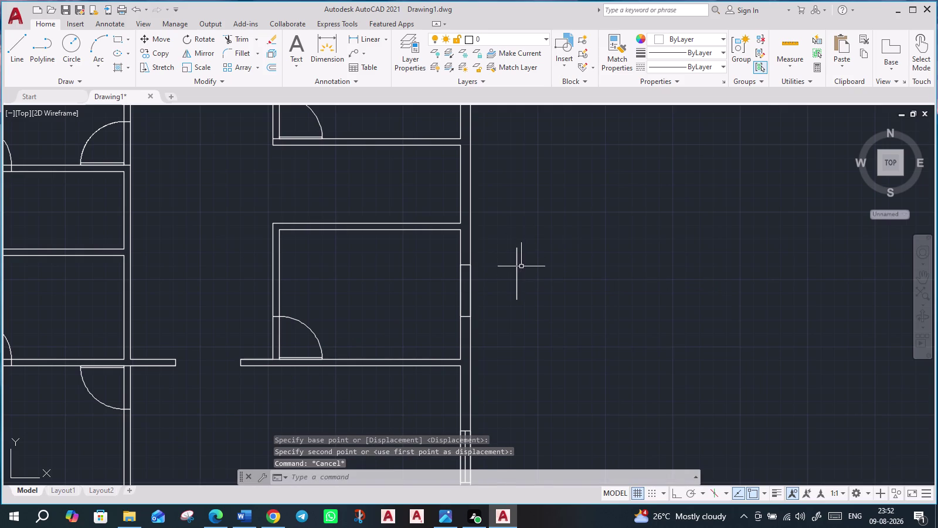
click(521, 266)
click(505, 275)
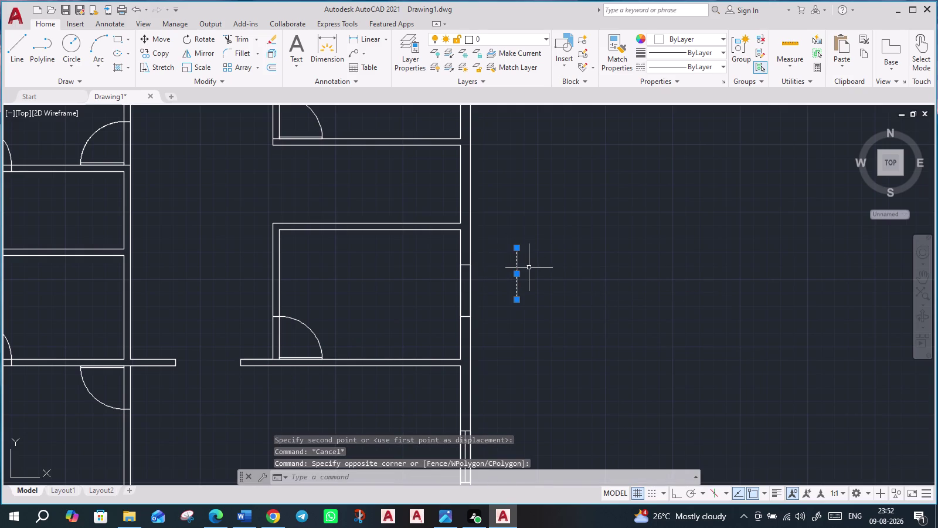
key(Delete)
scroll(up, 3)
Draw a vertical line across the opening from its top to its bottom.
key(l)
key(Return)
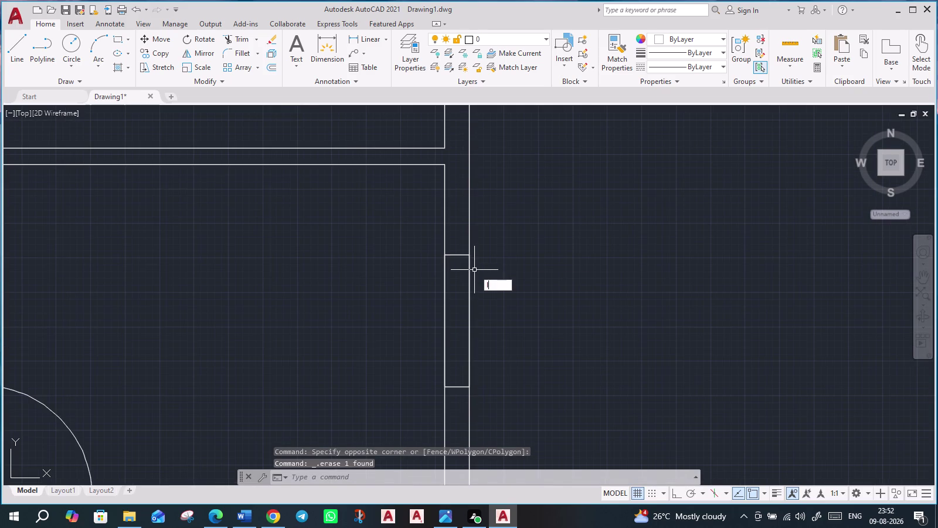
click(454, 251)
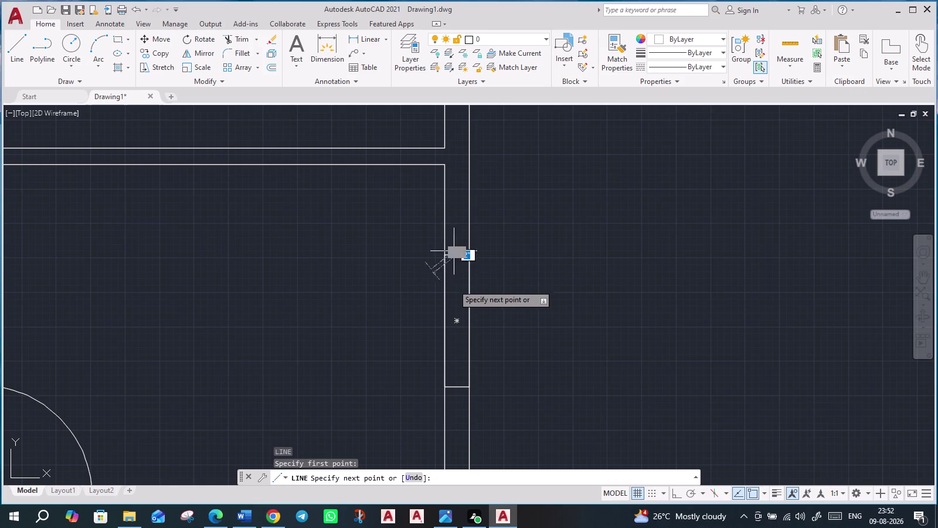
click(457, 389)
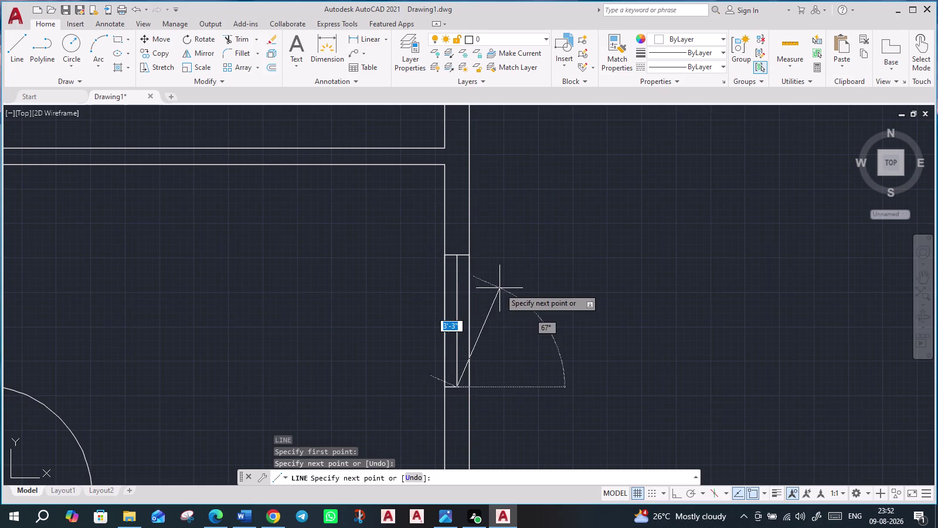
key(Escape)
scroll(down, 3)
scroll(down, 3)
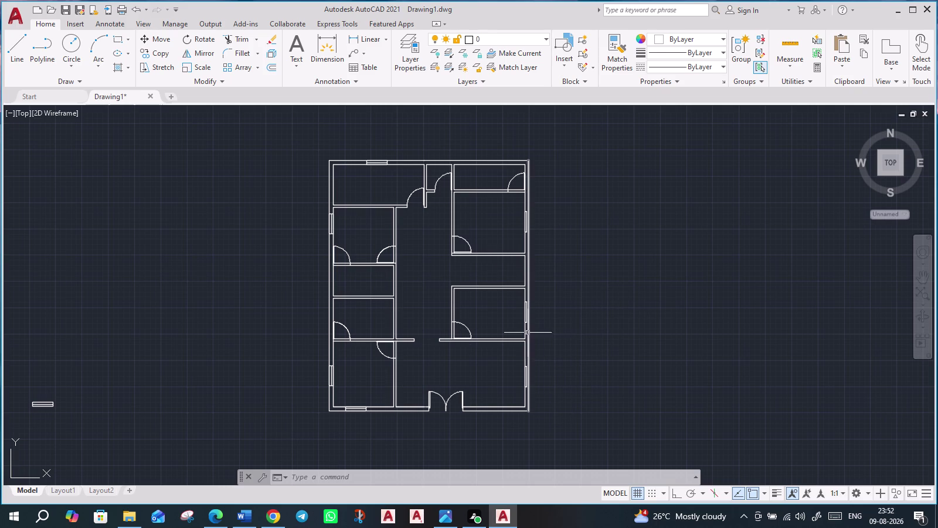
Zoom in on the spare window symbol, try shortening it, and undo an accidental erase.
middle_drag(595, 368, 599, 384)
middle_drag(134, 394, 291, 286)
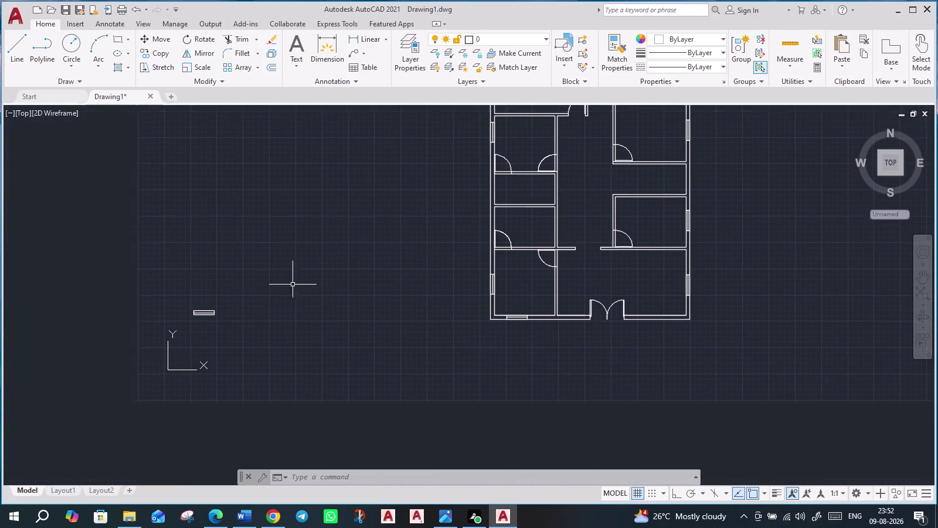
scroll(up, 3)
scroll(up, 3)
scroll(up, 3)
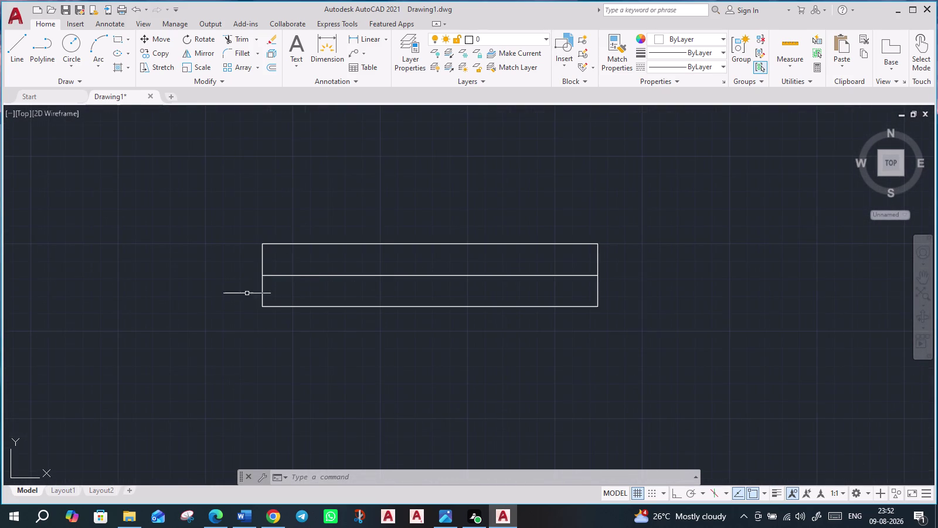
scroll(down, 3)
scroll(up, 3)
scroll(up, 3)
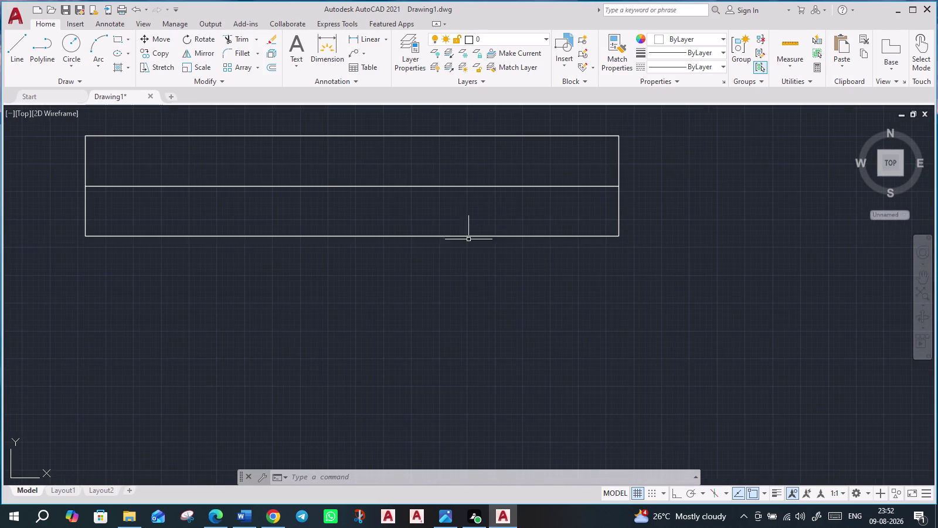
middle_drag(591, 216, 589, 282)
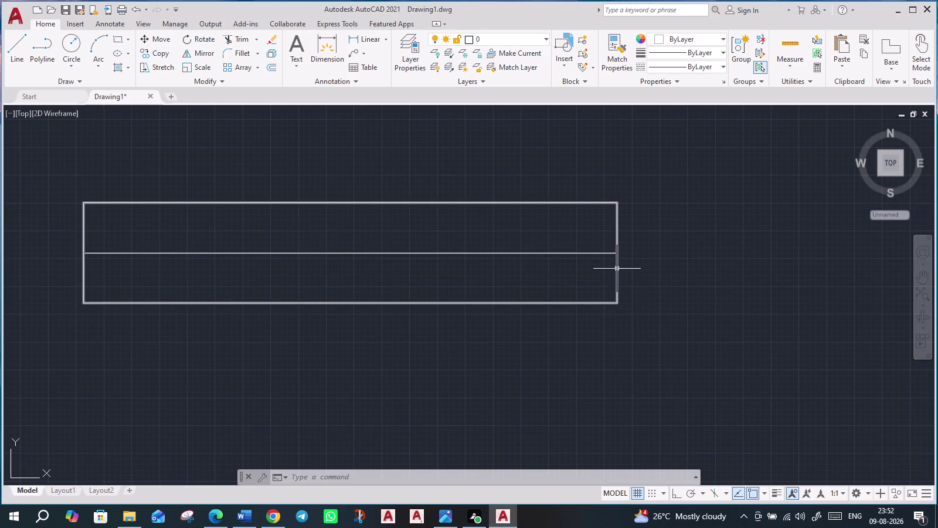
click(618, 269)
click(616, 253)
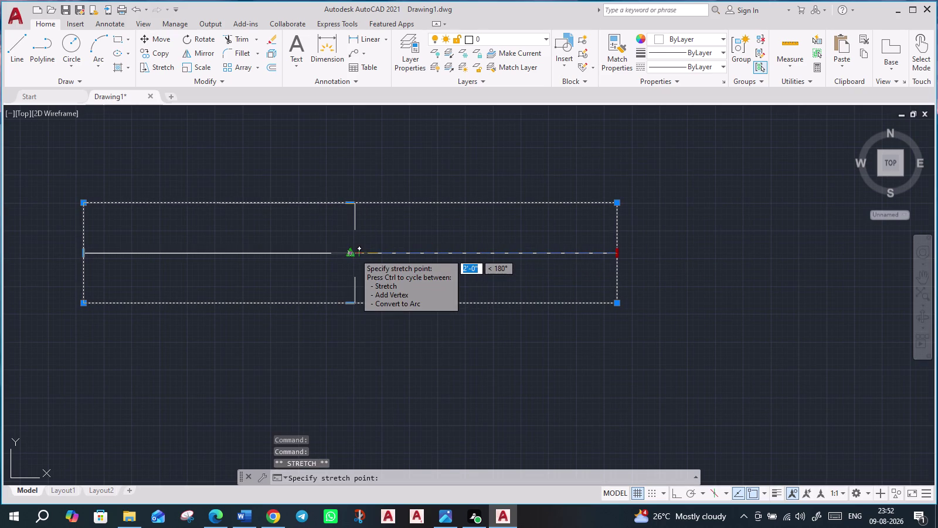
click(354, 253)
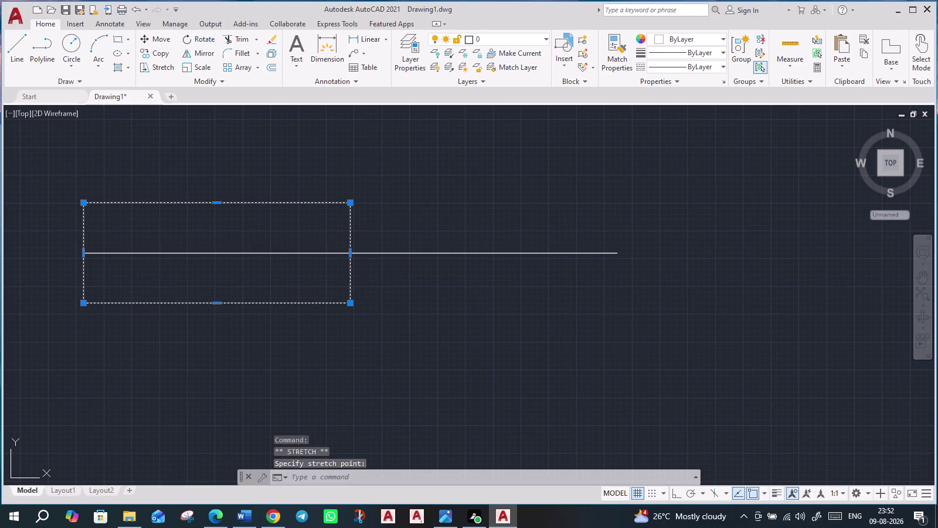
click(282, 252)
key(Delete)
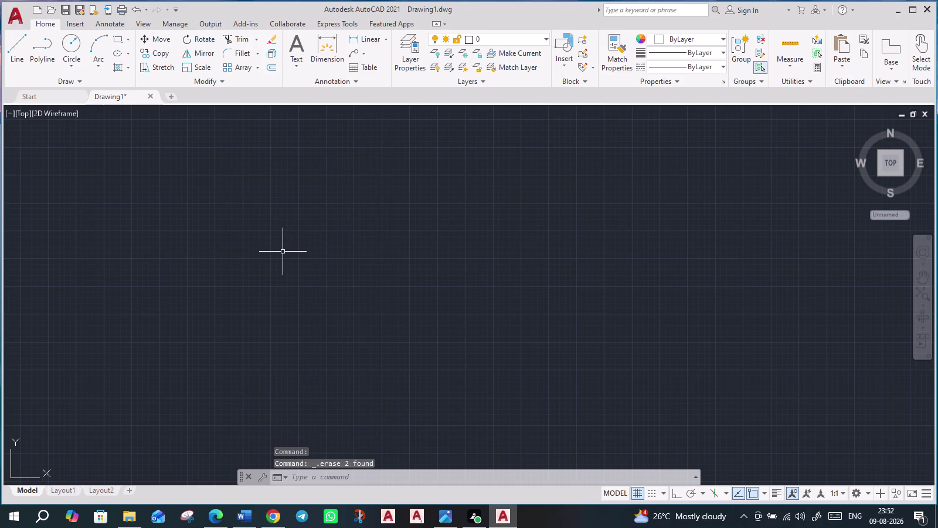
key(ctrl+z)
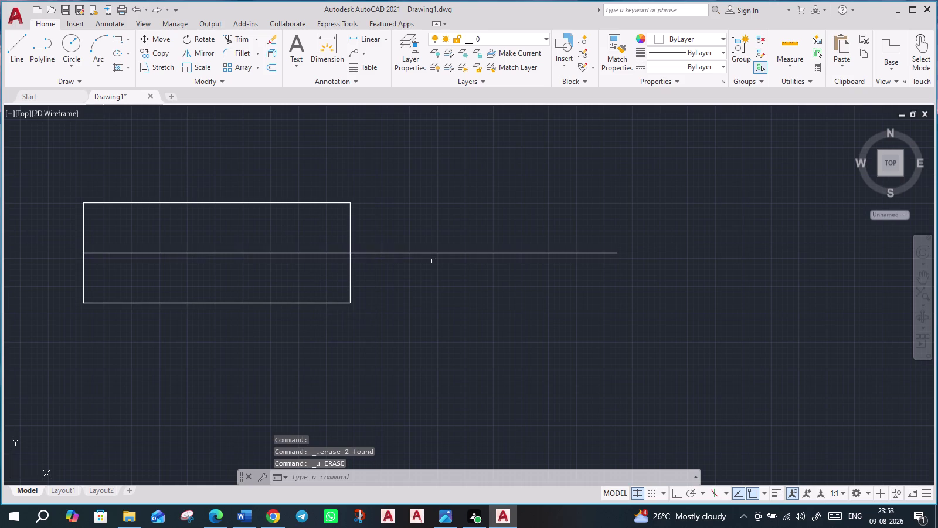
Replace the overlong line with a midline between the rectangle's side midpoints, then select the symbol.
click(424, 253)
key(Delete)
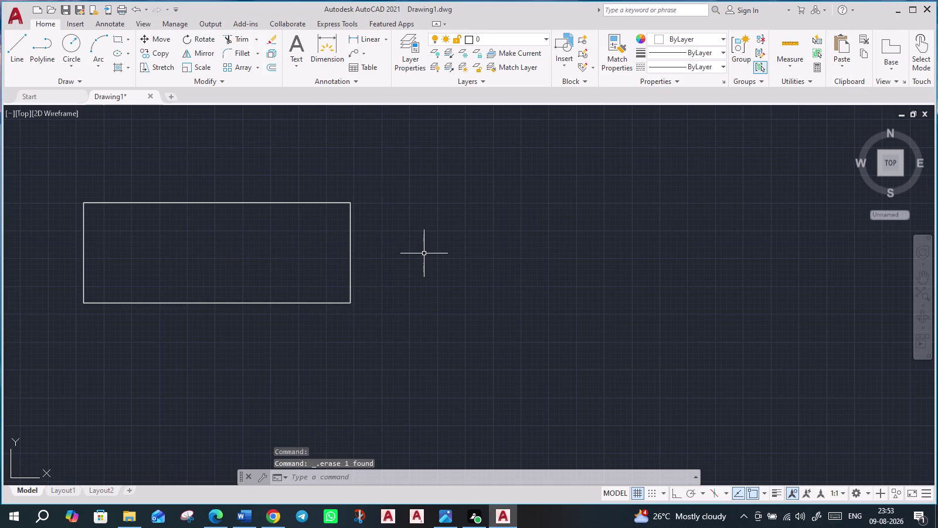
key(l)
key(Return)
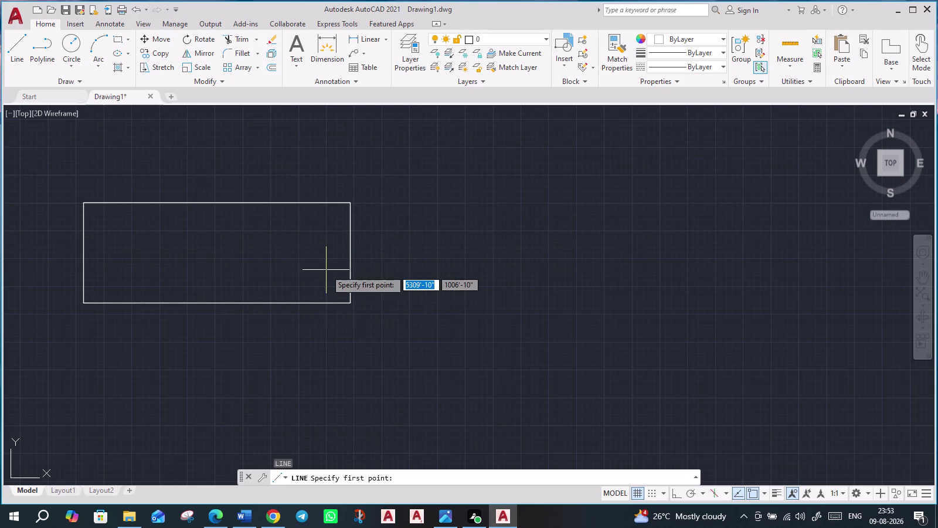
click(83, 251)
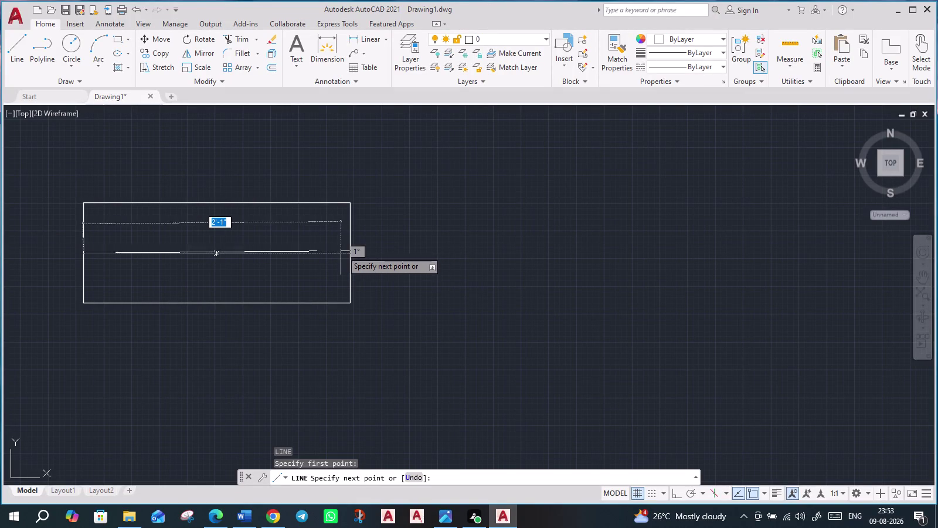
click(353, 252)
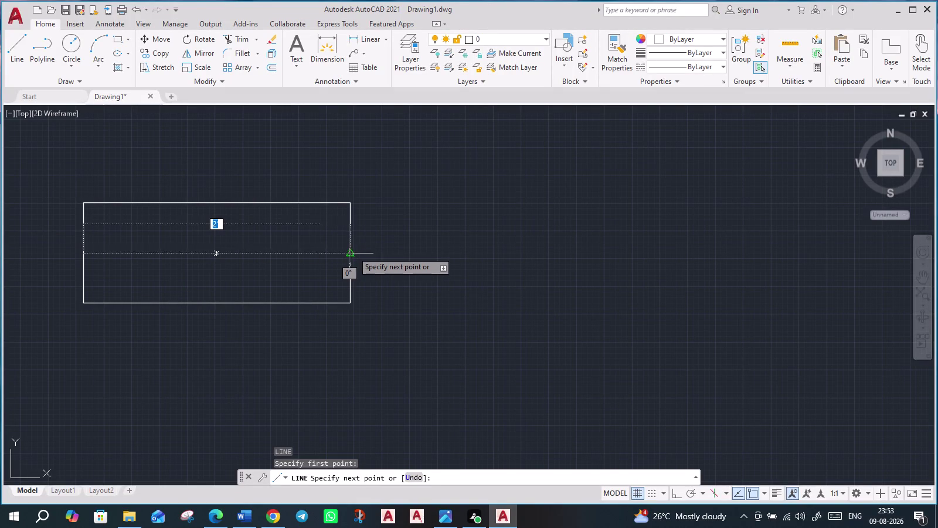
key(Escape)
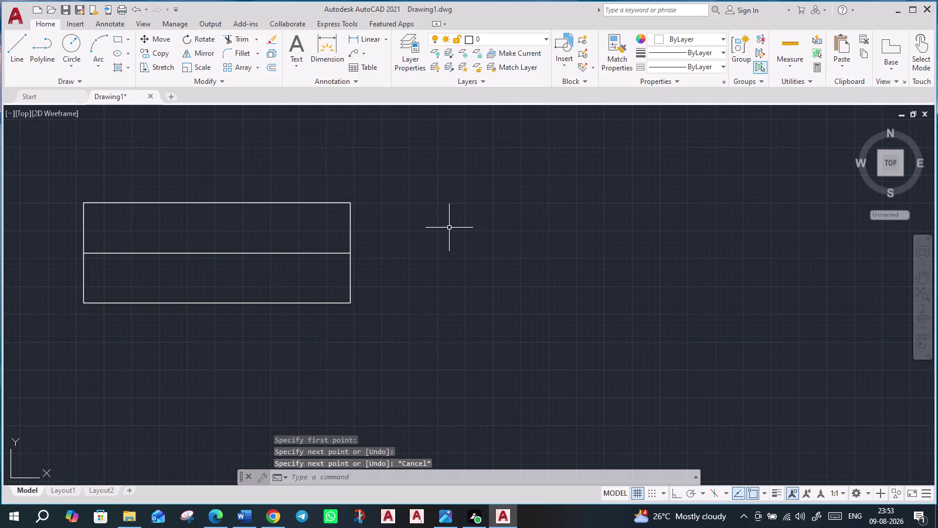
scroll(down, 3)
click(272, 184)
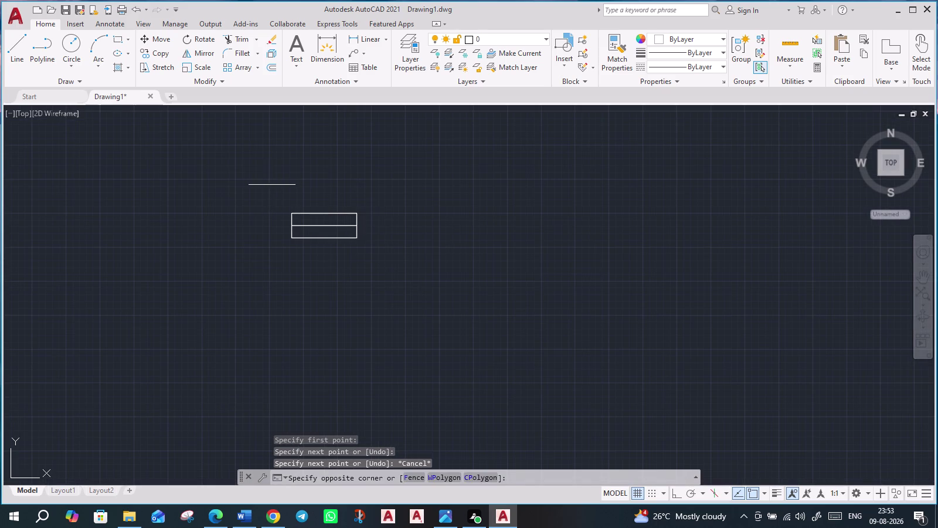
click(410, 275)
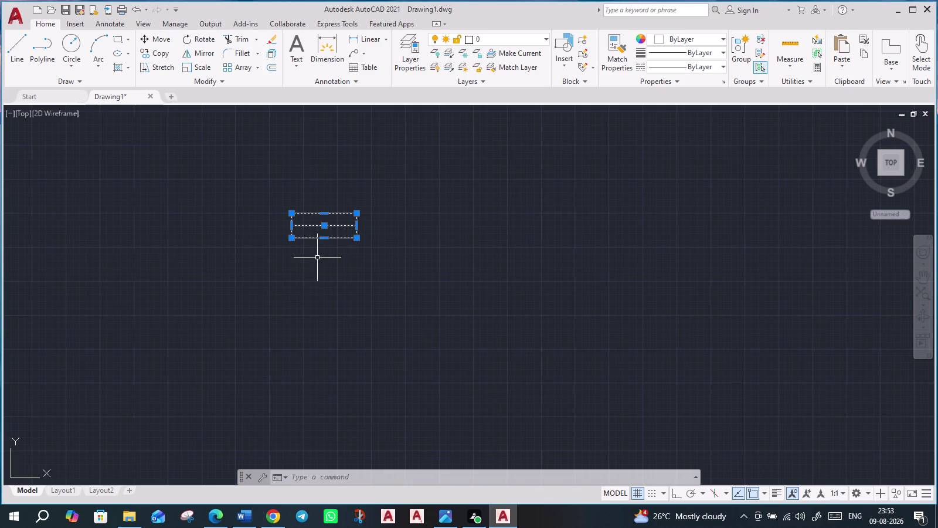
Copy the window symbol into the bottom wall on both sides of the front door.
text(co)
key(Return)
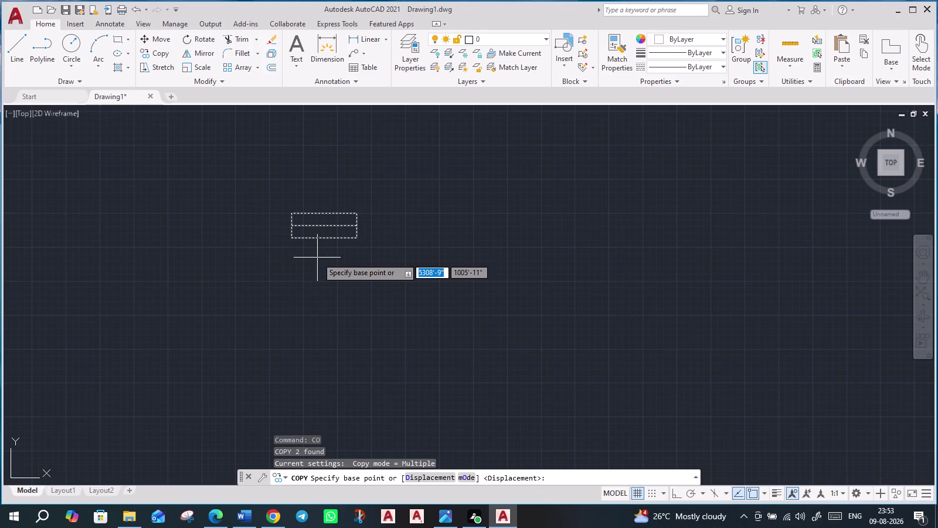
click(291, 239)
scroll(down, 3)
middle_drag(725, 302, 164, 311)
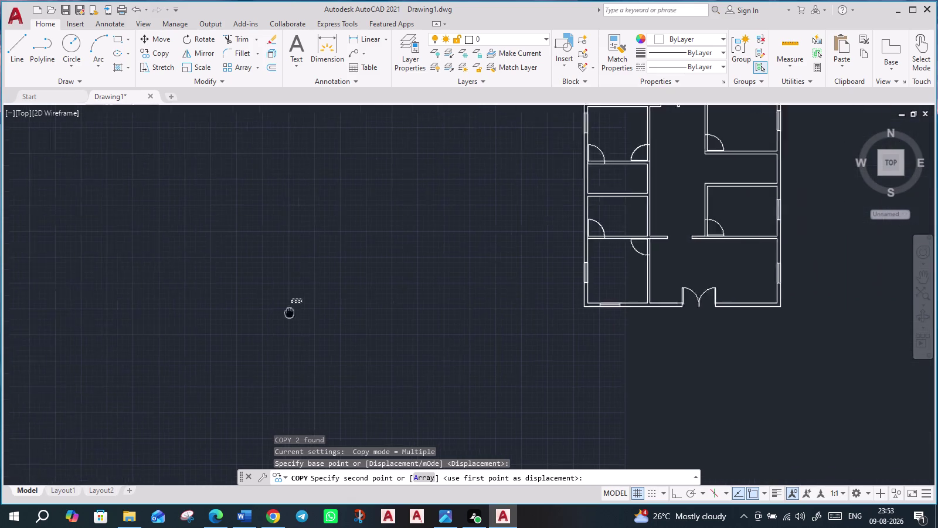
middle_drag(164, 311, 73, 303)
scroll(up, 3)
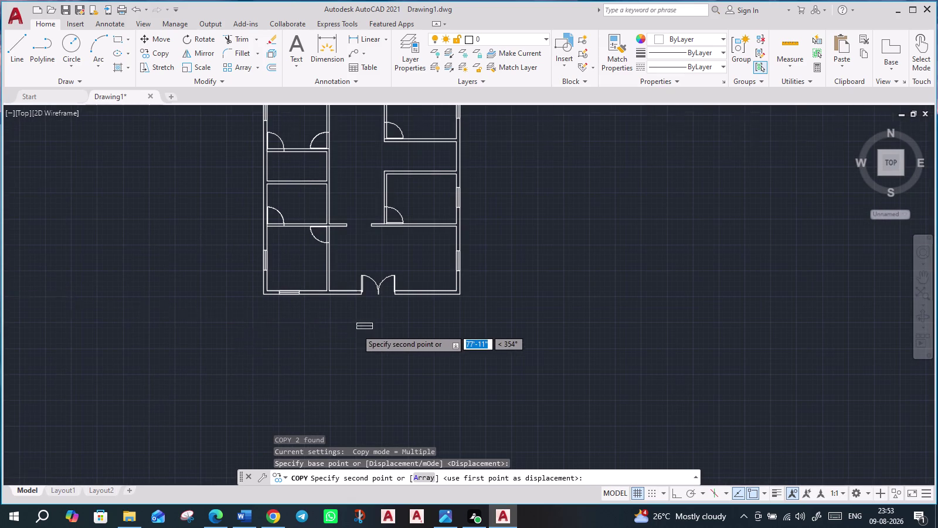
scroll(up, 3)
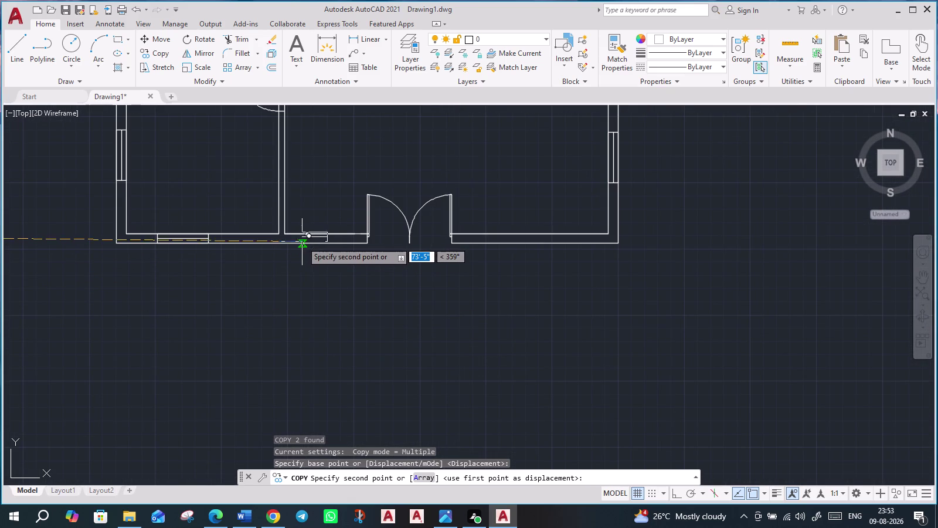
click(306, 244)
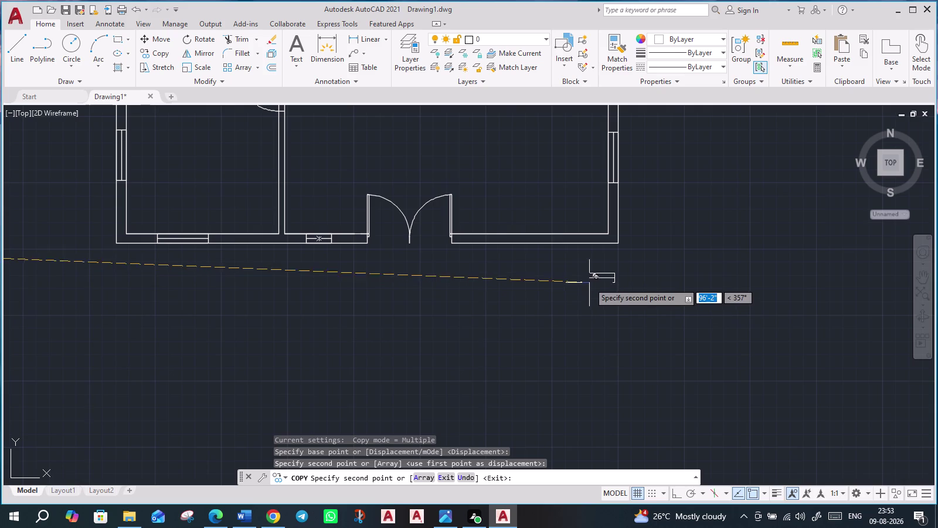
click(519, 244)
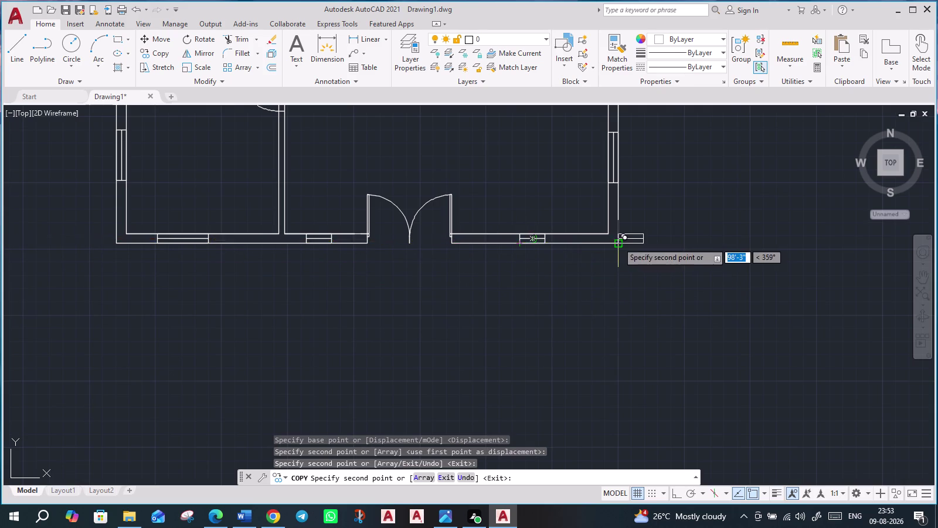
Place window copies in the top wall and a lower outer wall, then end copying.
middle_drag(662, 219, 661, 228)
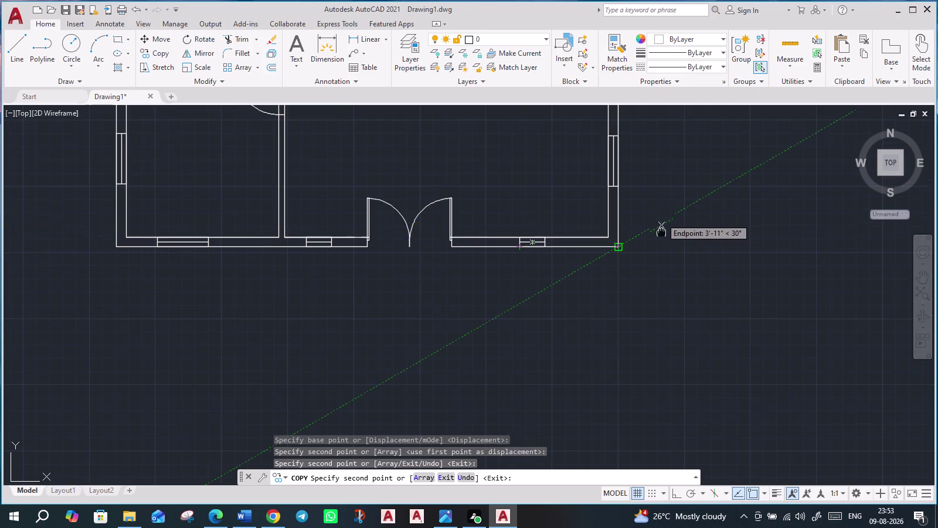
middle_drag(661, 228, 662, 502)
middle_drag(586, 224, 620, 527)
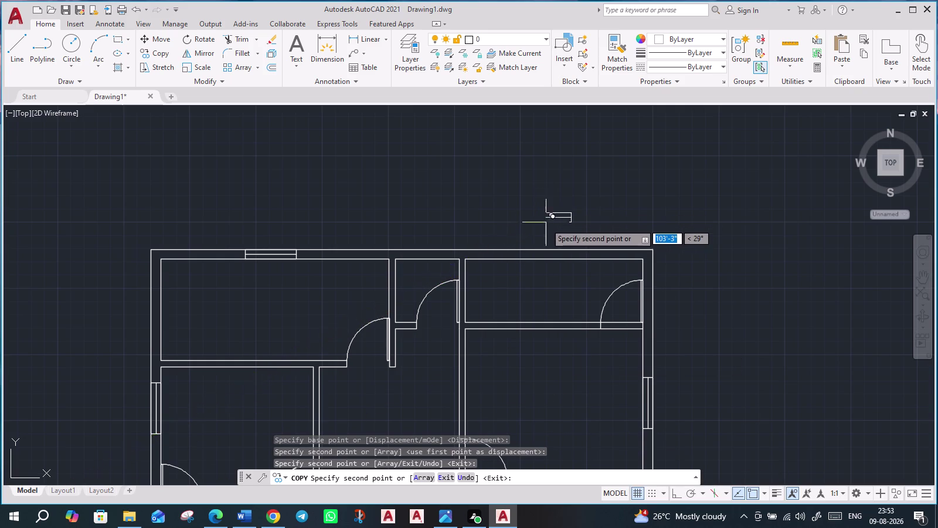
scroll(up, 3)
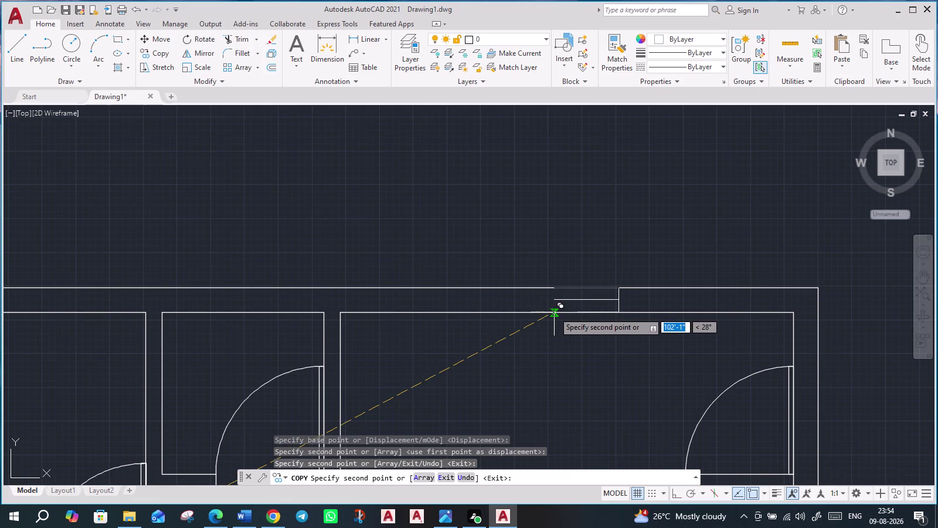
click(554, 312)
scroll(down, 3)
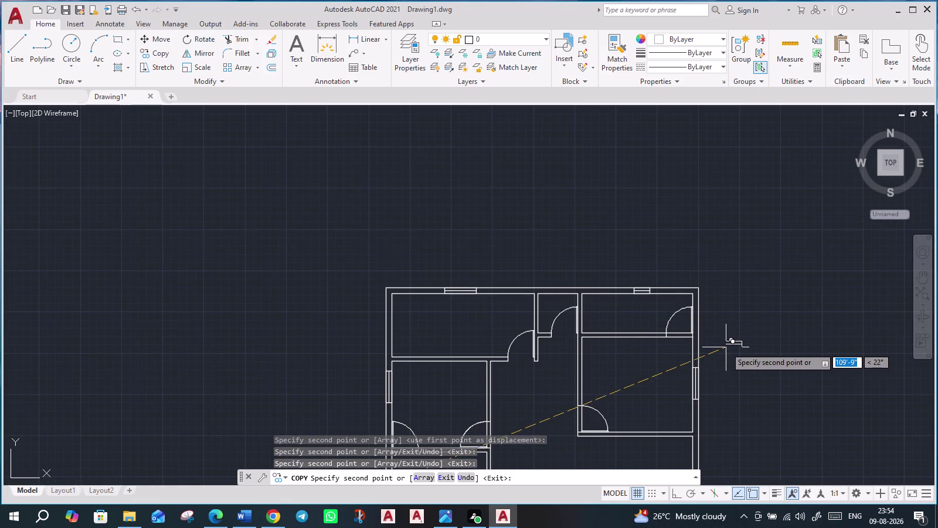
click(295, 321)
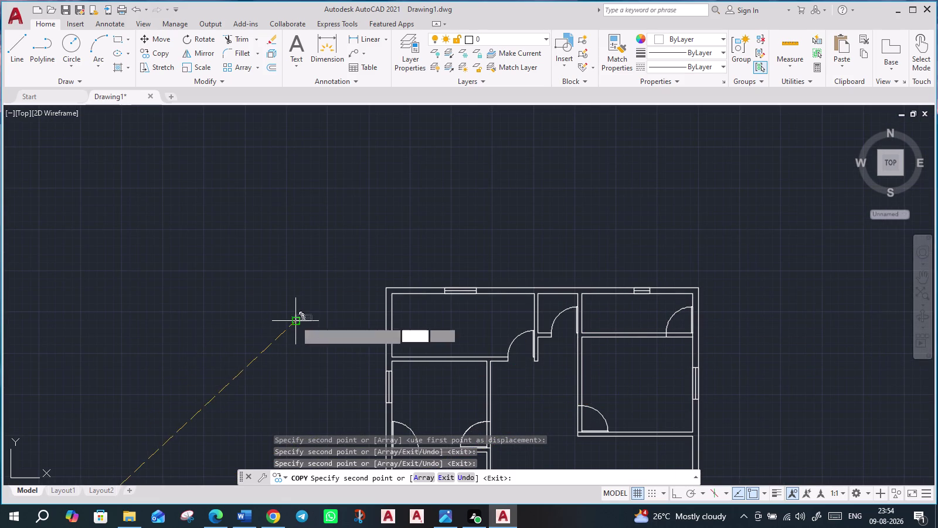
key(Escape)
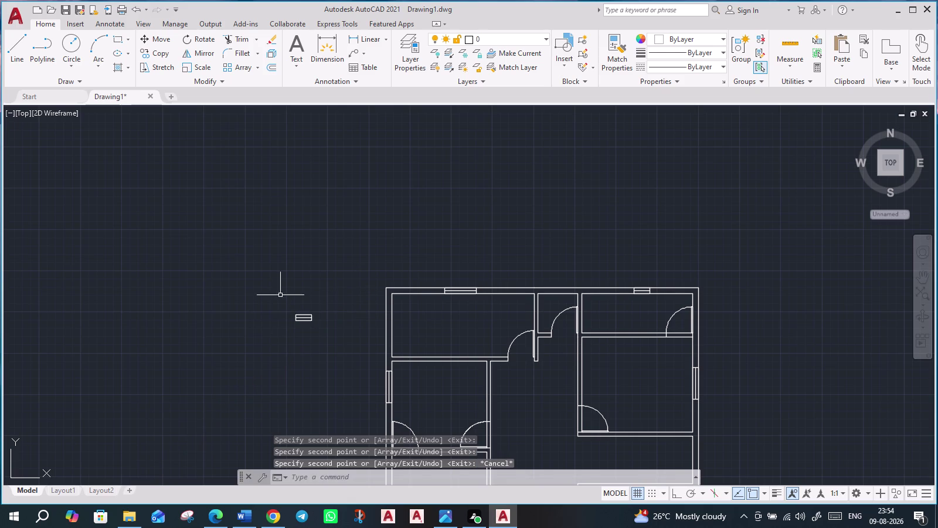
Rotate the window symbol upright with RO.
click(281, 295)
click(349, 341)
key(r)
key(o)
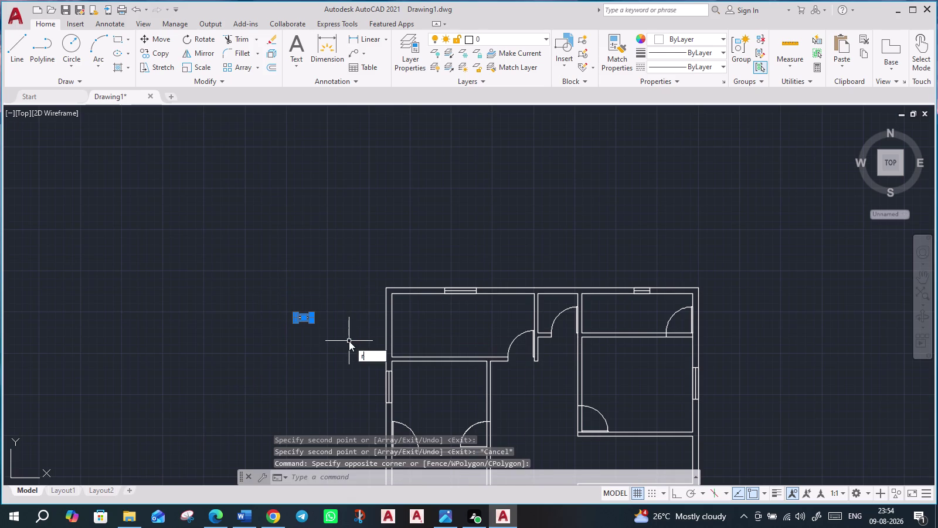
key(Return)
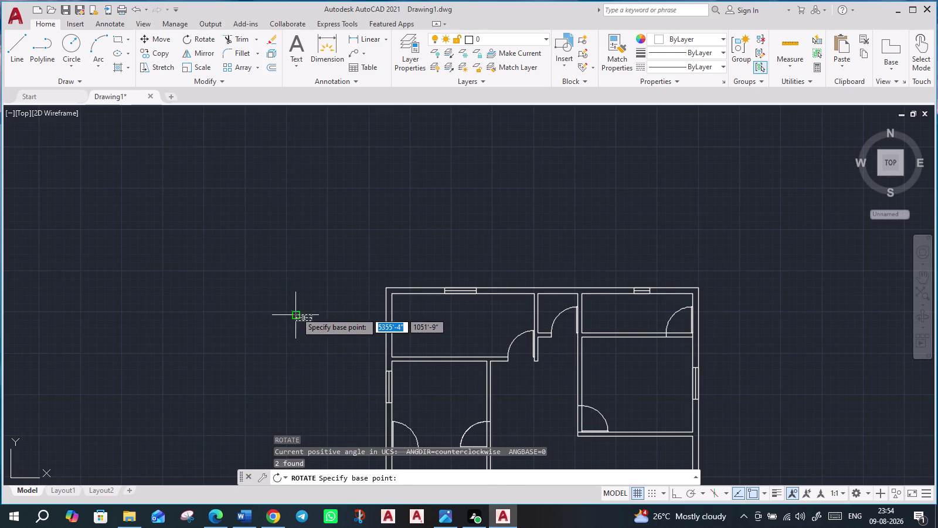
click(296, 312)
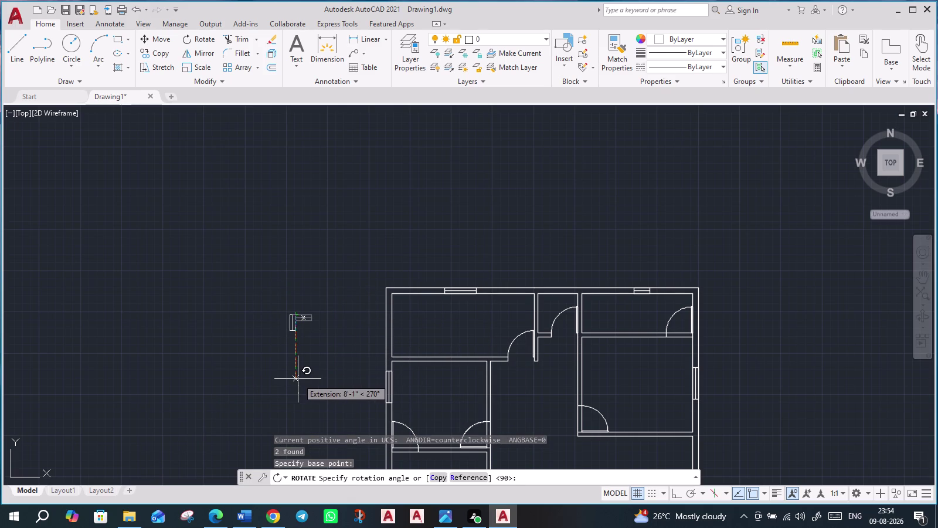
click(298, 379)
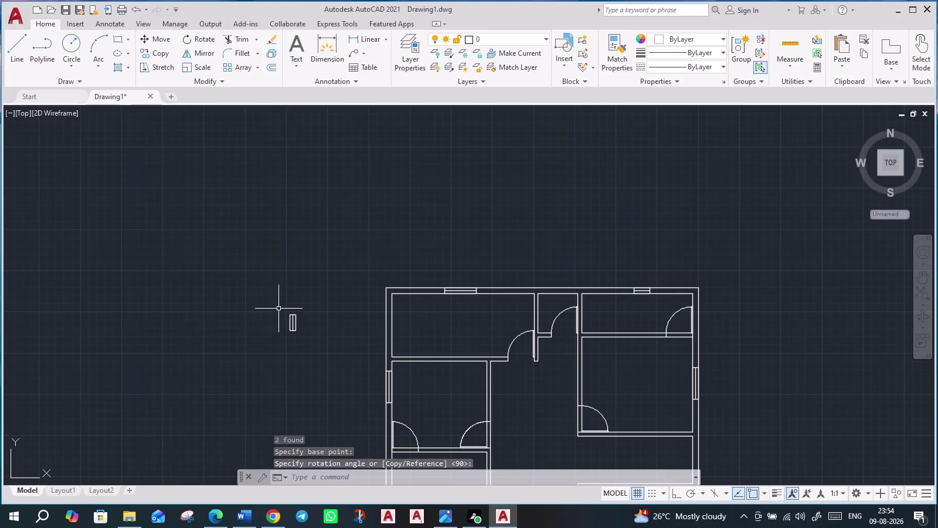
Copy the upright window into the side wall.
click(279, 309)
click(317, 354)
key(c)
key(o)
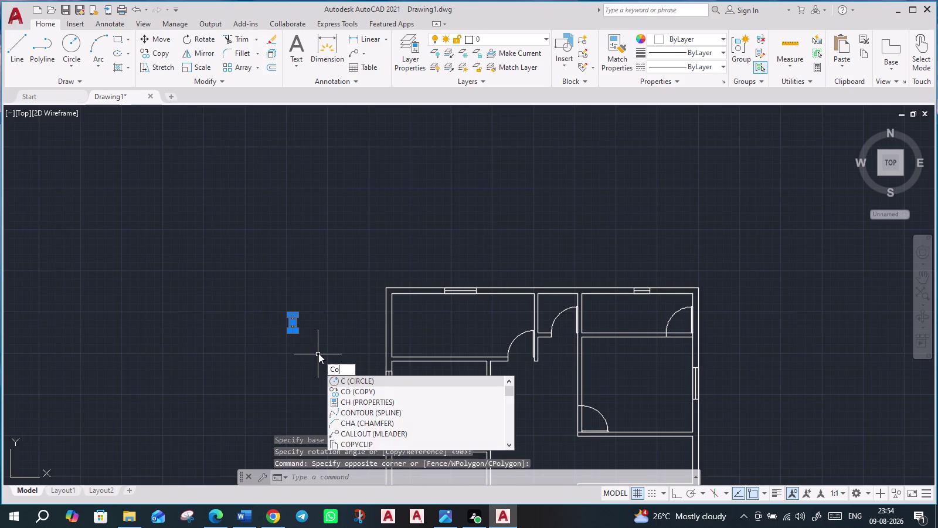
key(Return)
scroll(up, 3)
scroll(up, 3)
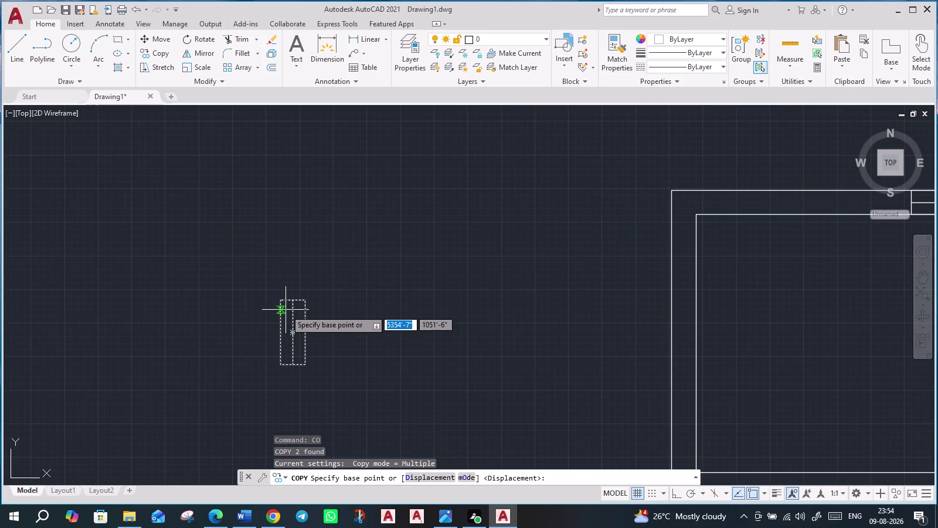
click(281, 303)
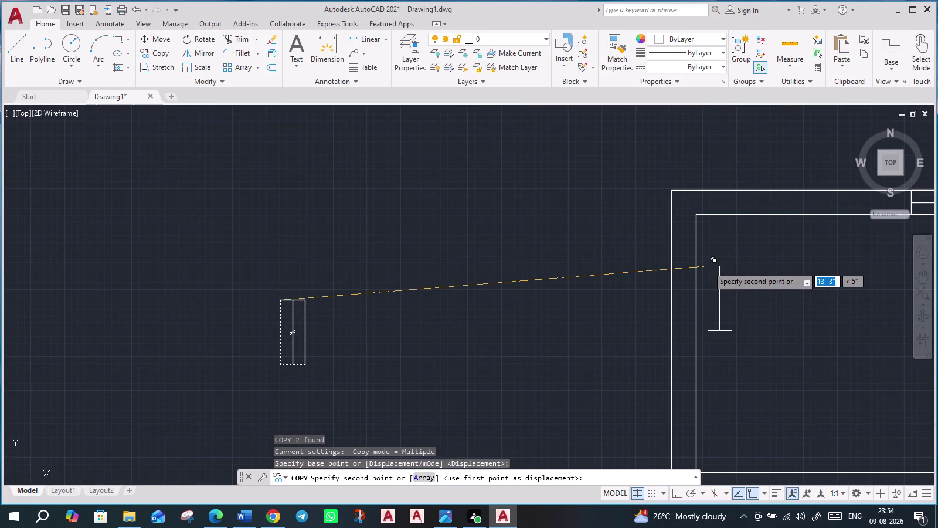
click(671, 261)
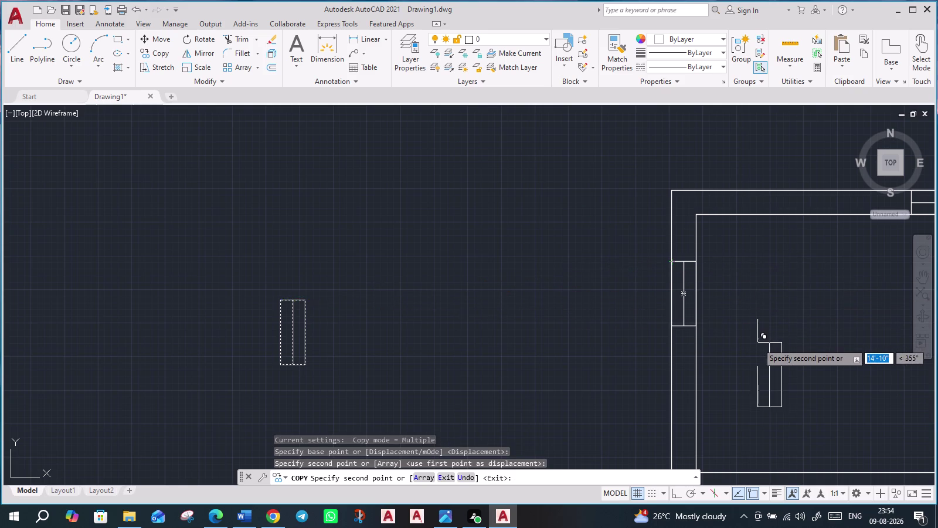
Place two more upright window copies along the left wall.
middle_drag(768, 352, 693, 150)
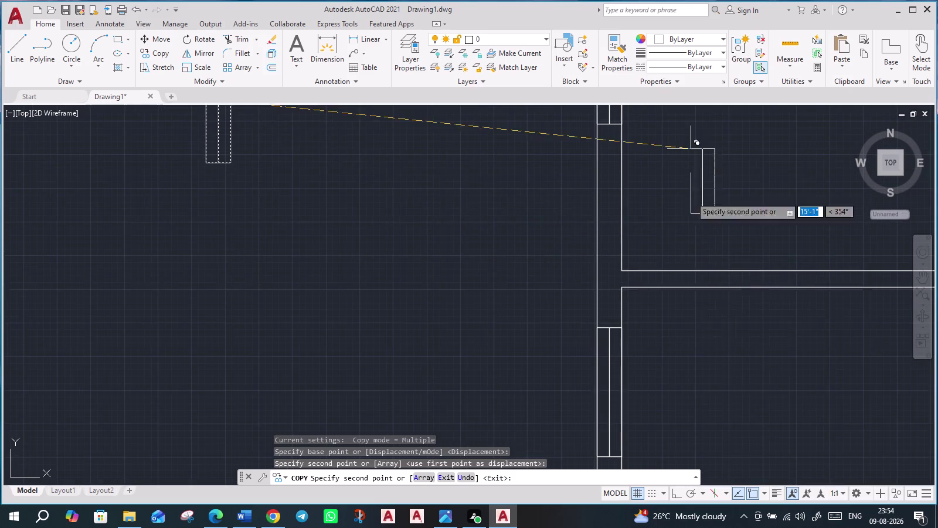
middle_drag(711, 403, 626, 121)
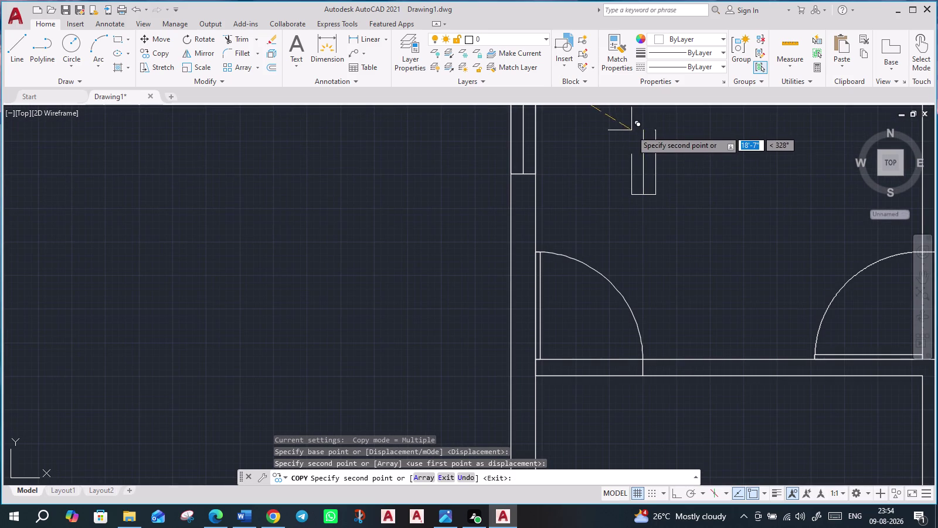
middle_drag(622, 411, 599, 301)
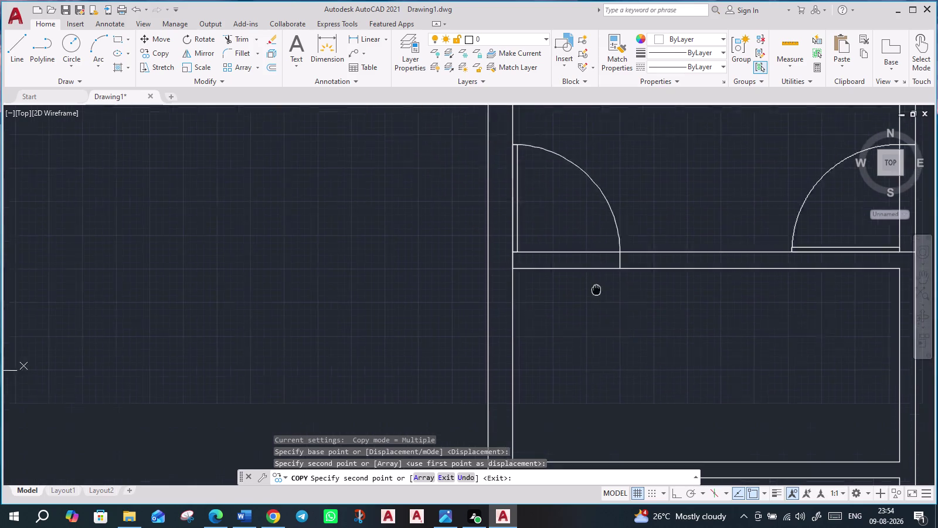
middle_drag(600, 301, 585, 263)
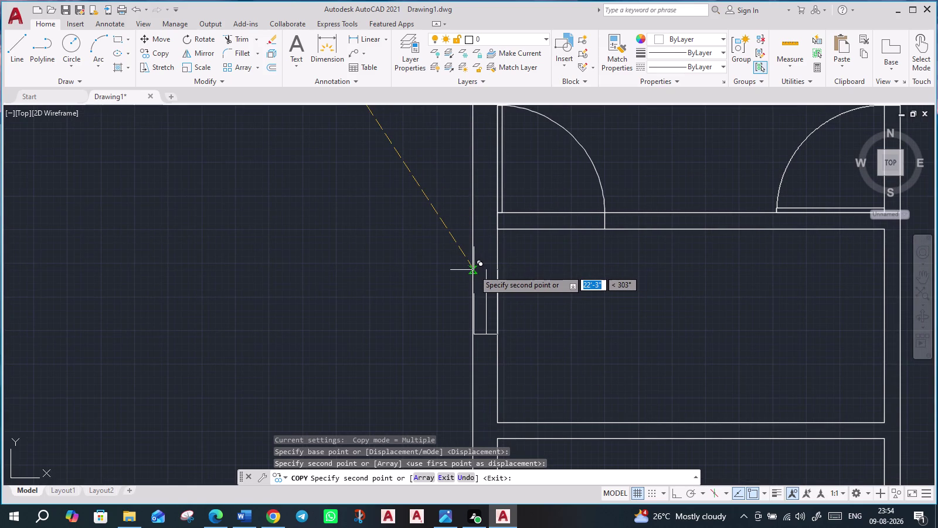
click(473, 270)
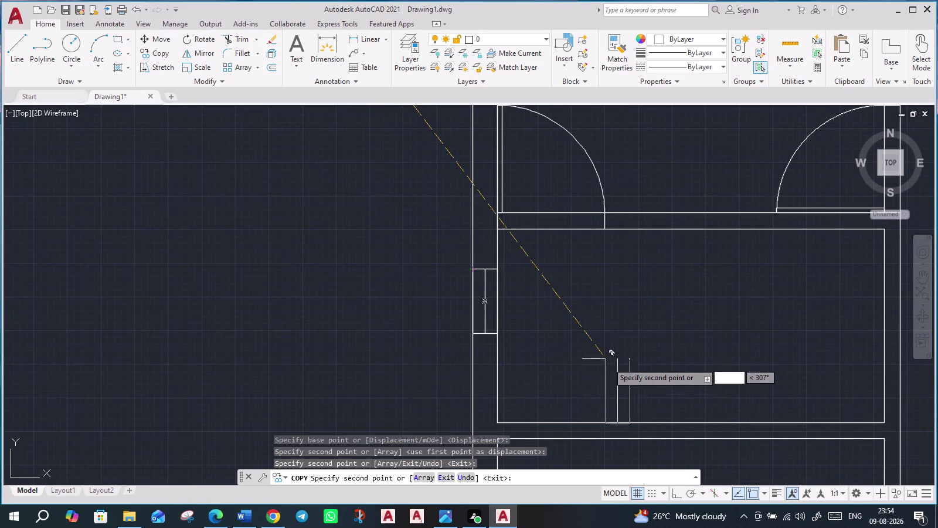
middle_drag(612, 368, 607, 181)
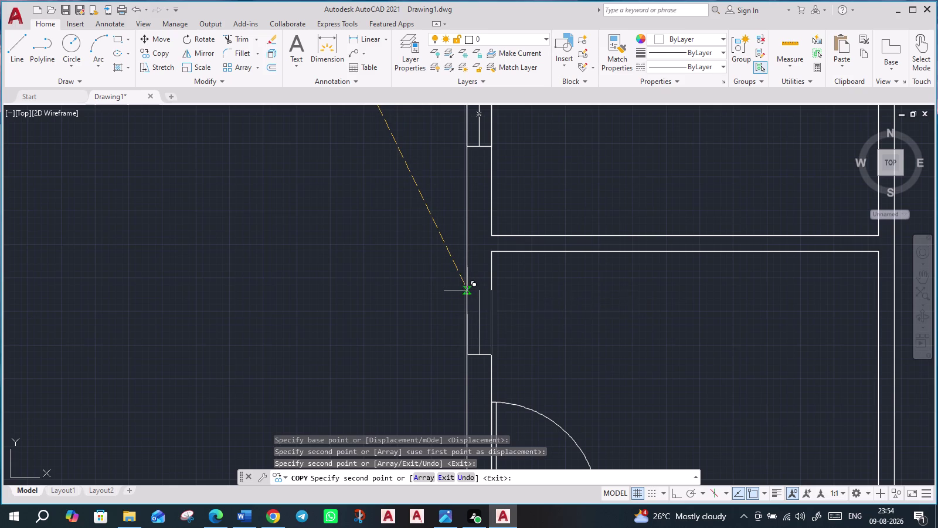
click(467, 290)
Add an upright window copy to the right outer wall and end copying.
middle_drag(625, 369, 619, 154)
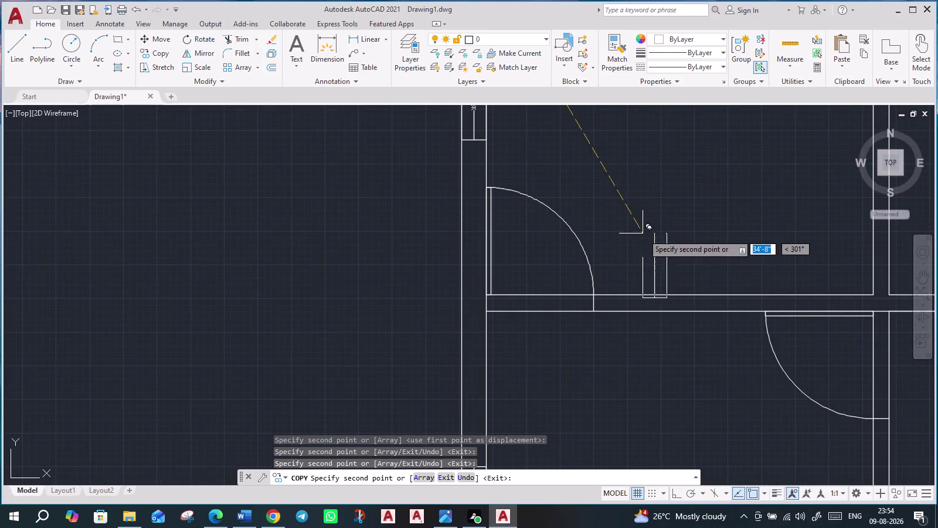
scroll(down, 3)
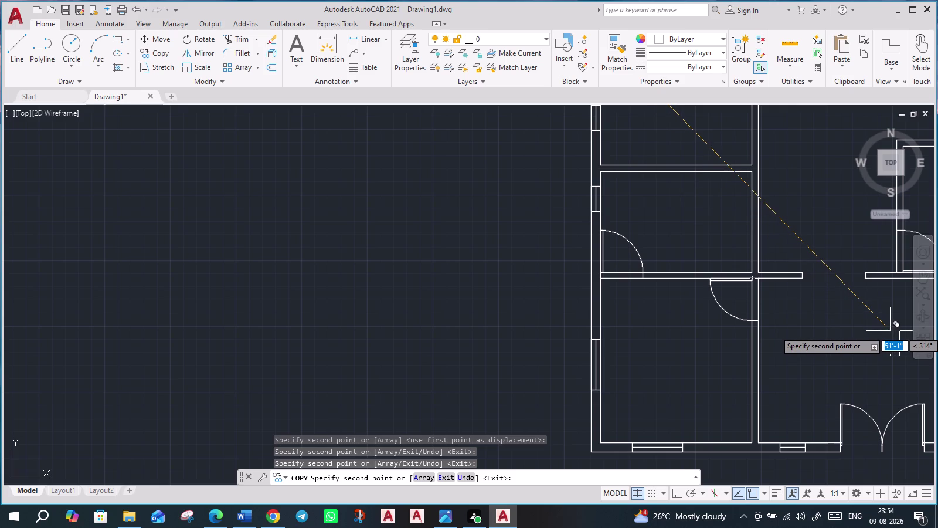
middle_drag(888, 330, 437, 306)
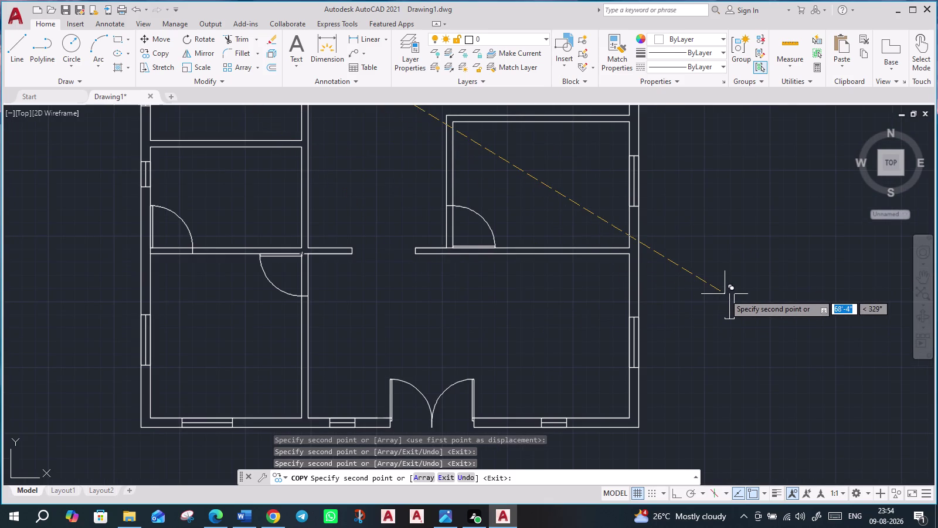
middle_drag(724, 314, 694, 463)
middle_drag(684, 198, 676, 268)
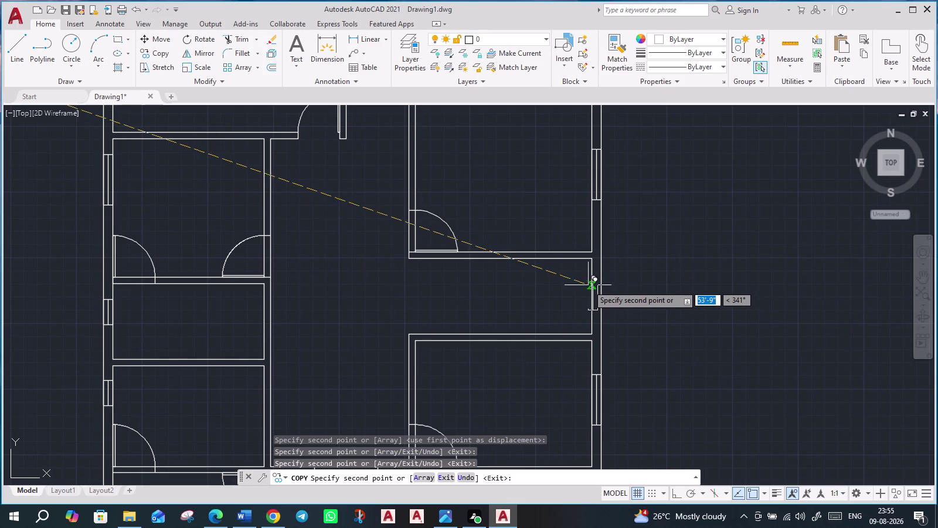
scroll(up, 3)
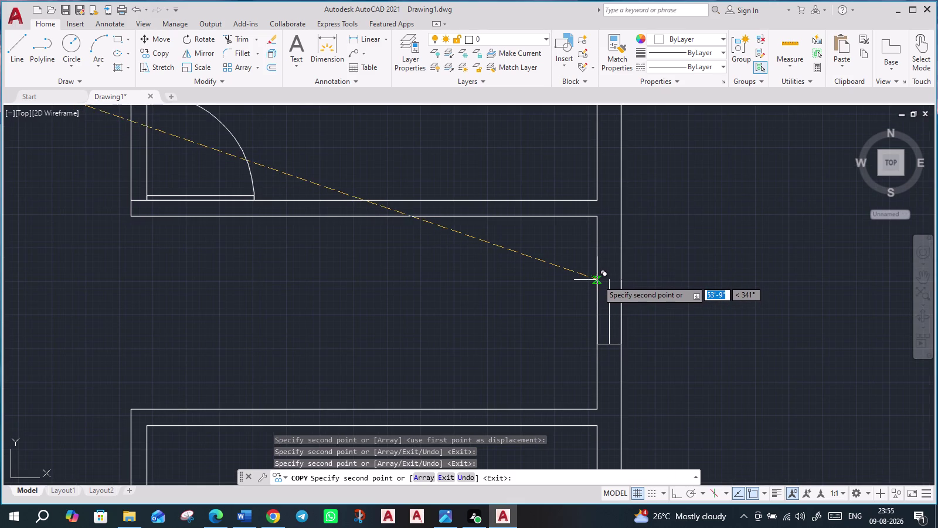
click(598, 279)
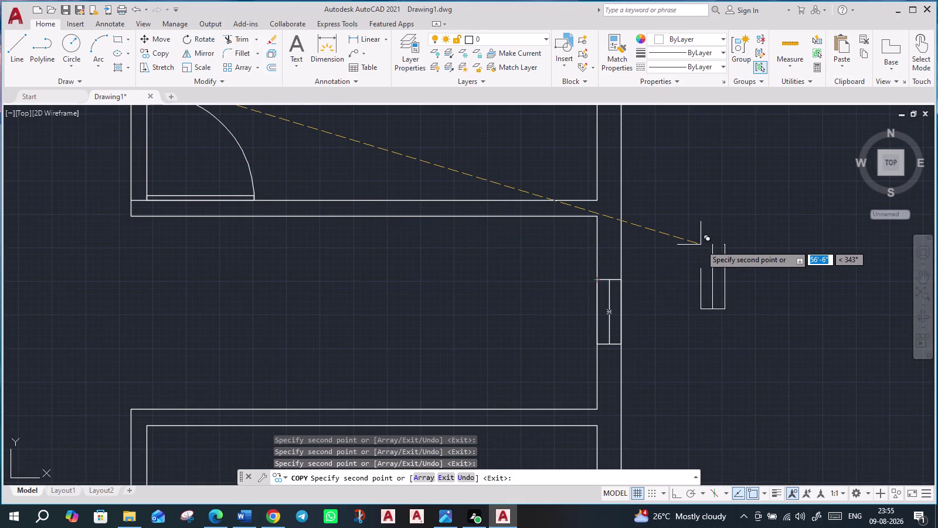
key(Escape)
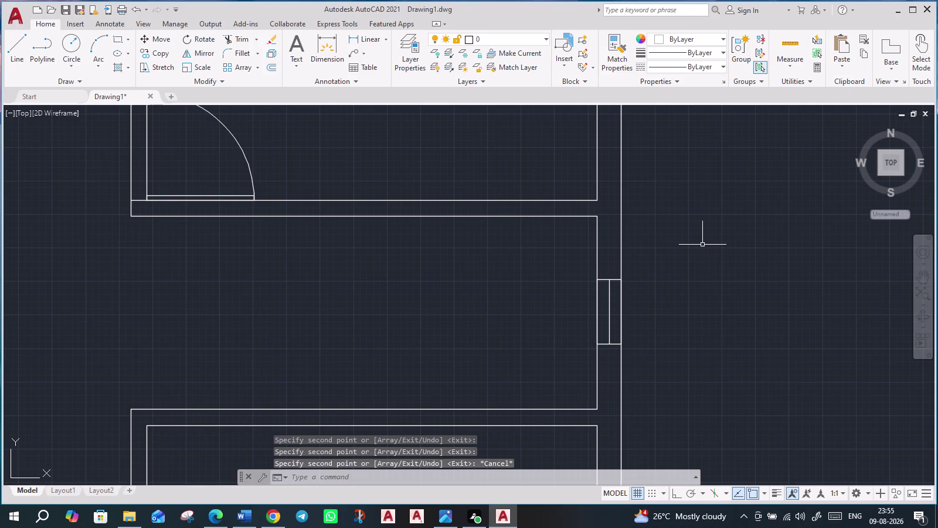
Trim the wall segments beside the corridor and near a doorway, including a fence pass.
scroll(down, 3)
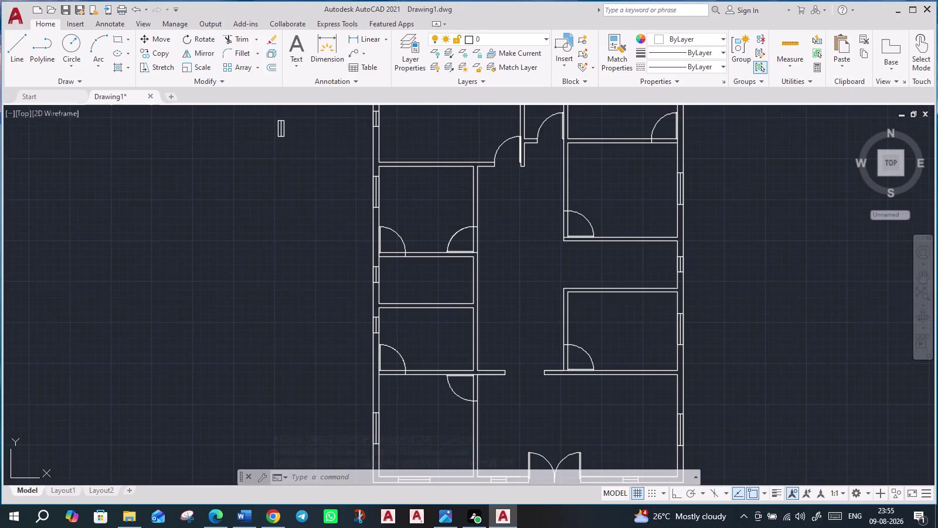
click(237, 37)
click(390, 271)
click(394, 247)
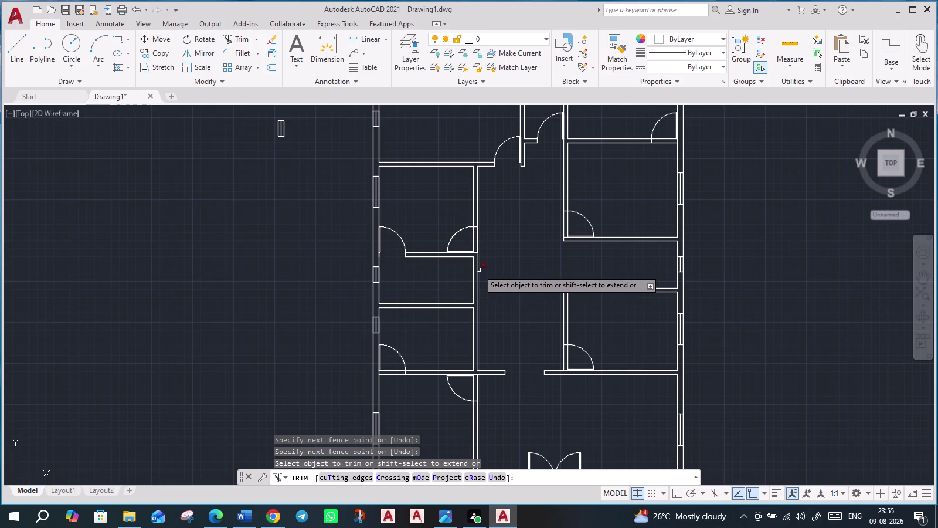
click(490, 243)
click(463, 243)
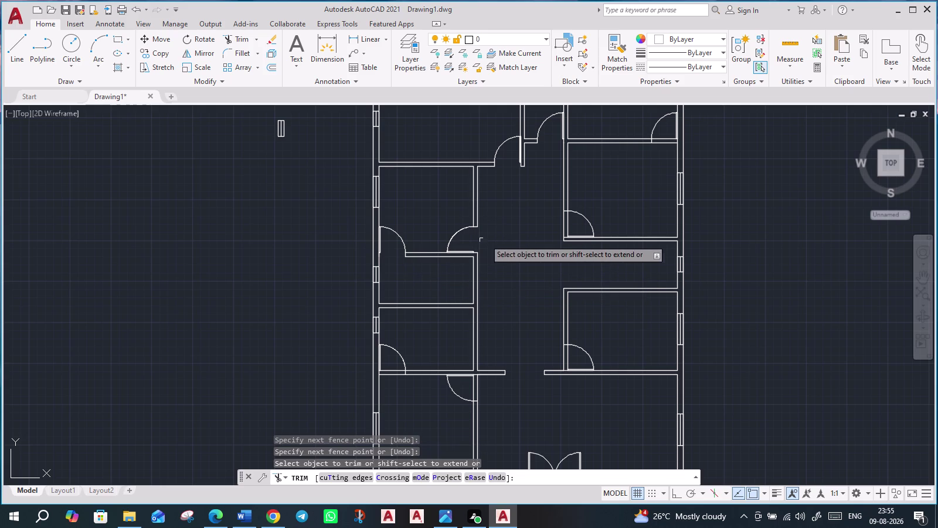
click(554, 222)
click(573, 227)
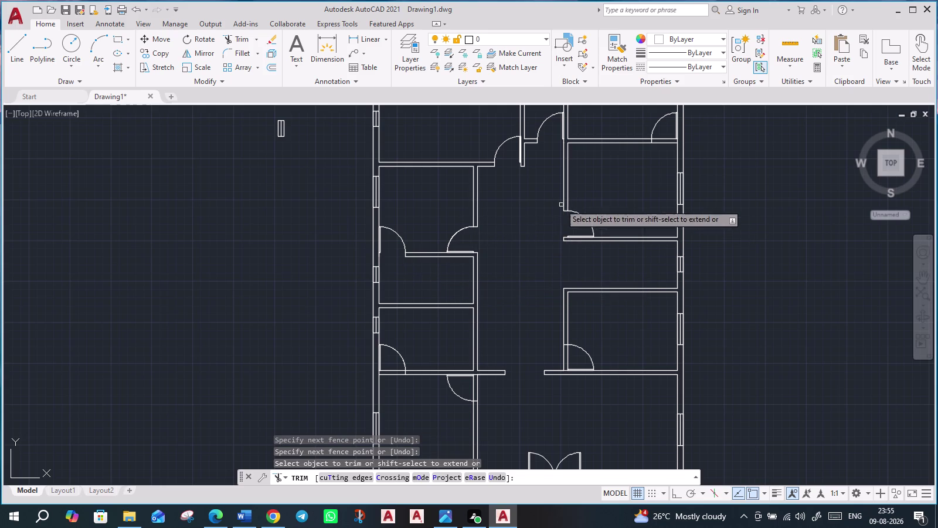
click(661, 157)
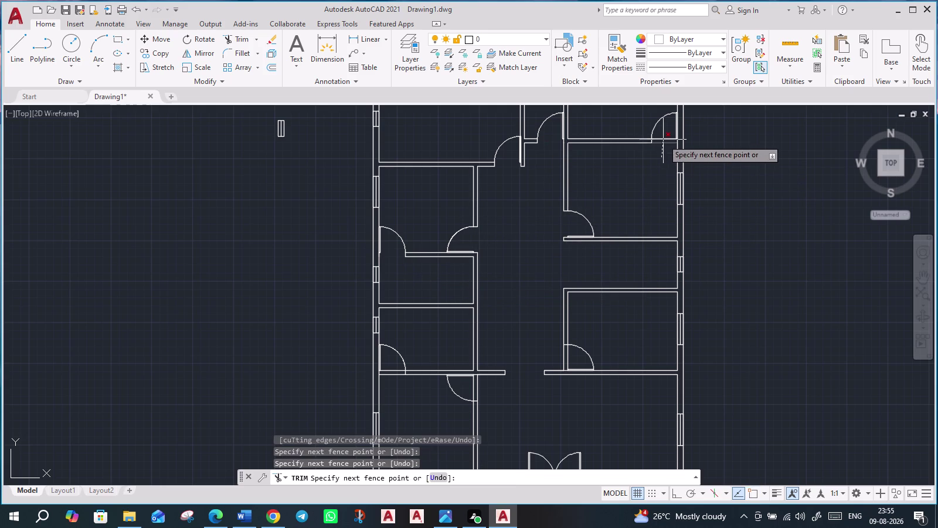
click(664, 137)
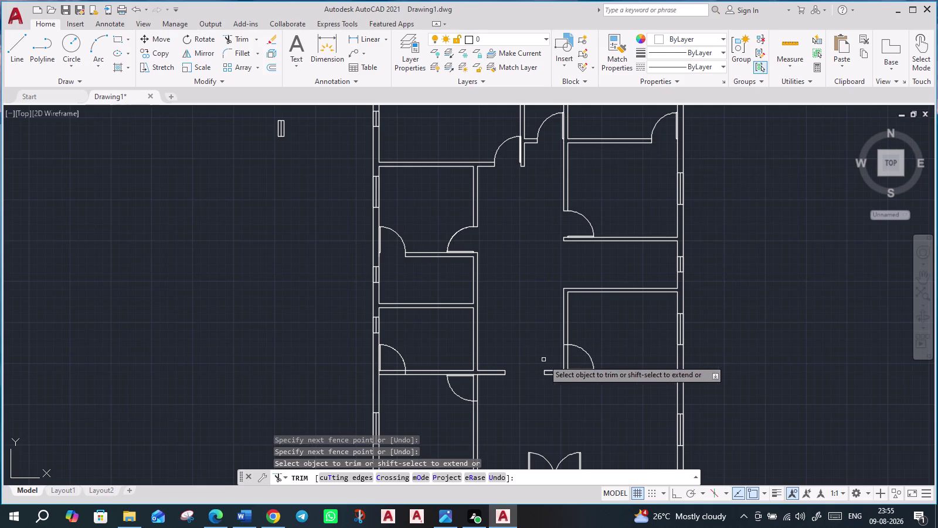
Trim the leftover lines in the lower corridor and hall, then review the whole plan.
click(541, 355)
click(587, 357)
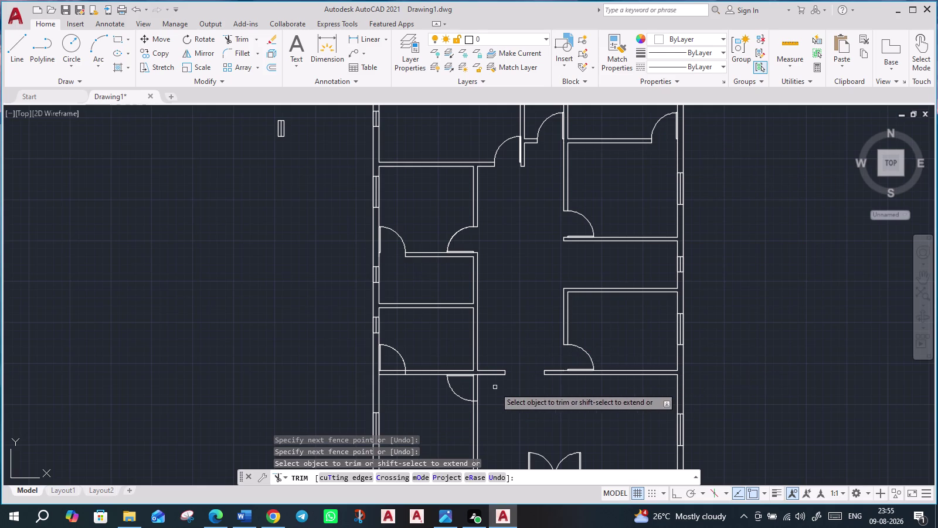
drag(495, 387, 483, 387)
click(463, 387)
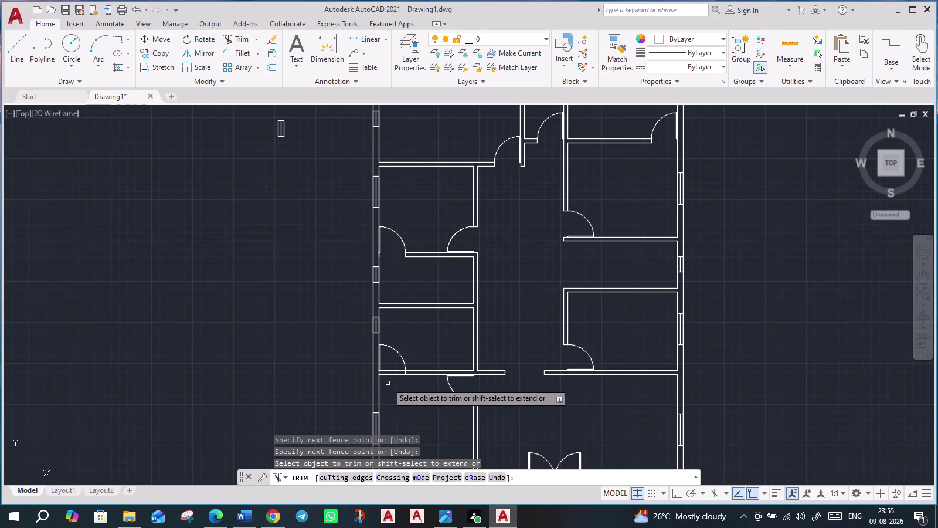
click(388, 383)
click(389, 359)
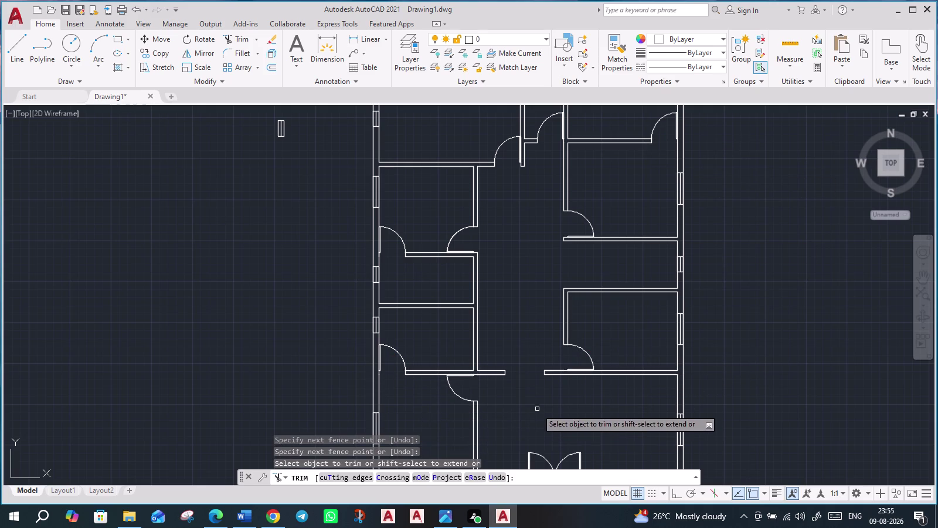
middle_drag(507, 301, 497, 235)
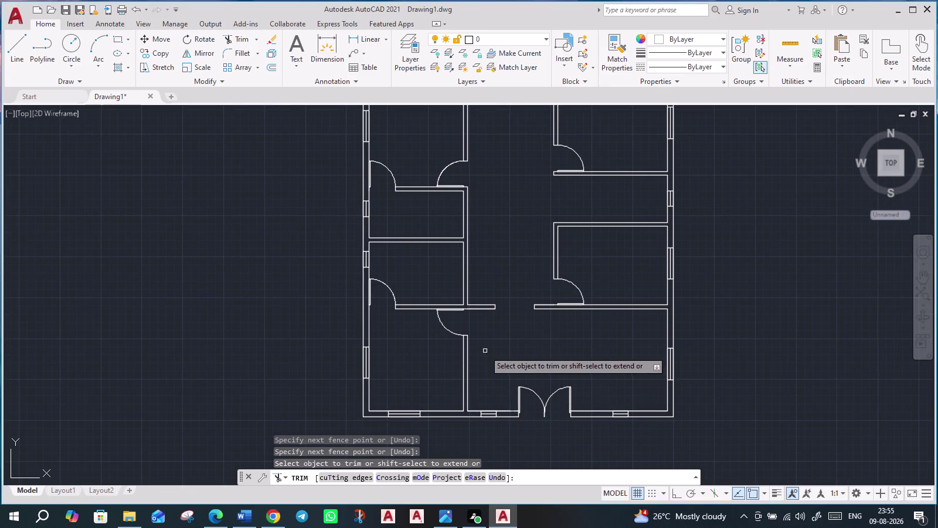
middle_drag(529, 327, 480, 505)
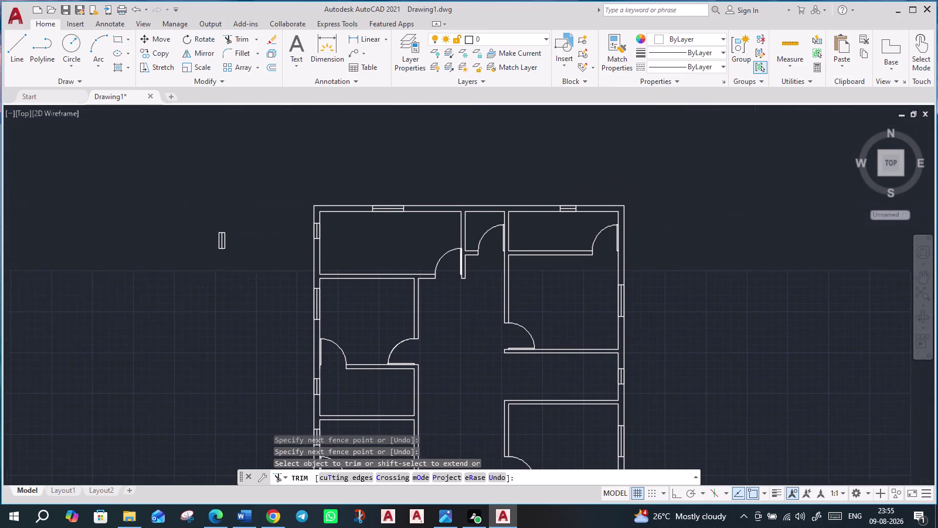
middle_drag(480, 505, 479, 509)
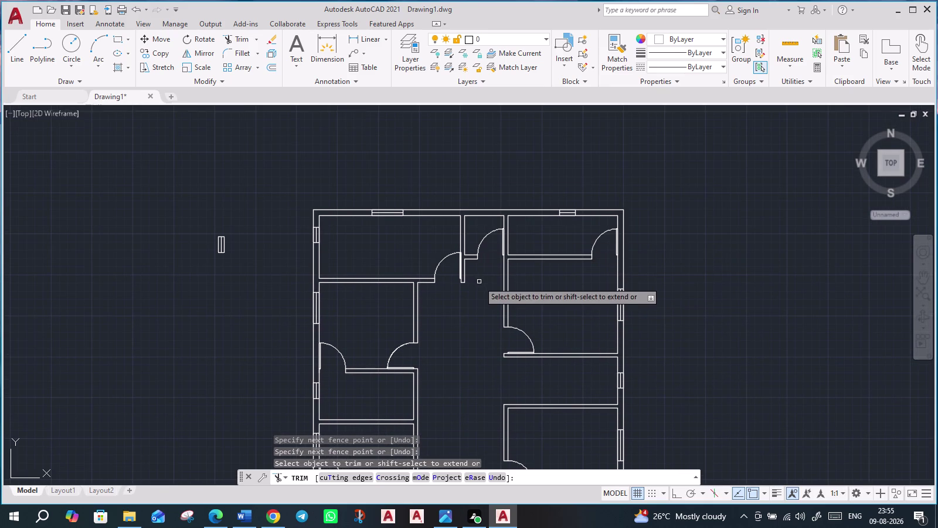
scroll(down, 3)
middle_drag(665, 412, 605, 240)
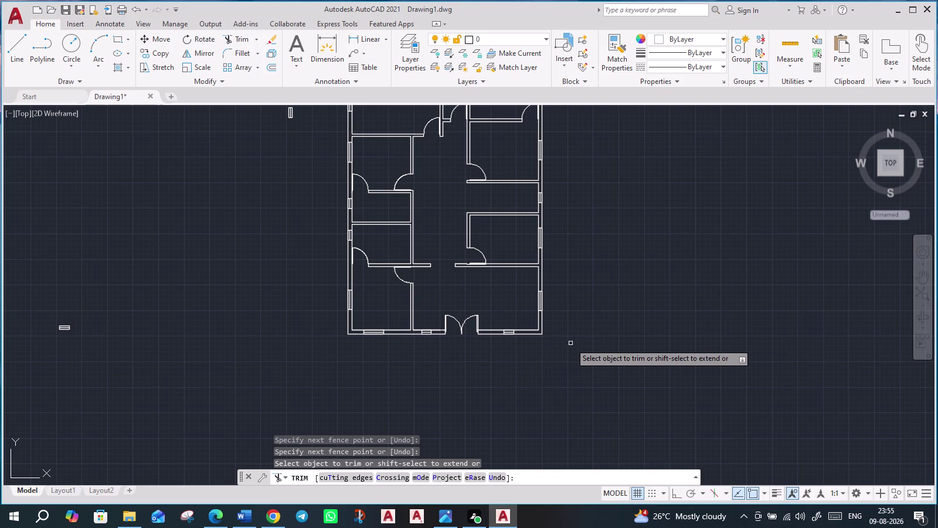
scroll(down, 3)
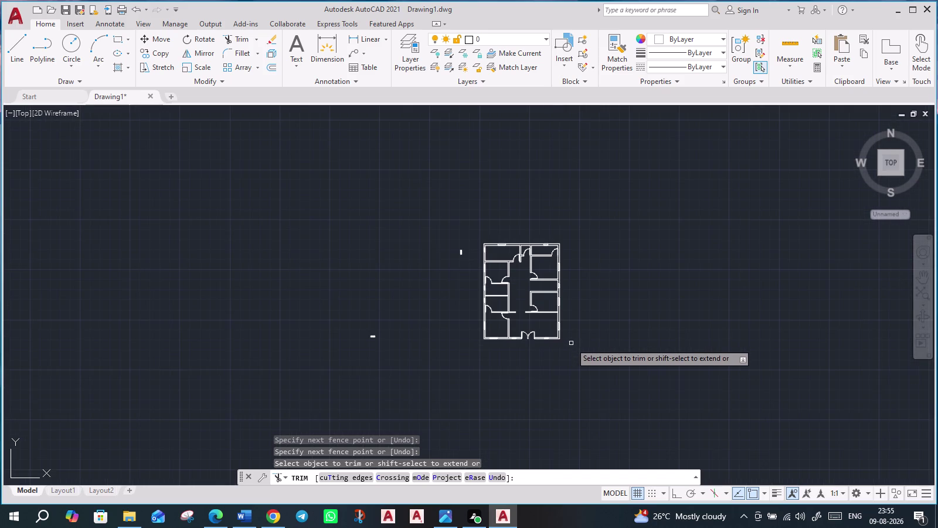
scroll(up, 3)
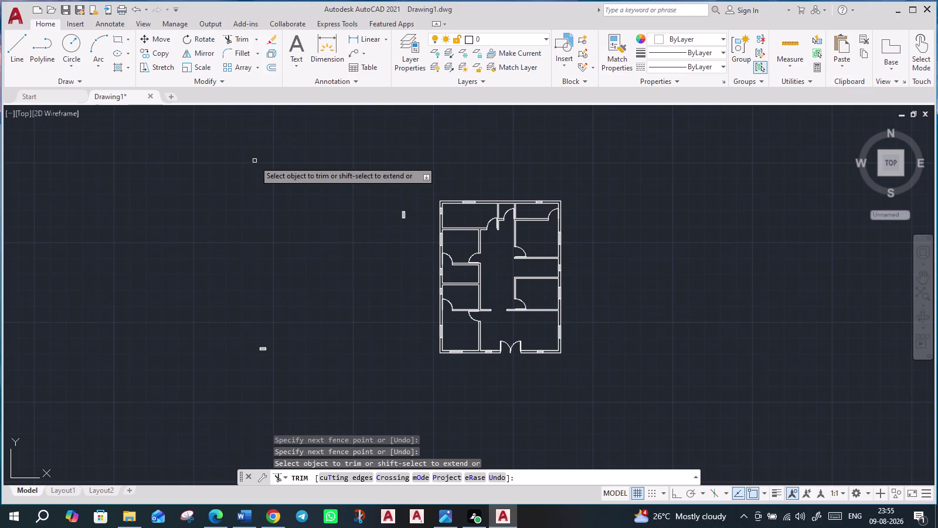
key(Escape)
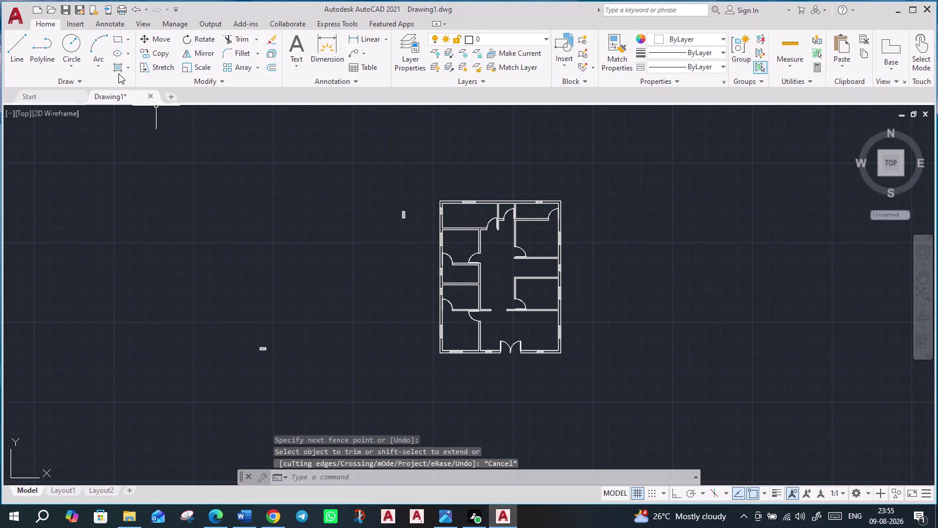
click(119, 68)
click(108, 51)
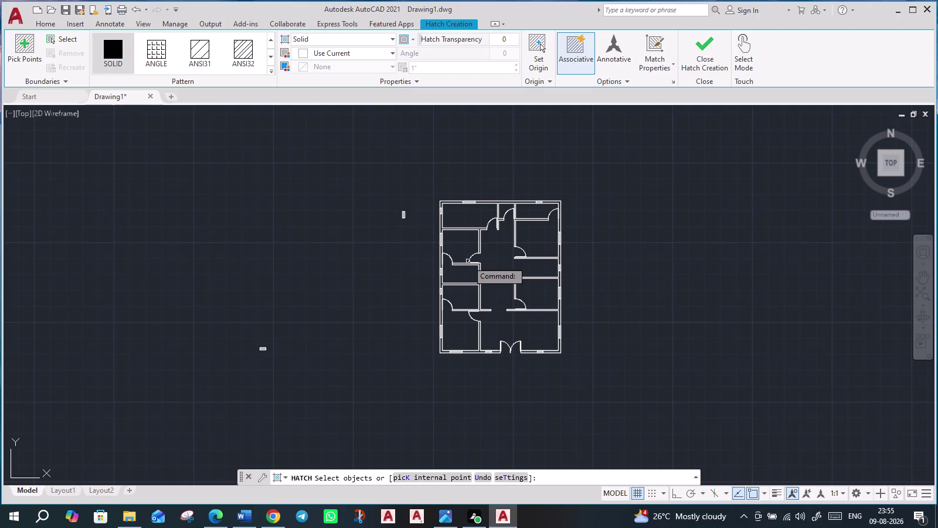
scroll(up, 3)
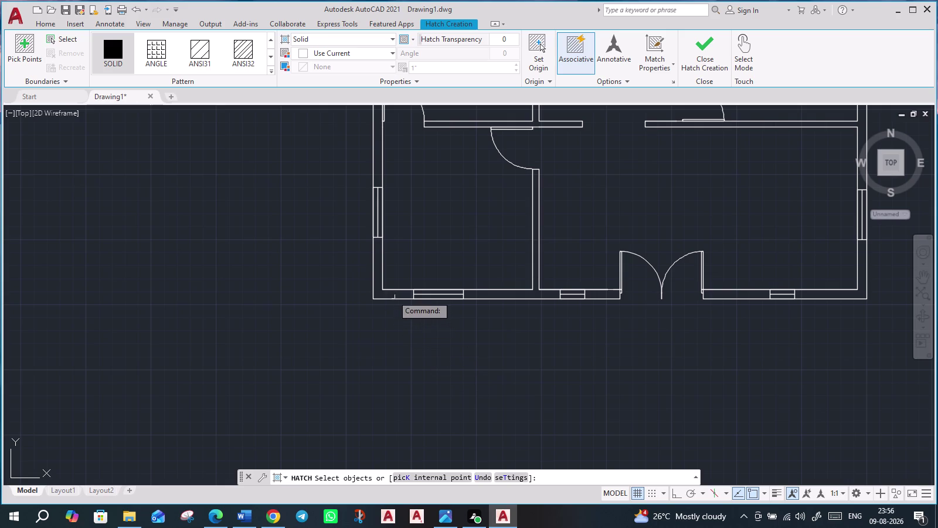
scroll(up, 3)
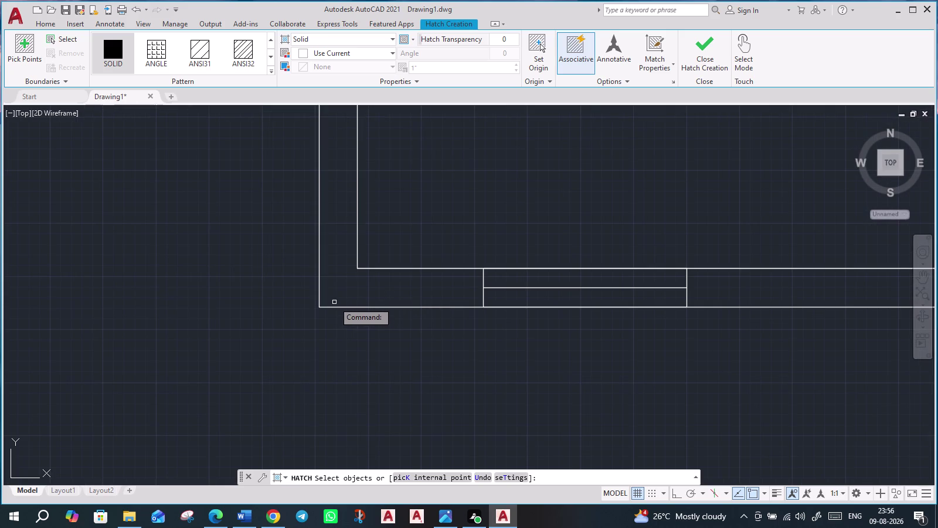
click(319, 285)
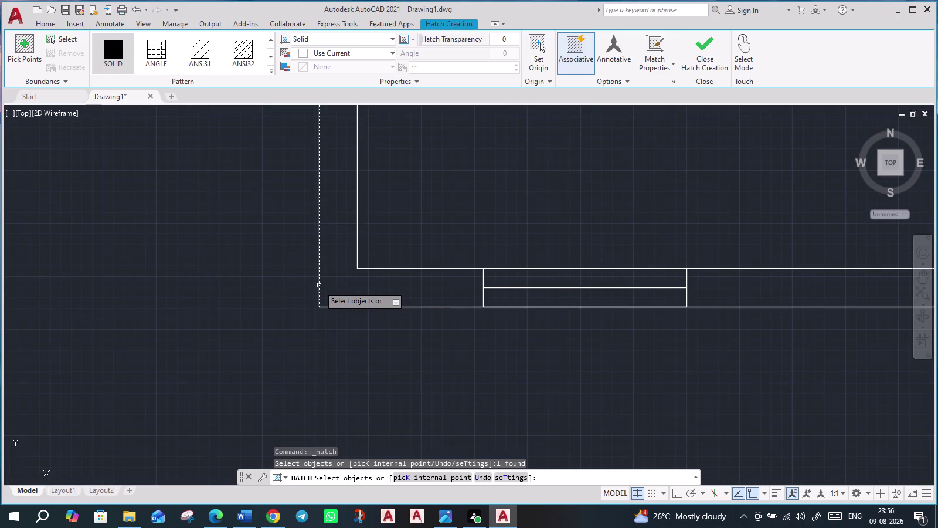
click(357, 264)
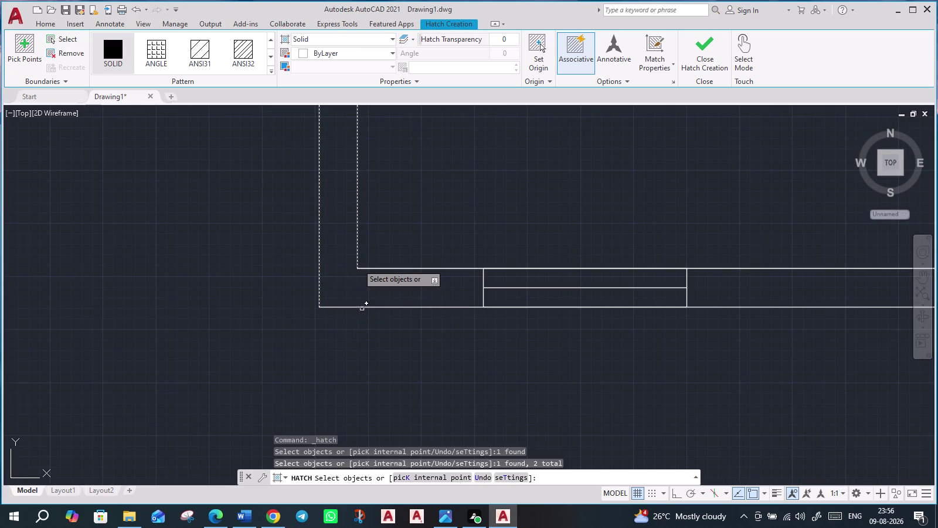
click(362, 309)
click(376, 268)
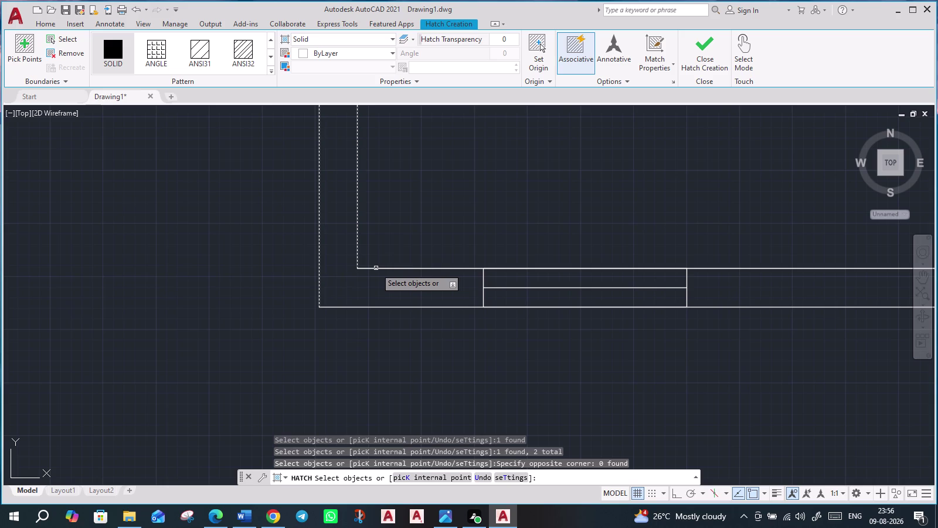
click(376, 268)
click(375, 268)
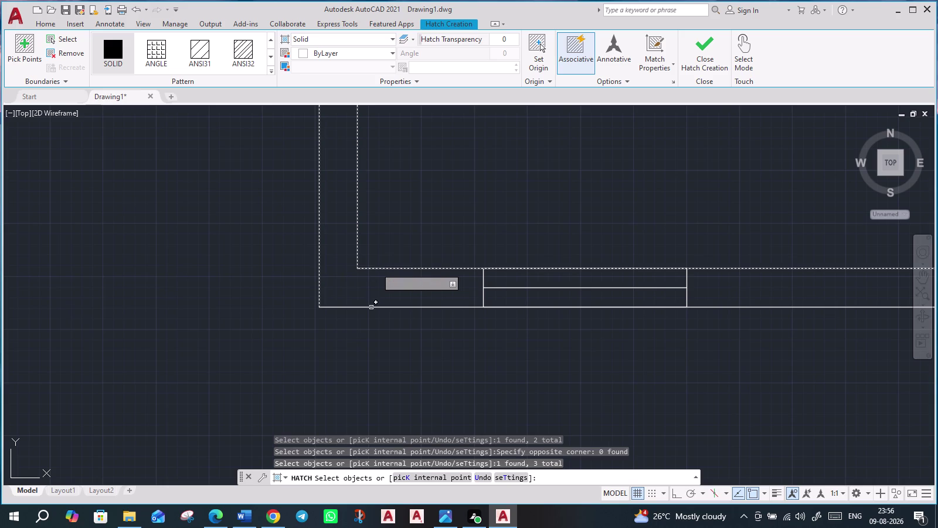
click(371, 308)
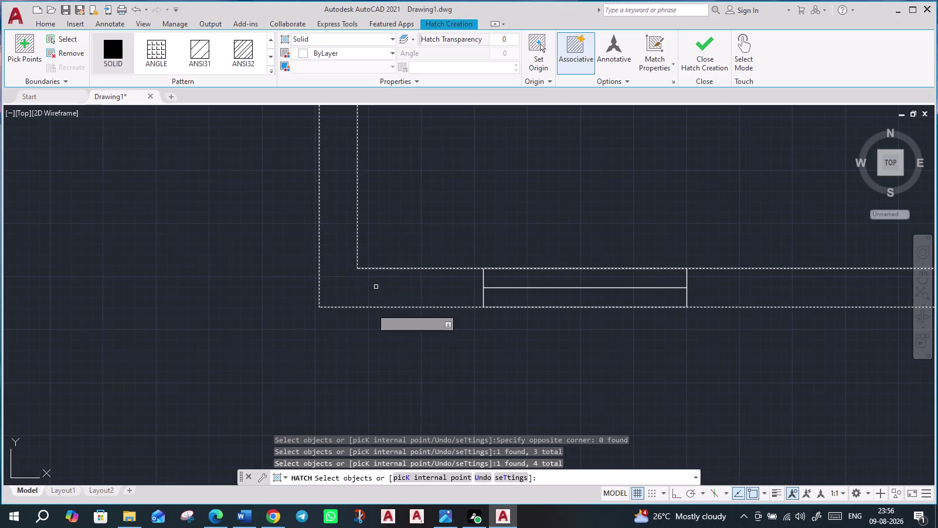
scroll(down, 3)
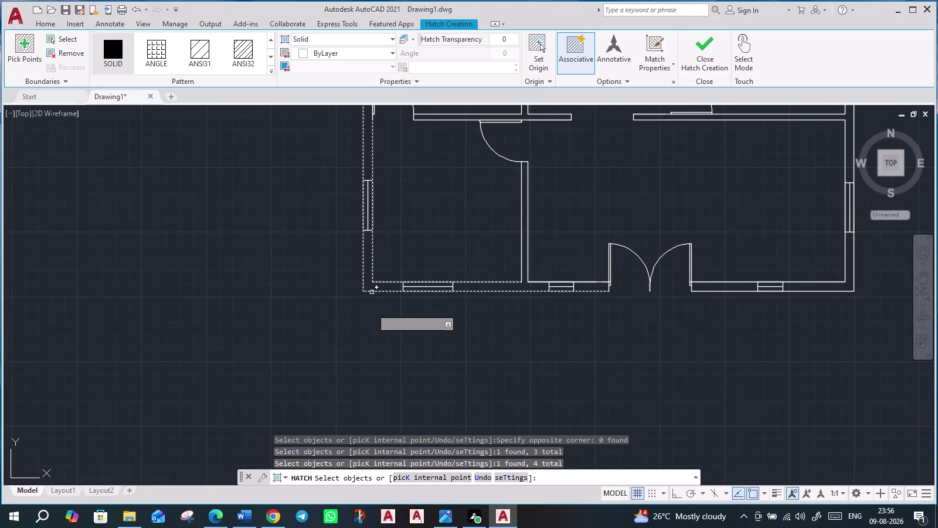
key(Return)
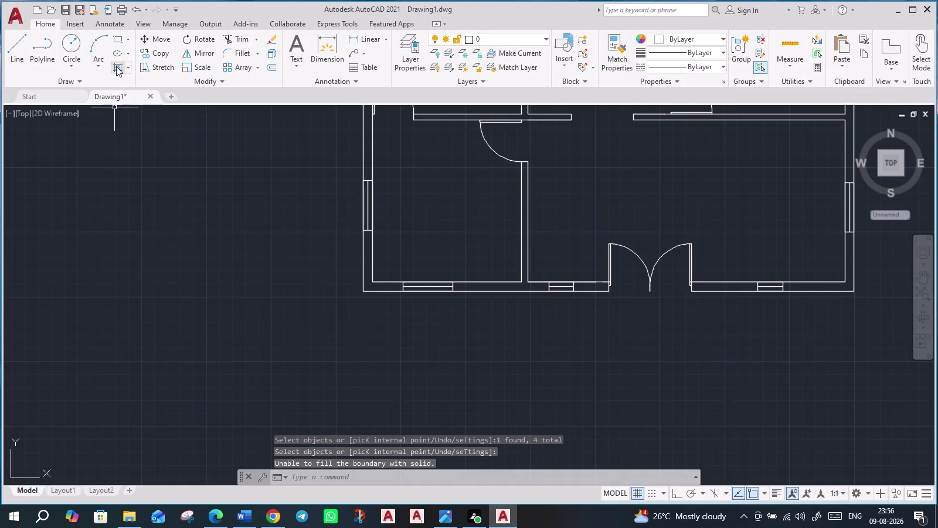
click(117, 67)
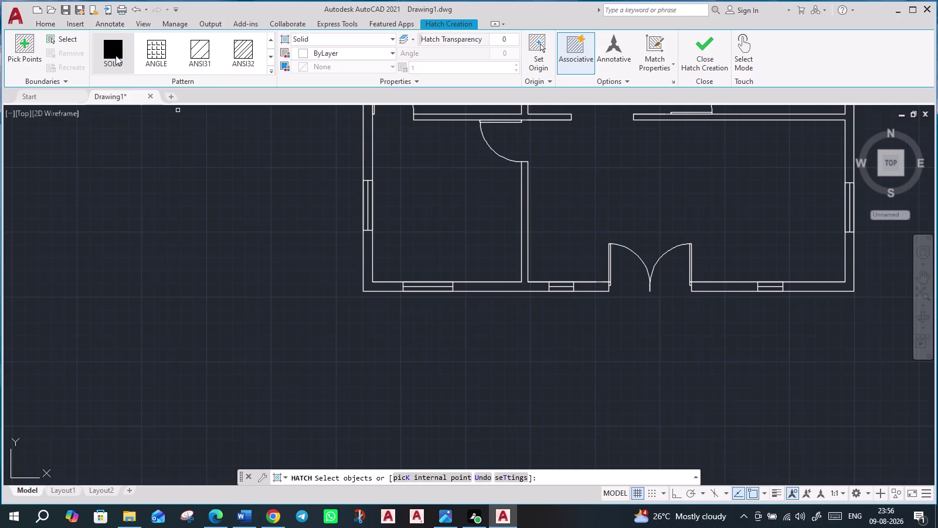
click(115, 55)
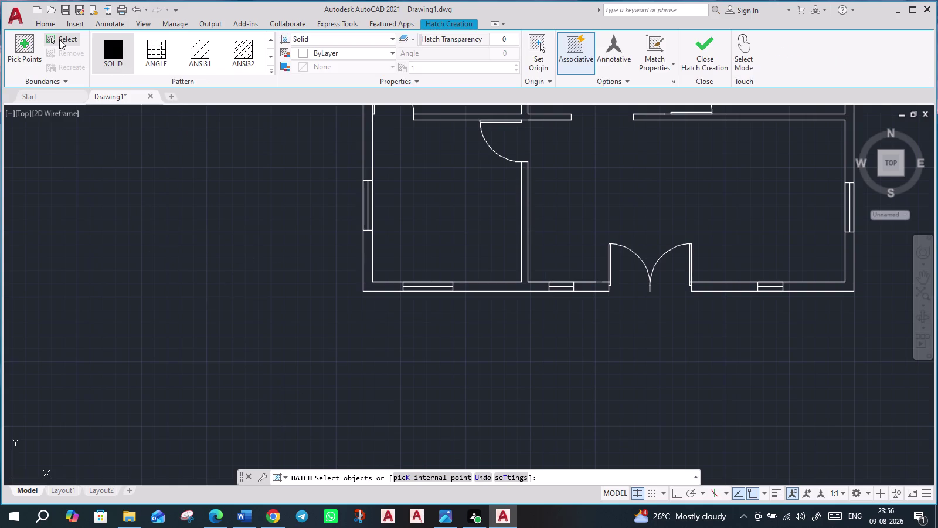
click(59, 40)
click(366, 256)
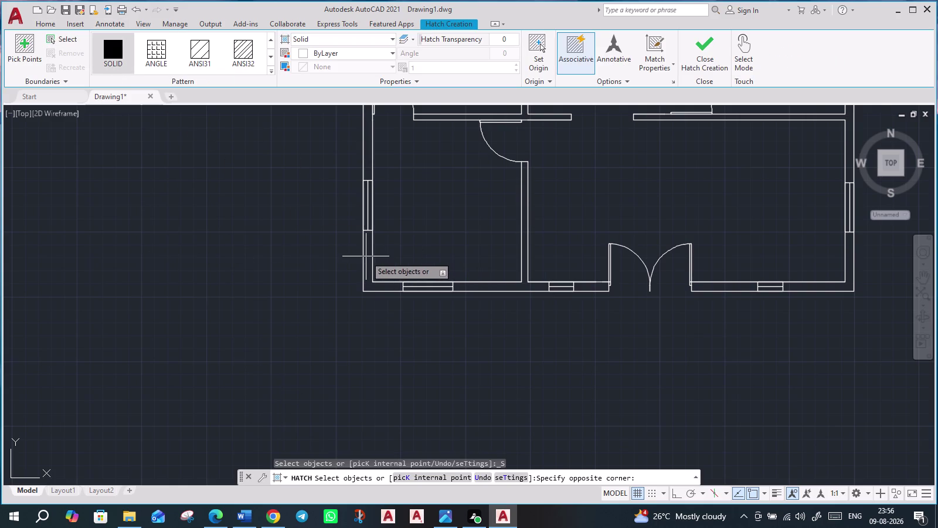
triple_click(367, 256)
click(367, 255)
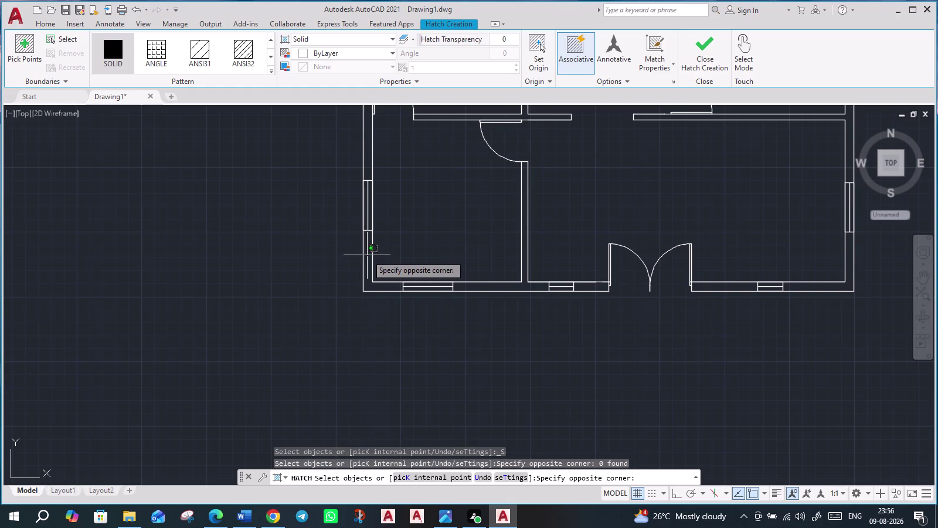
scroll(up, 3)
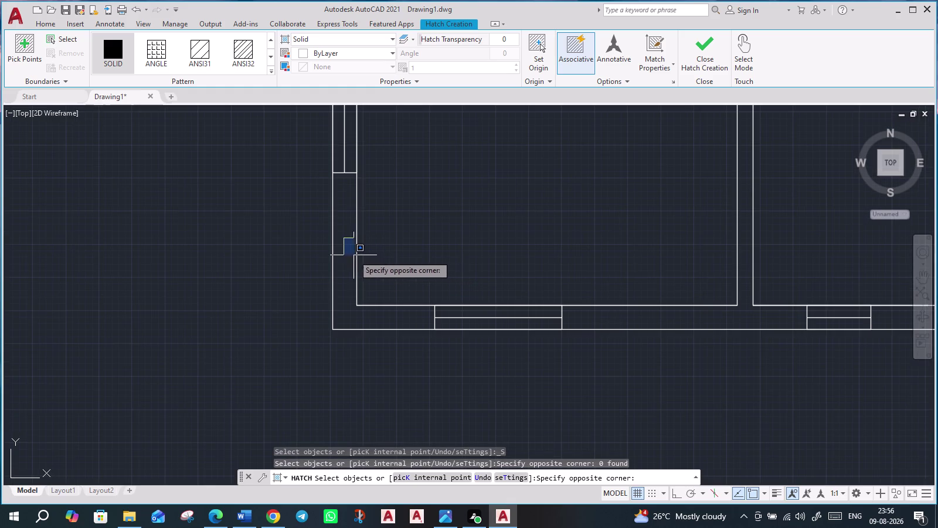
click(347, 254)
click(333, 239)
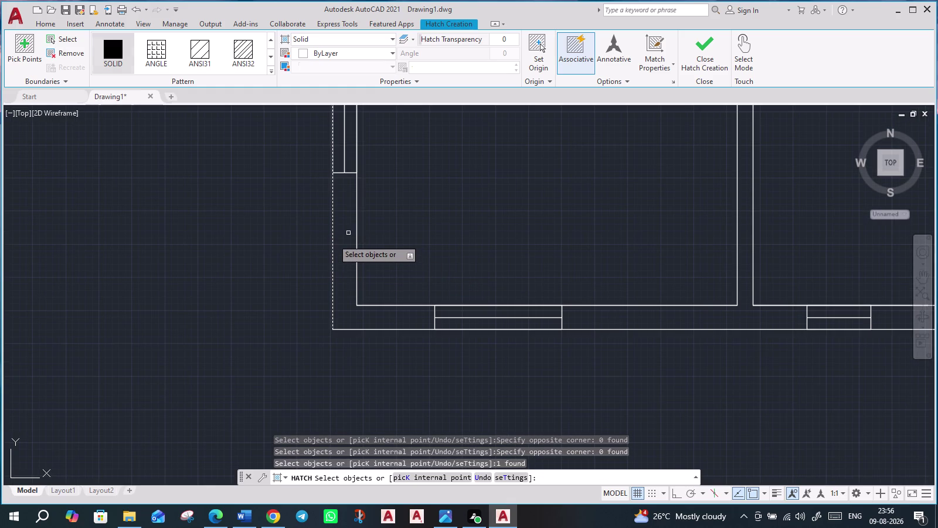
click(349, 173)
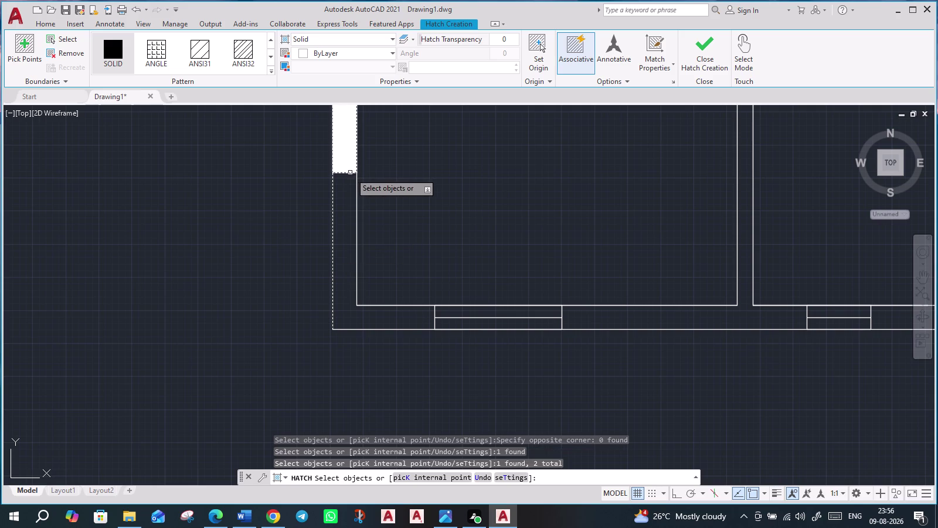
scroll(down, 3)
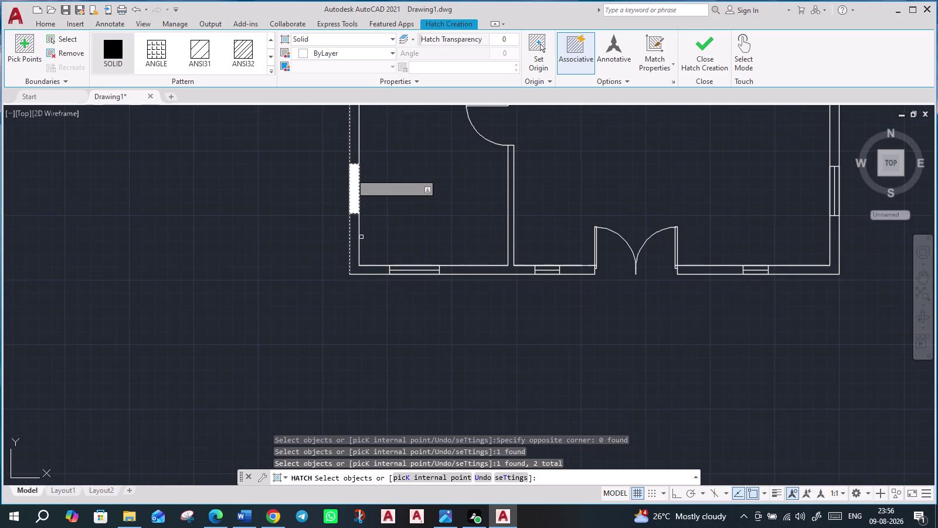
key(ctrl+z)
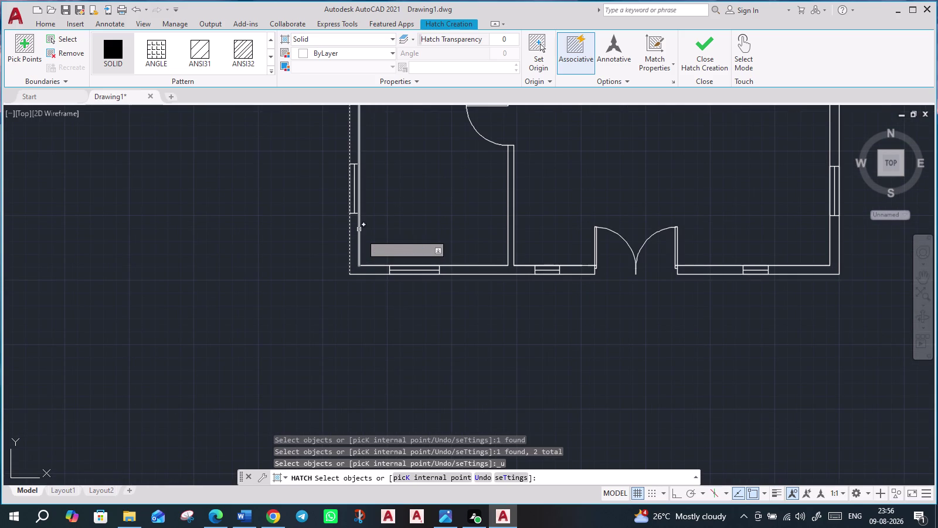
click(359, 229)
scroll(up, 3)
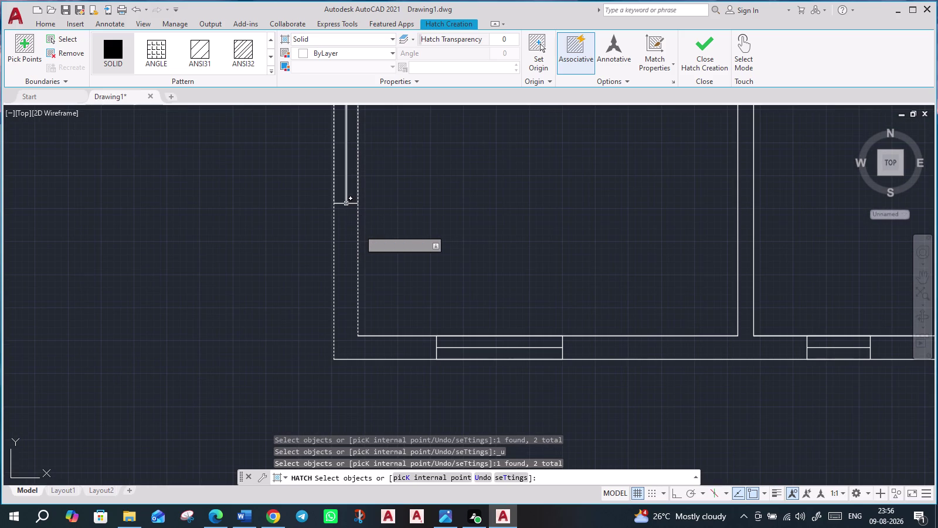
click(339, 203)
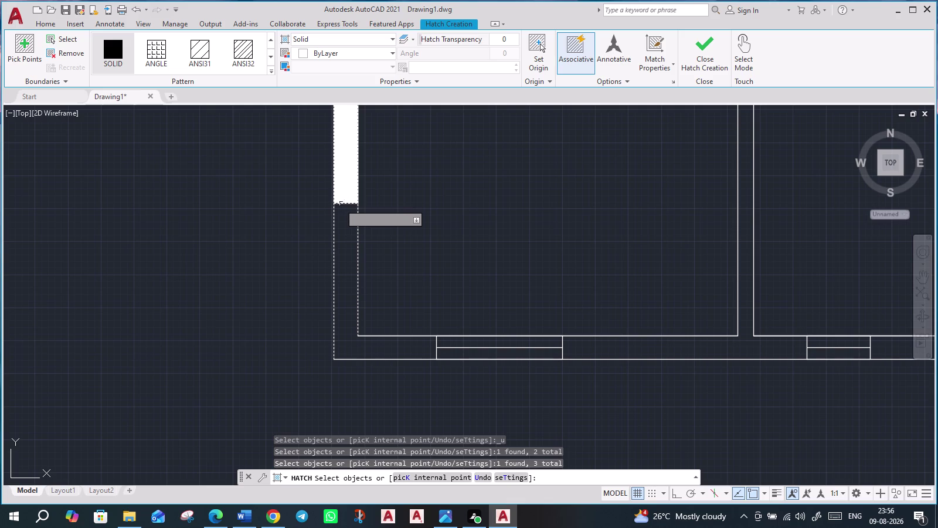
key(ctrl+z)
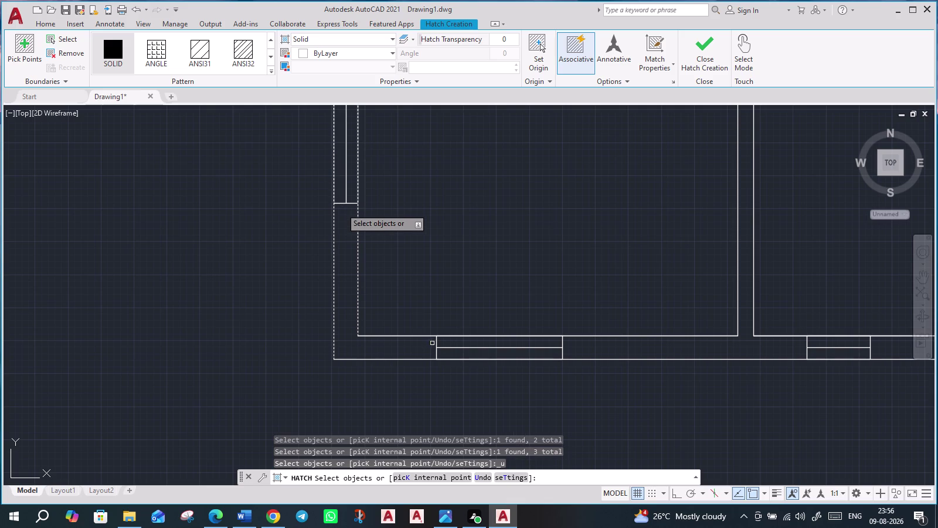
click(432, 336)
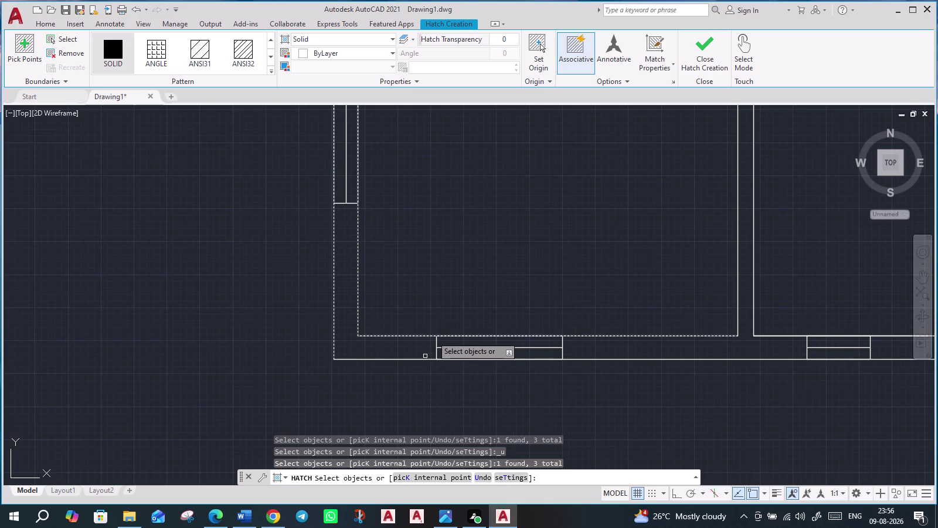
click(424, 359)
scroll(up, 3)
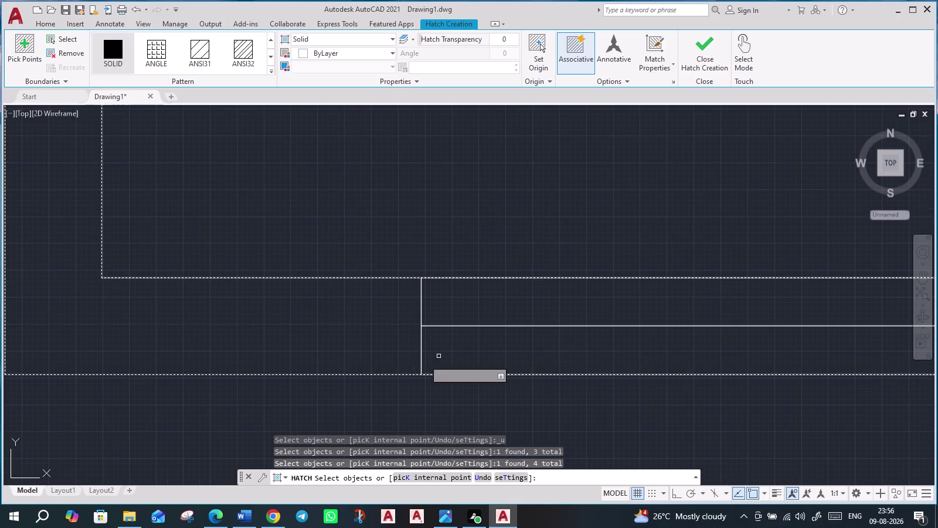
click(421, 353)
scroll(down, 3)
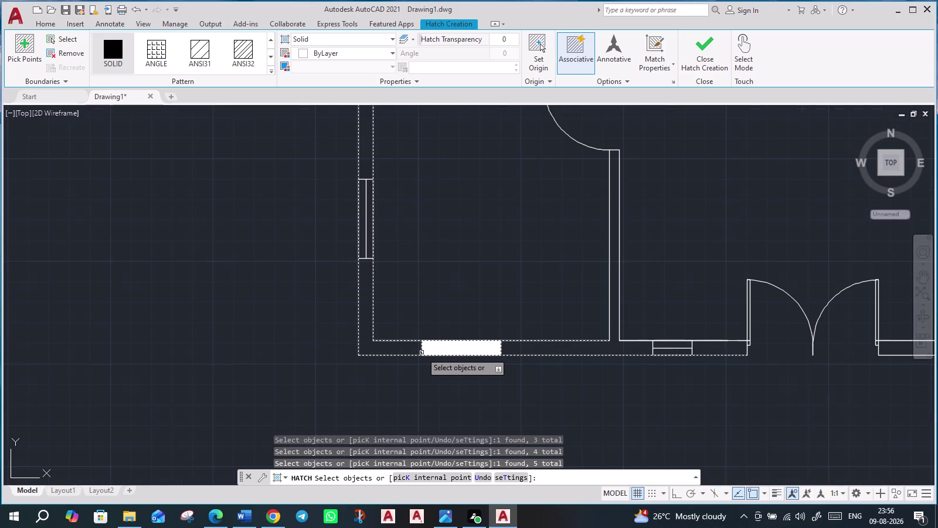
key(Escape)
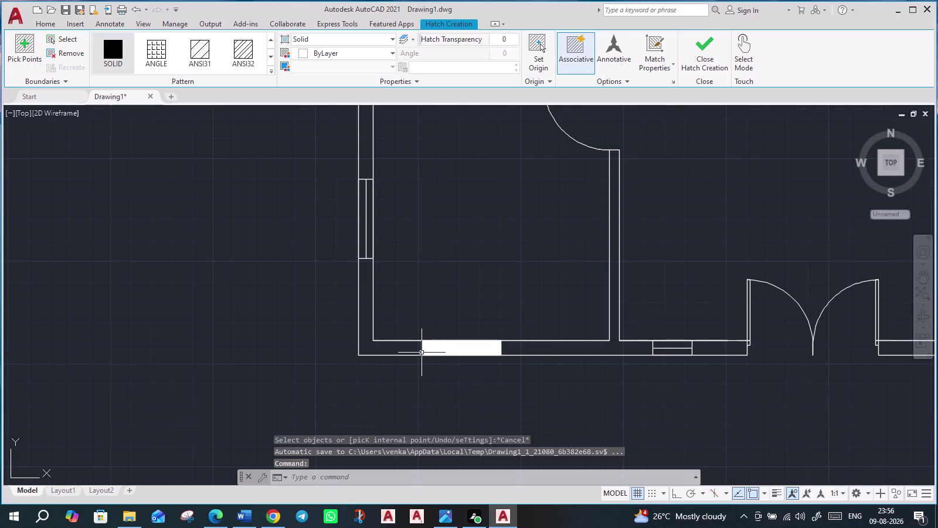
key(ctrl+z)
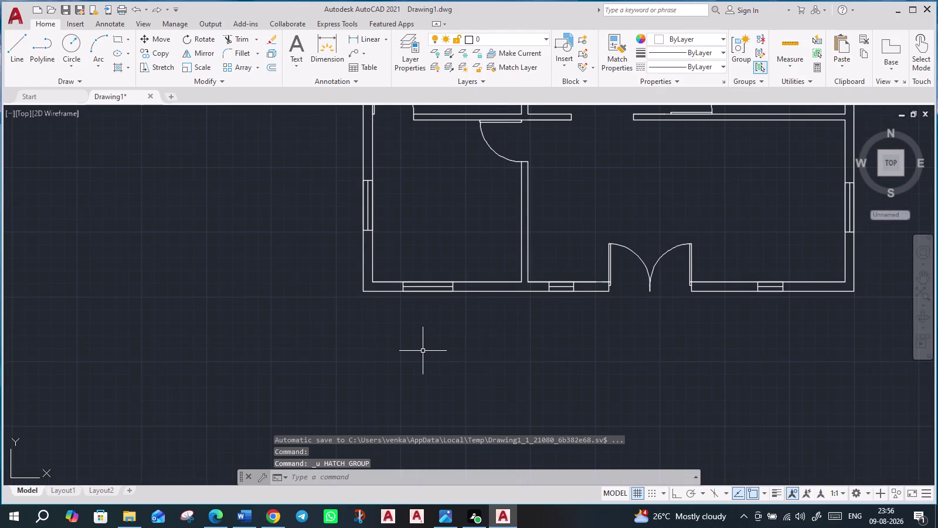
Frame the whole plan and open the Annotation panel's Text dropdown.
scroll(down, 3)
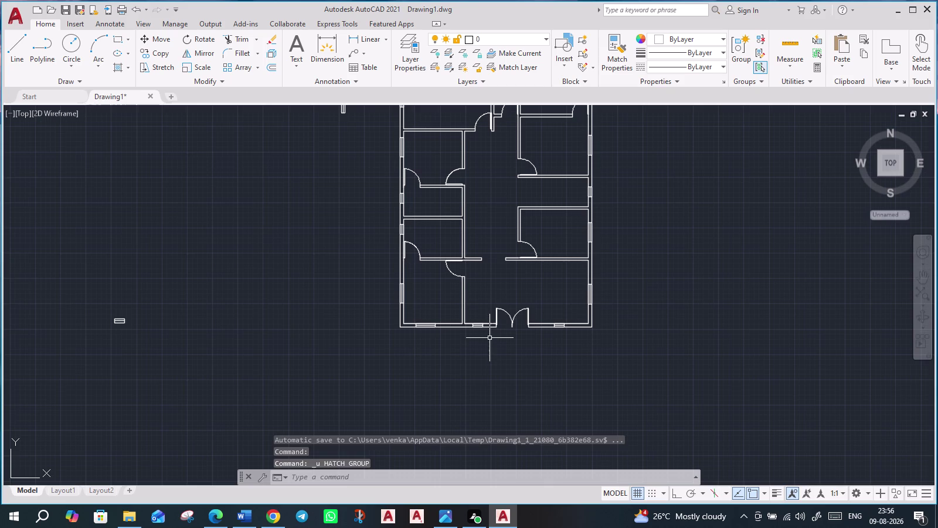
middle_drag(488, 338, 416, 340)
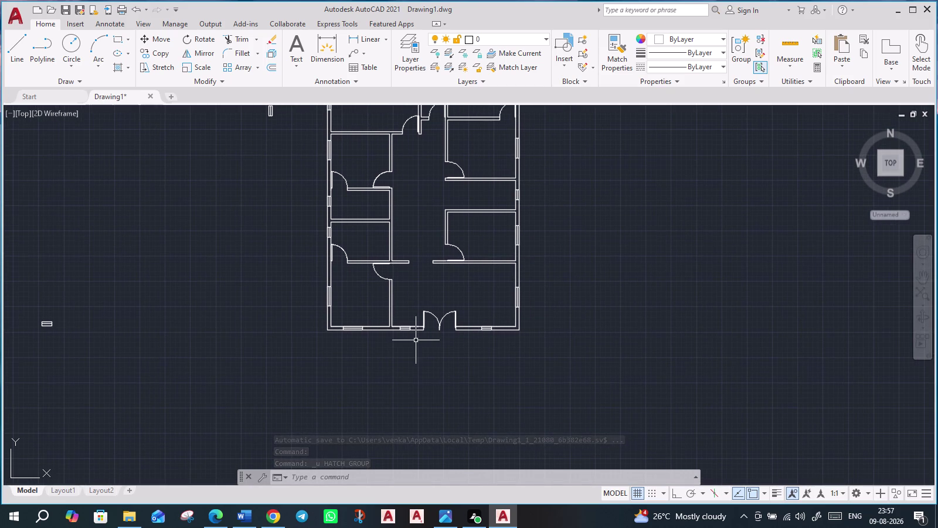
scroll(down, 3)
scroll(up, 3)
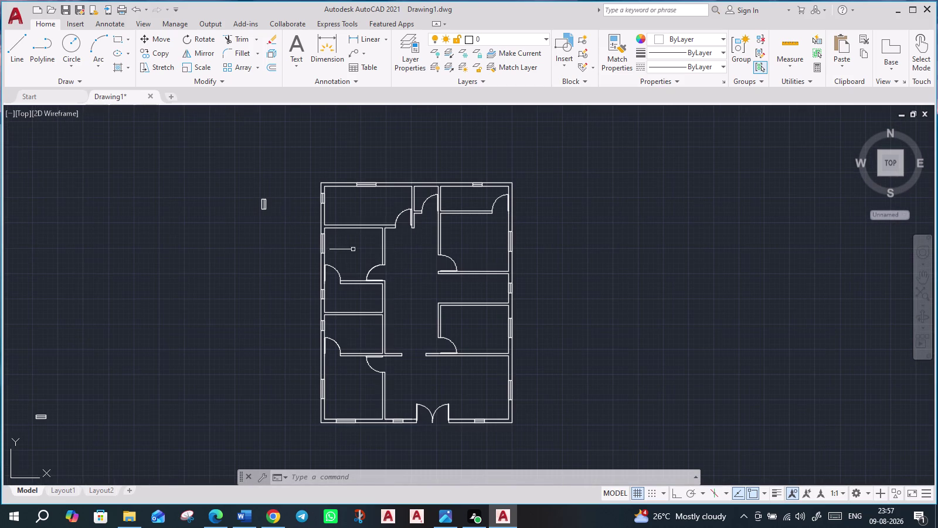
scroll(up, 3)
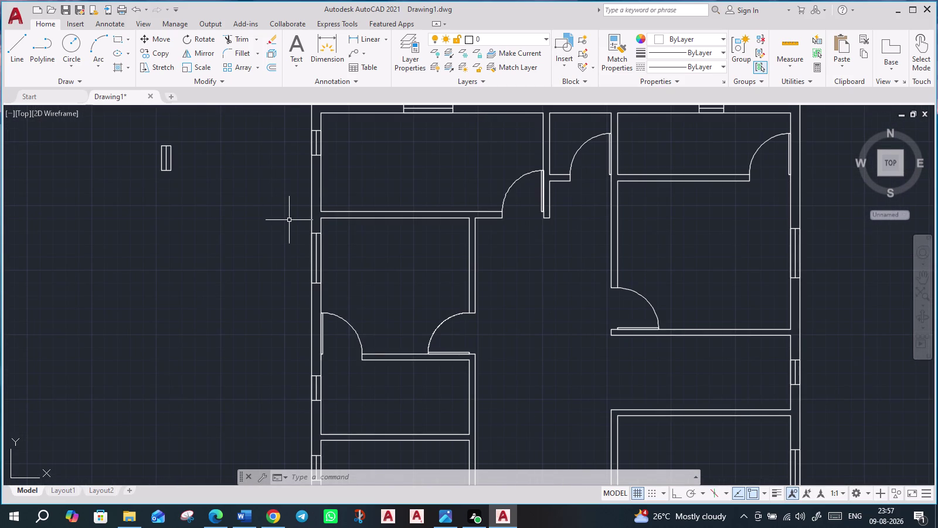
scroll(down, 3)
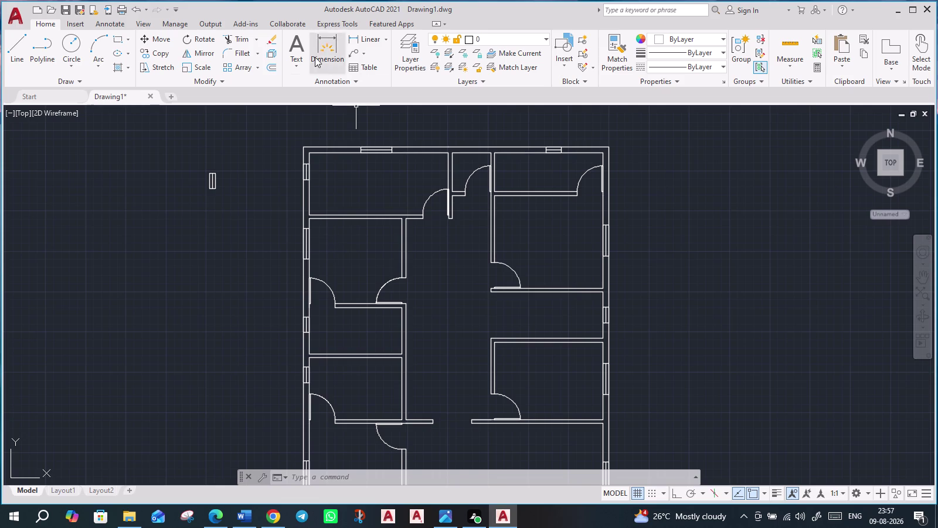
click(292, 63)
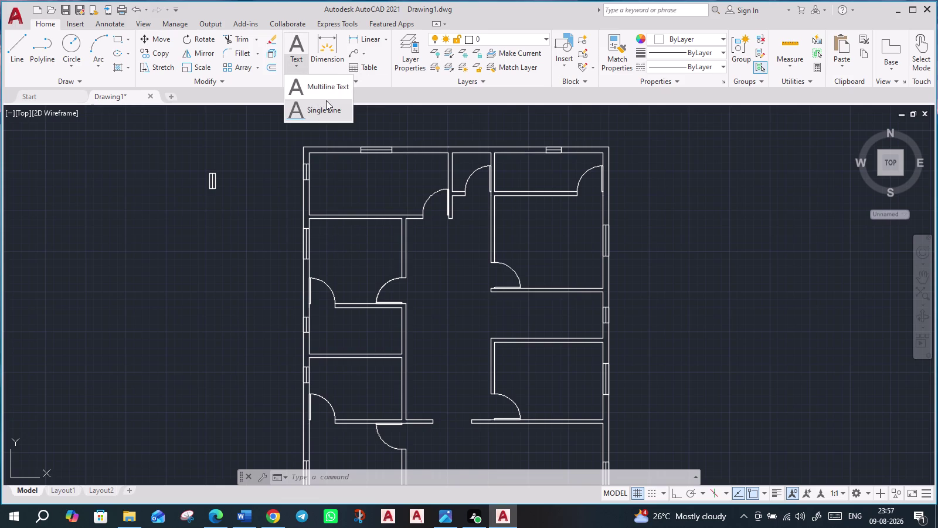
Start Multiline Text and draw the label box in the upper-left room.
click(328, 86)
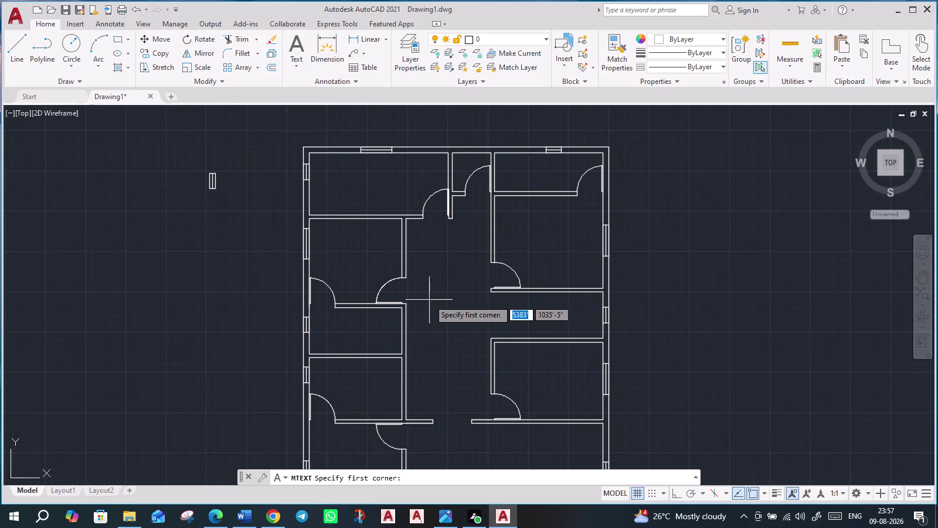
scroll(up, 3)
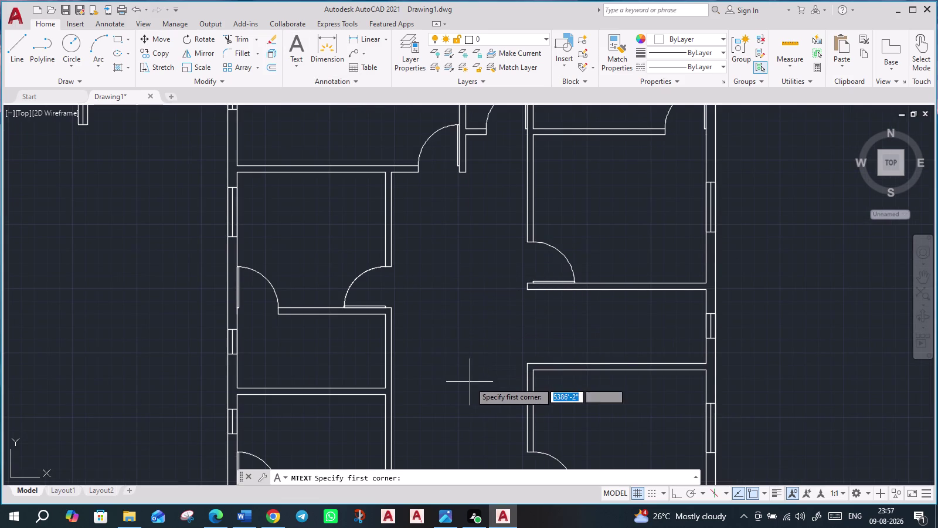
middle_drag(442, 299, 475, 447)
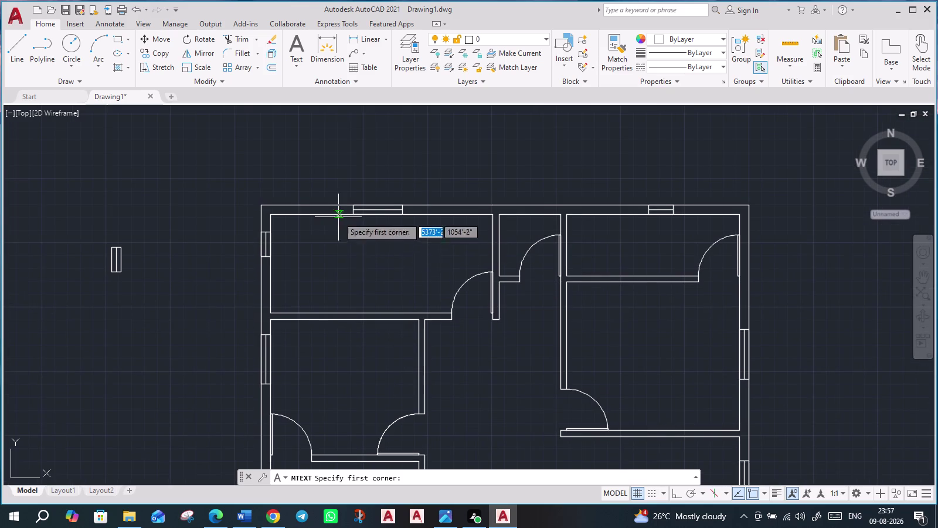
click(335, 261)
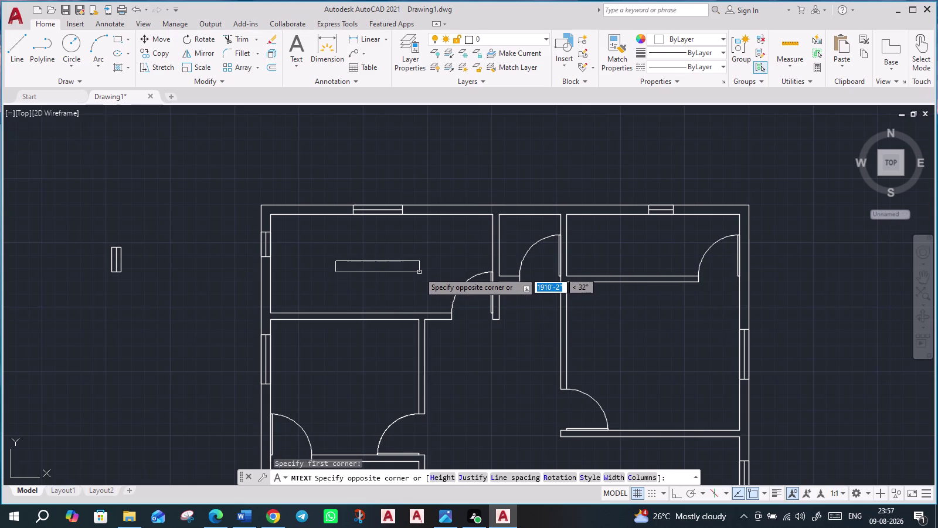
click(420, 272)
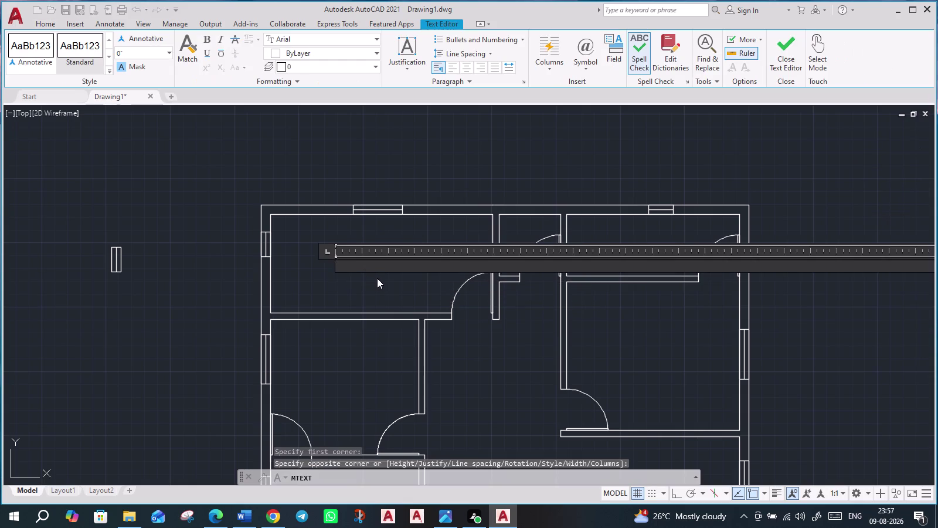
Type 'Kitchen' and 18'x 8' on two lines and close the text editor.
text(Ki)
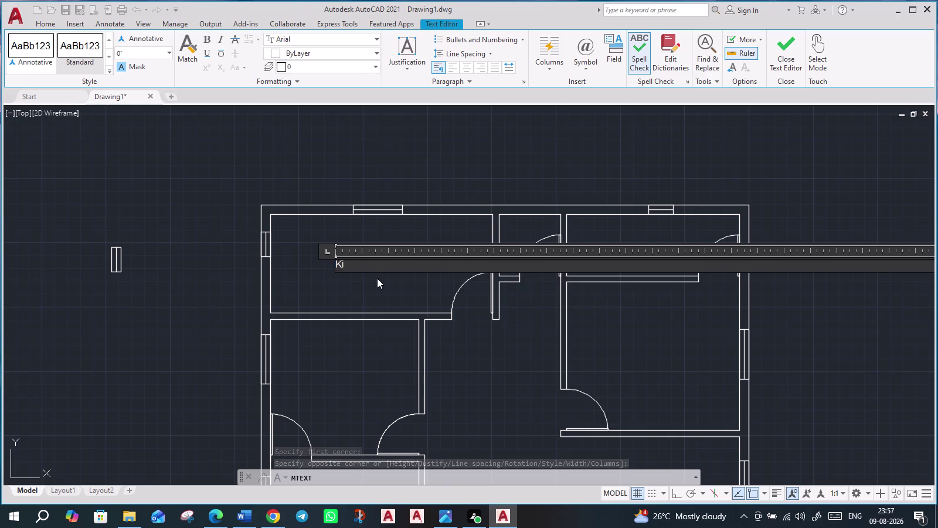
text(tc)
key(h)
text(e)
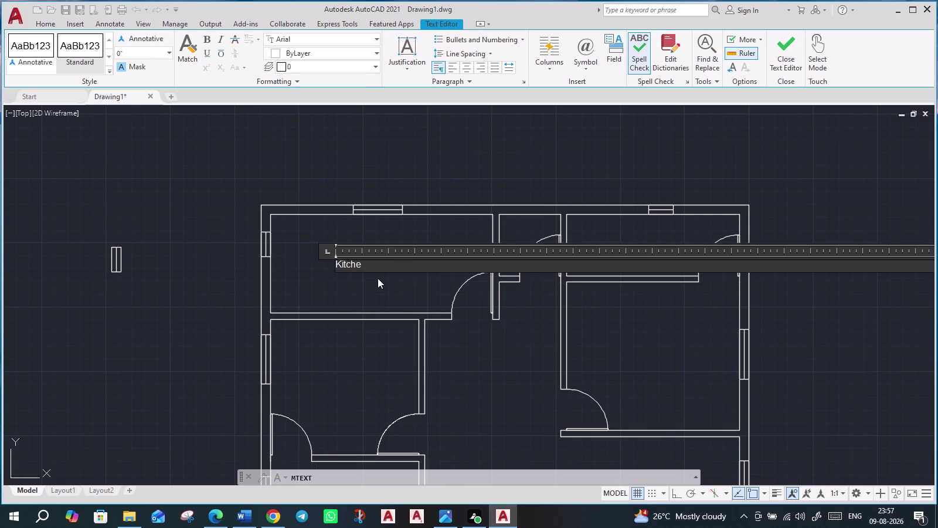
text(n)
key(Return)
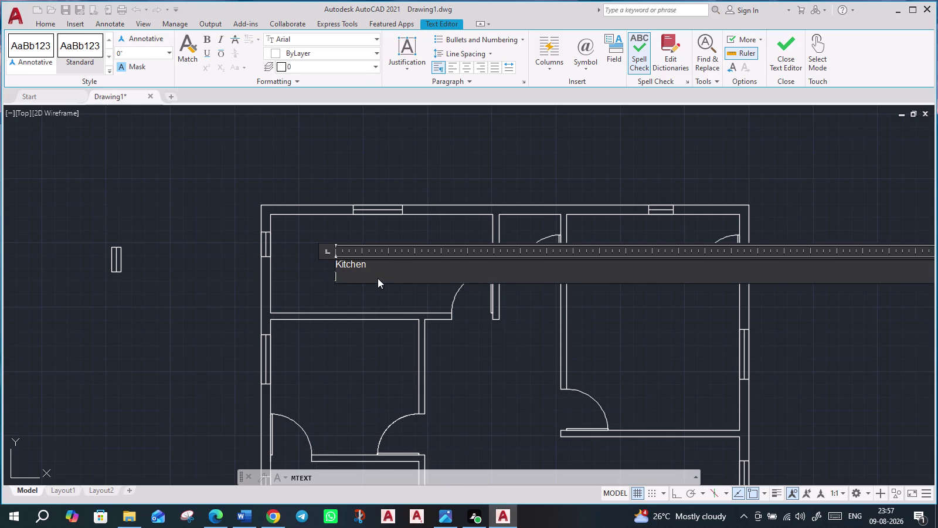
text(1)
text(8)
key(apostrophe)
key(x)
key(space)
text(8")
key(BackSpace)
key(apostrophe)
click(784, 59)
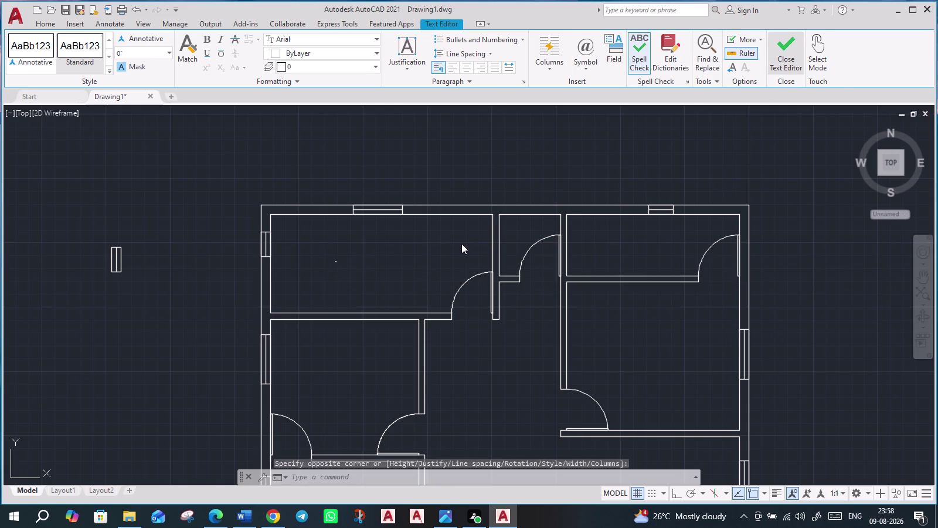
scroll(up, 3)
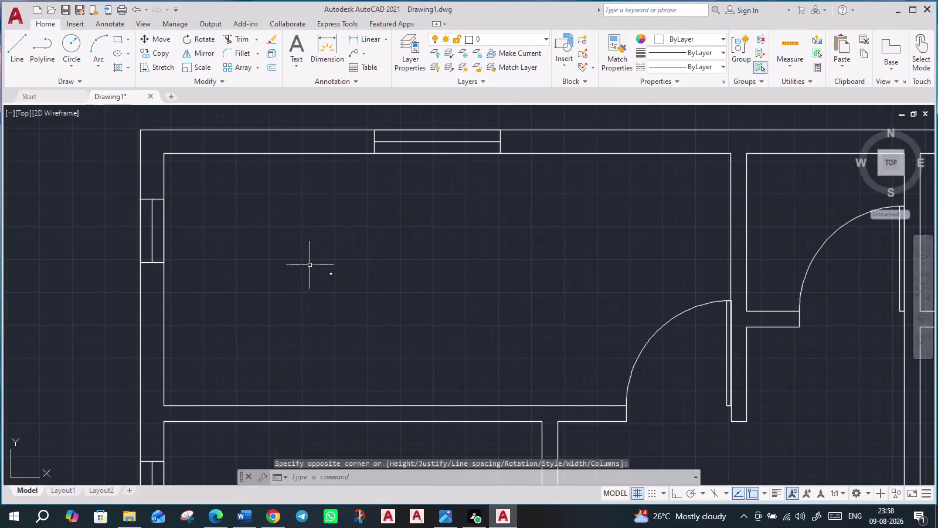
Select the Kitchen label and set its text height to 3' in Quick Properties.
click(309, 265)
click(353, 286)
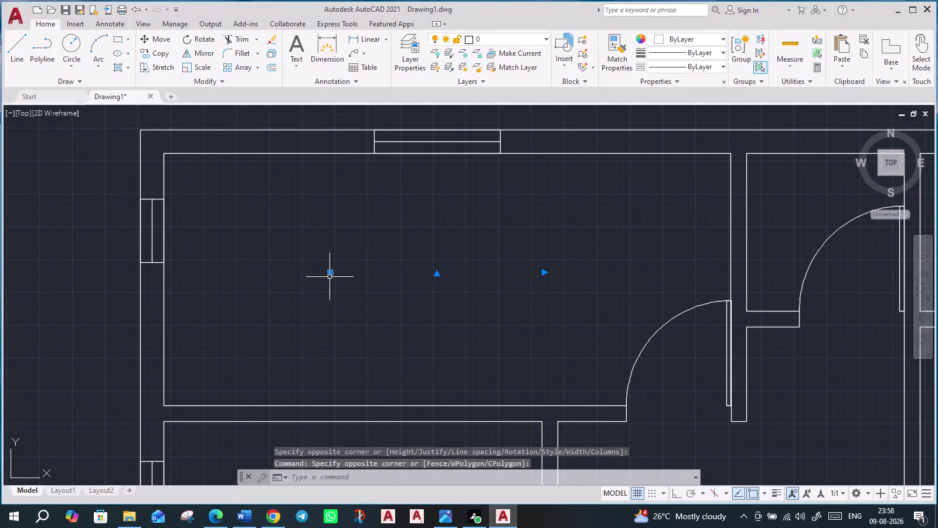
right_click(331, 272)
click(379, 493)
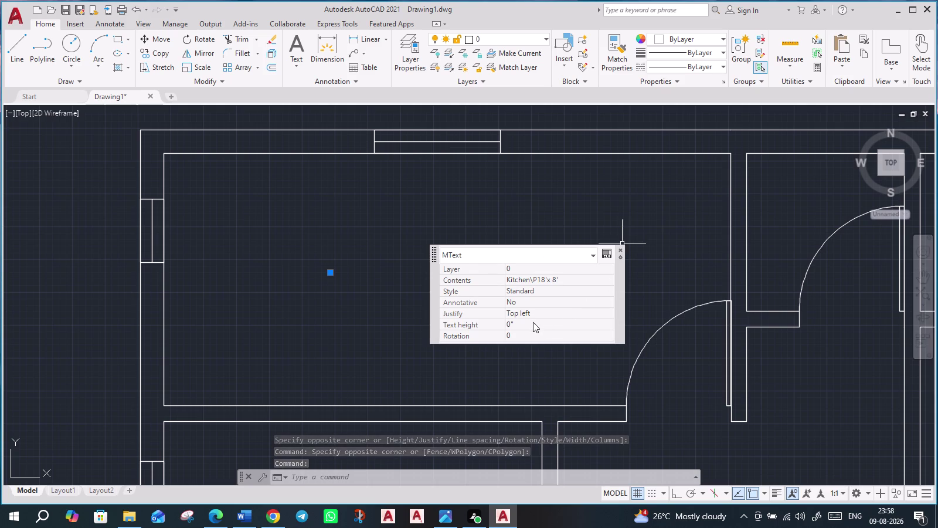
click(531, 323)
key(3)
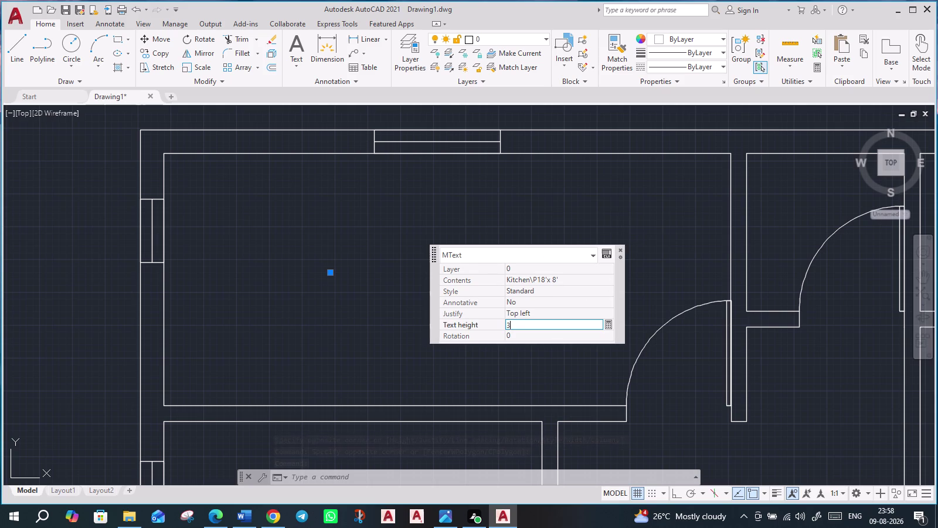
key(apostrophe)
key(Return)
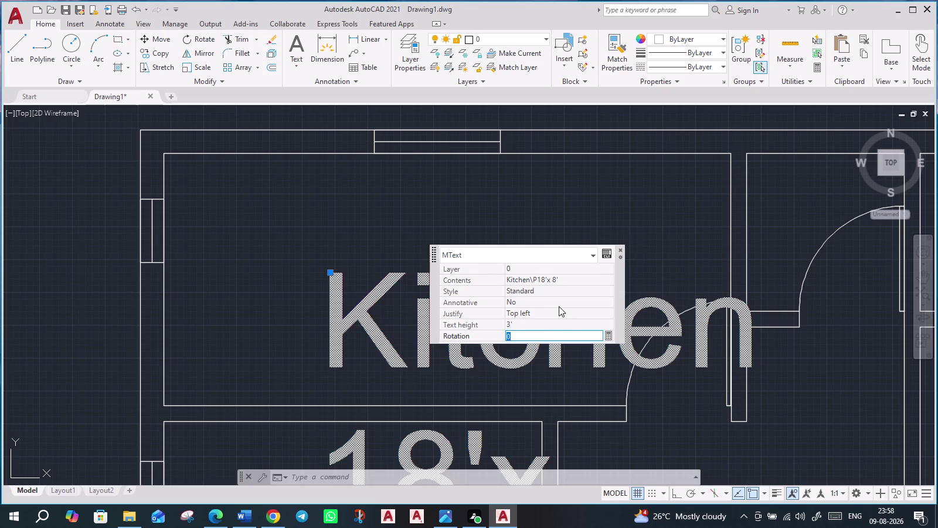
Change the label's text height to 1' and close Quick Properties.
scroll(down, 3)
scroll(down, 3)
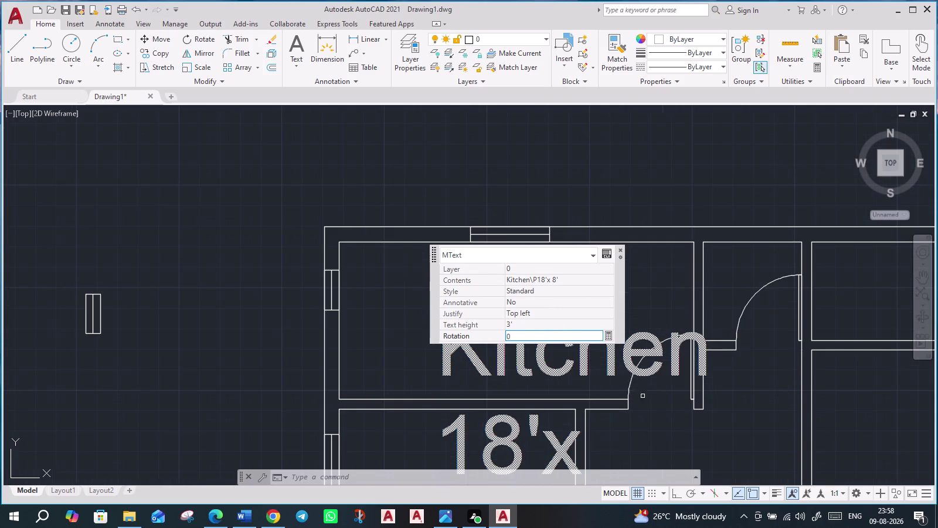
scroll(down, 3)
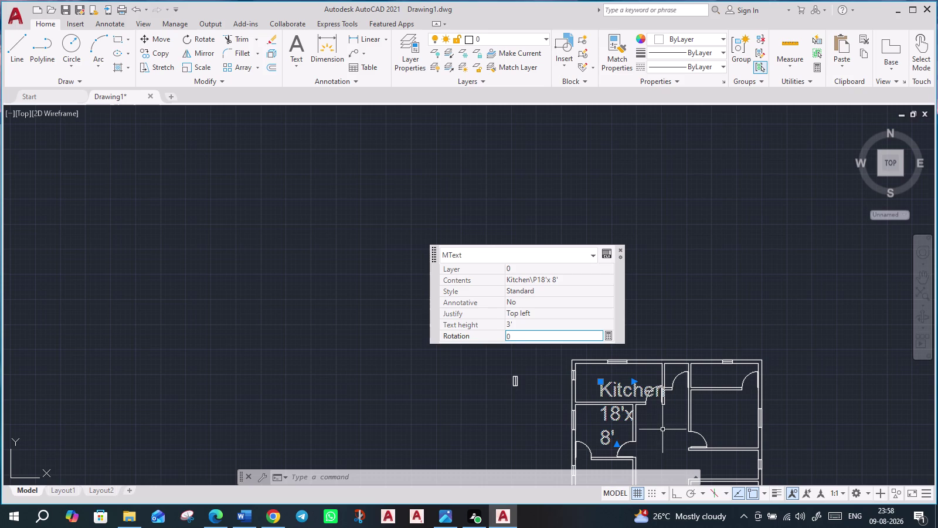
click(517, 324)
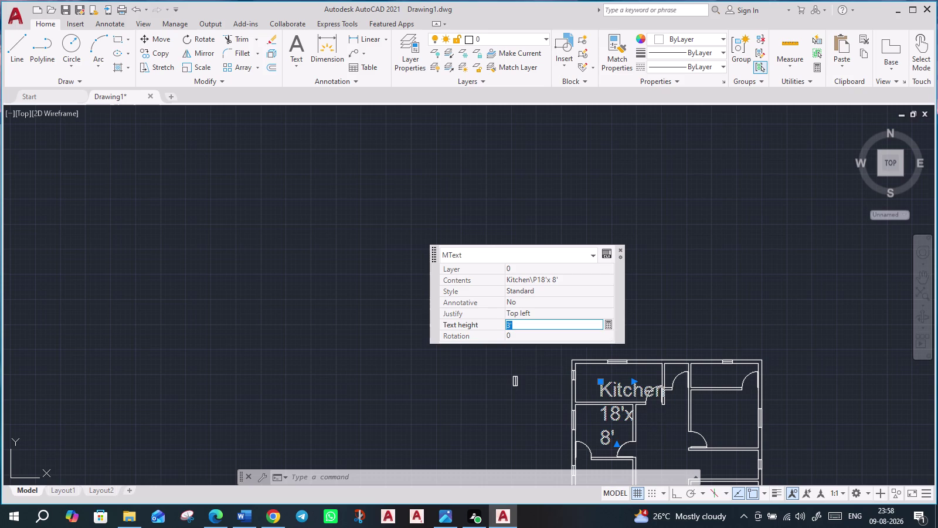
text(1')
key(Return)
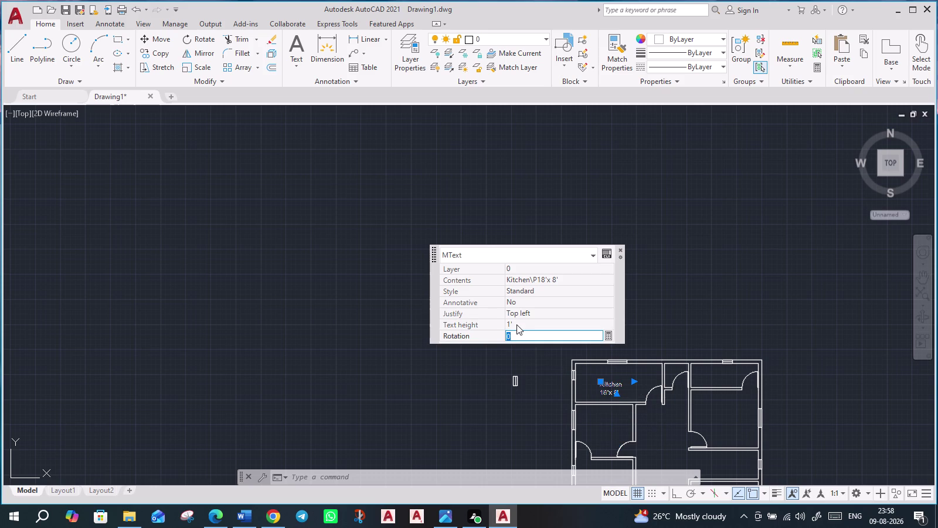
scroll(up, 3)
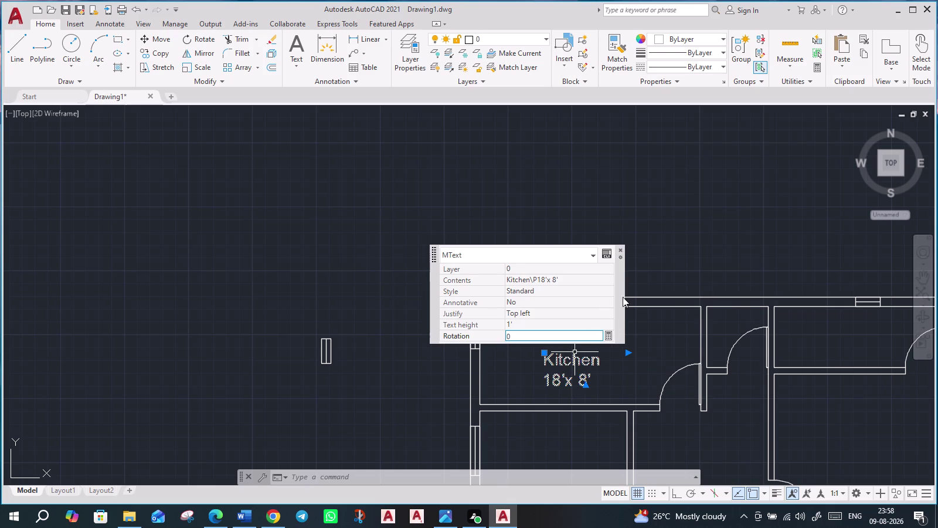
click(622, 250)
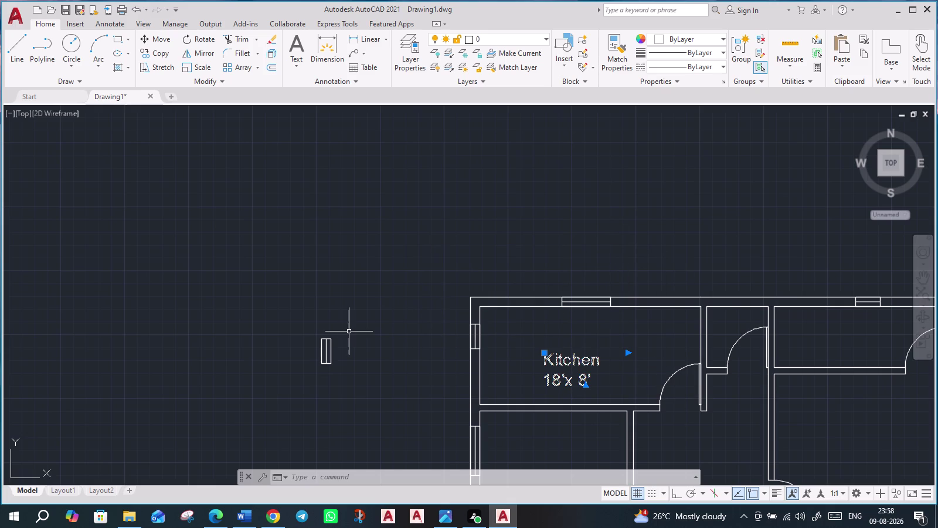
click(376, 320)
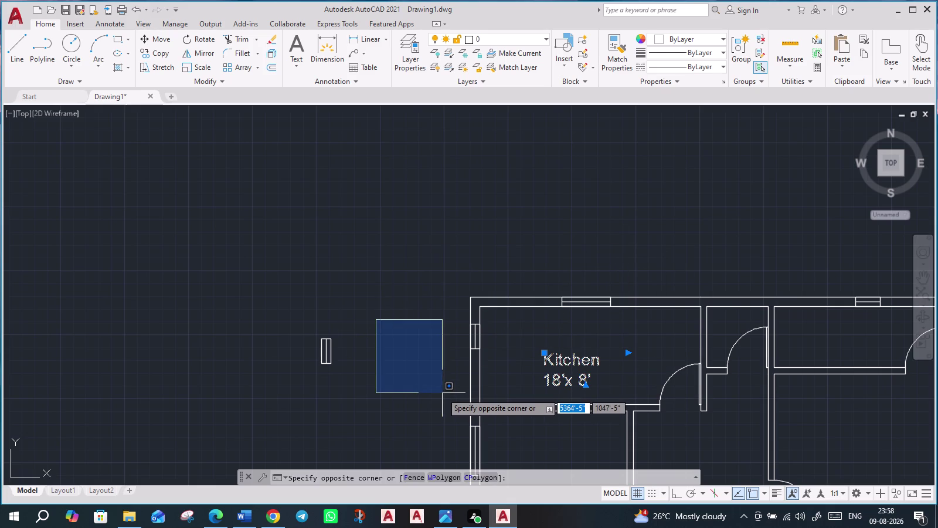
Copy the Kitchen label from its corner into the lower-left, central and next rooms.
key(Escape)
text(co)
key(Return)
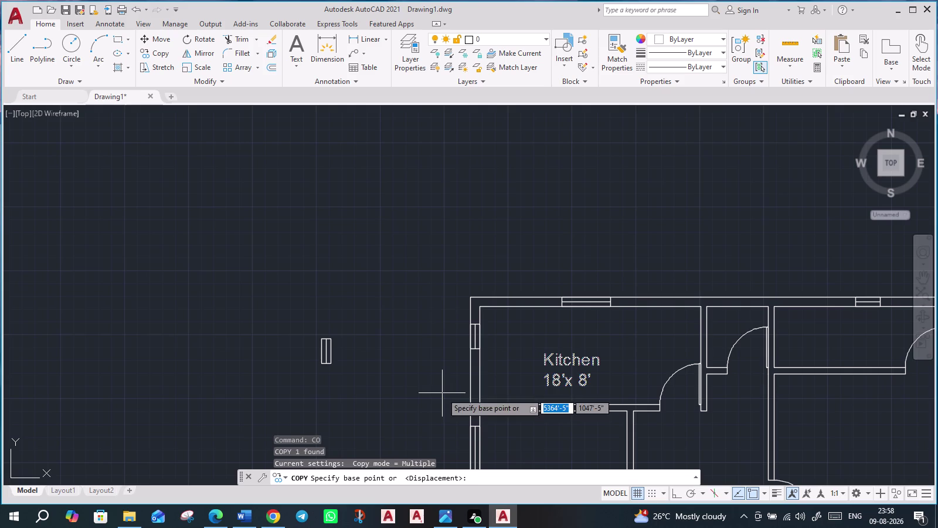
middle_drag(566, 378, 387, 287)
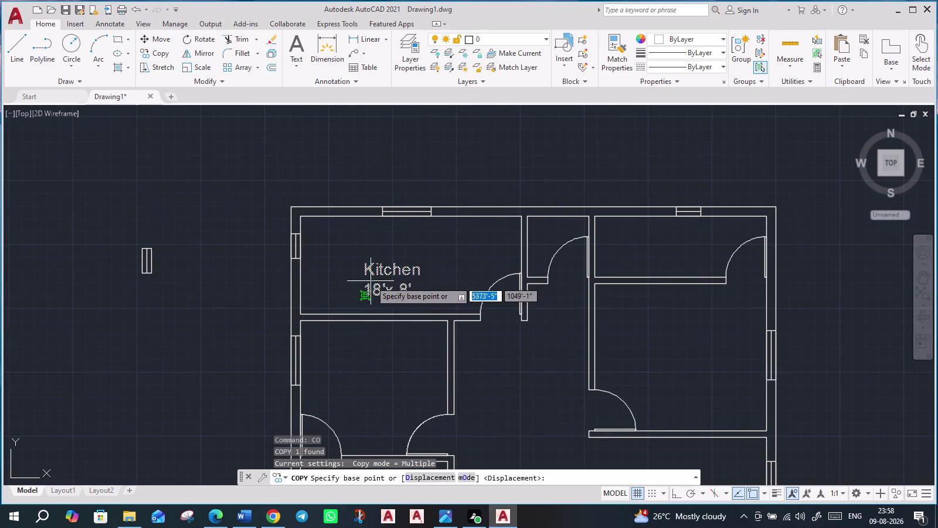
click(365, 265)
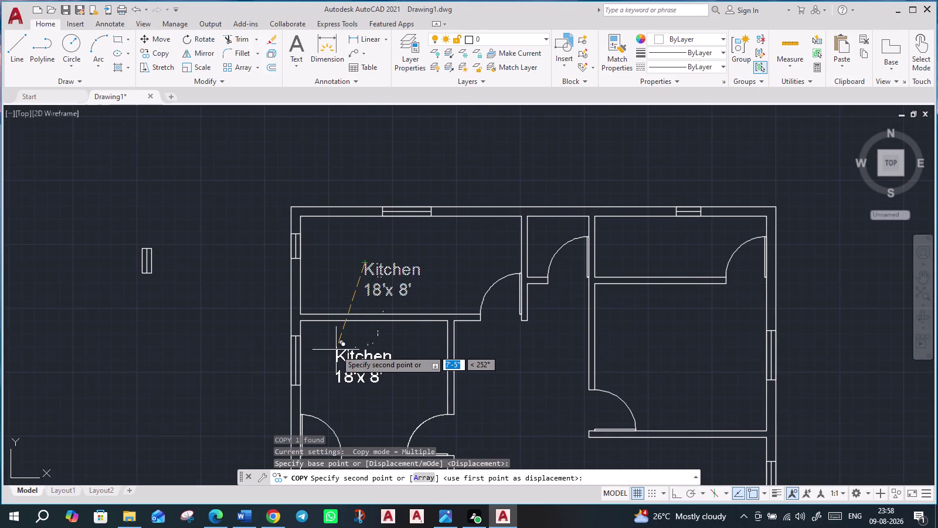
click(344, 346)
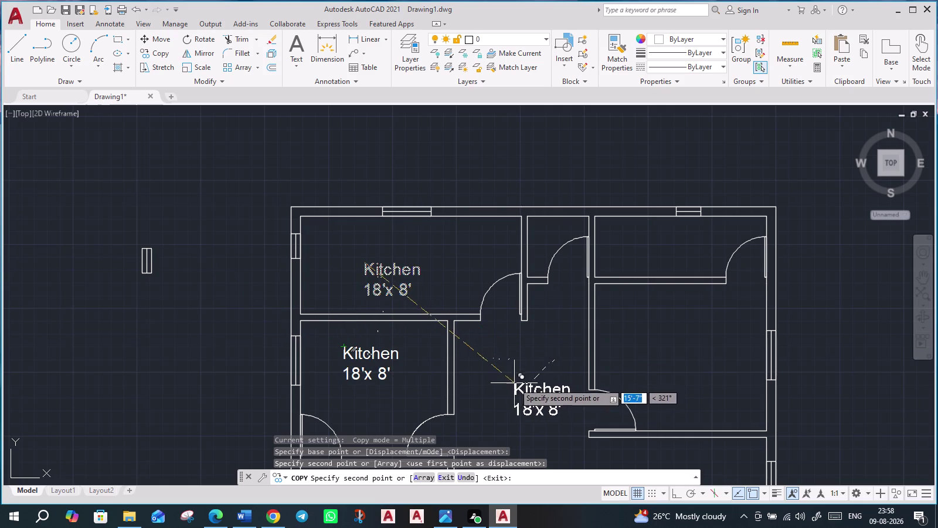
middle_drag(517, 407, 489, 335)
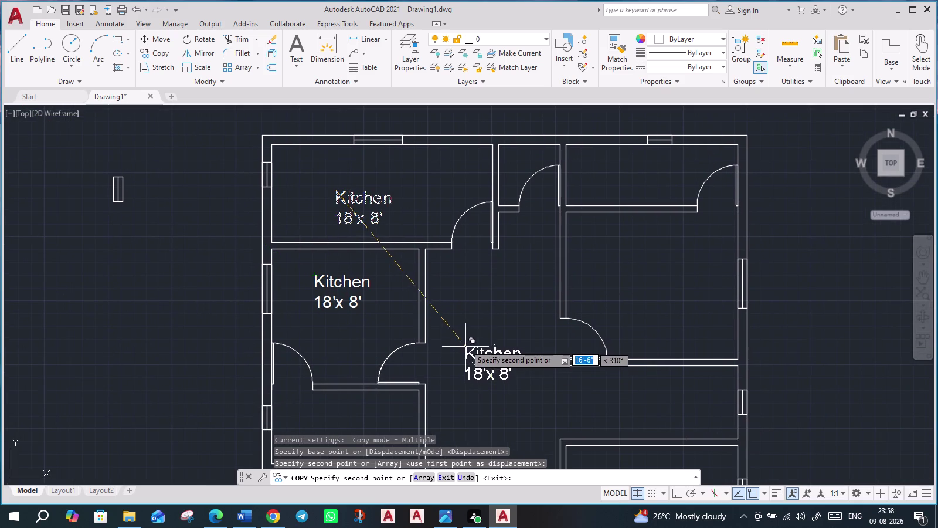
click(461, 340)
middle_drag(456, 386, 470, 330)
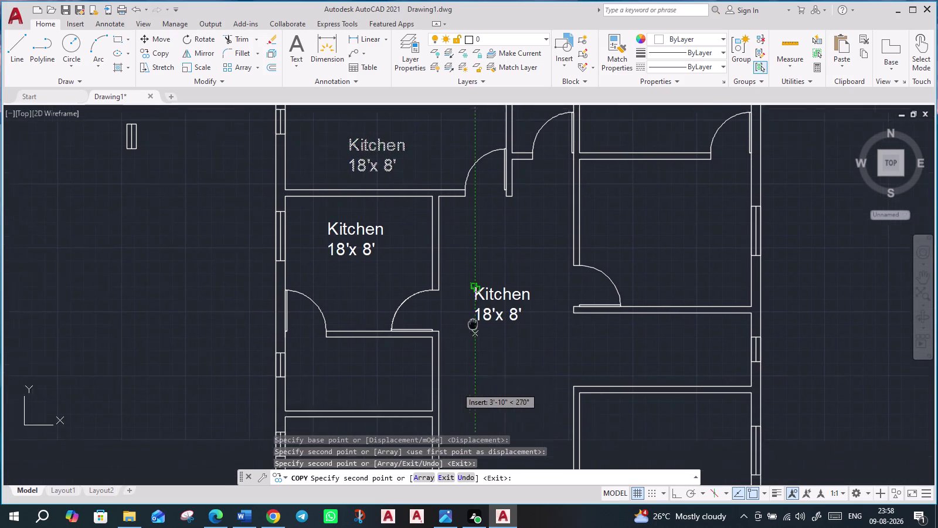
middle_drag(471, 330, 485, 275)
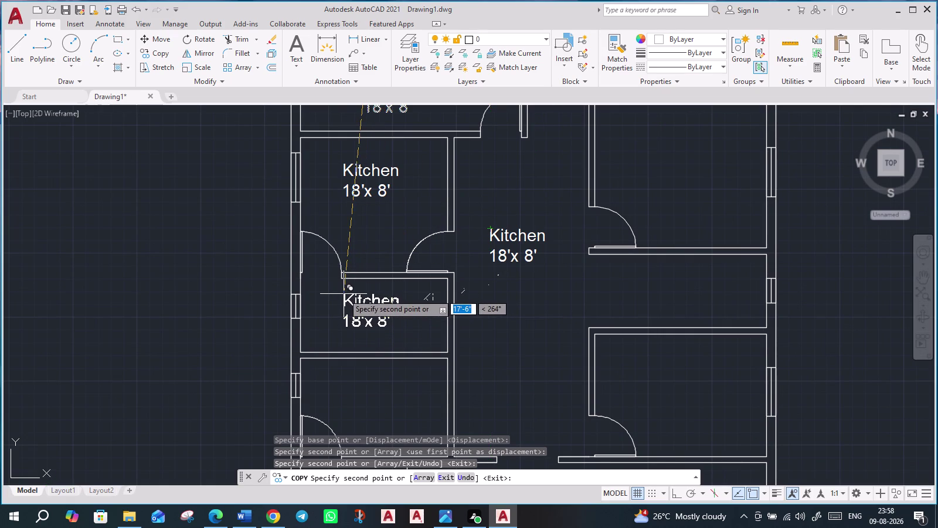
click(349, 294)
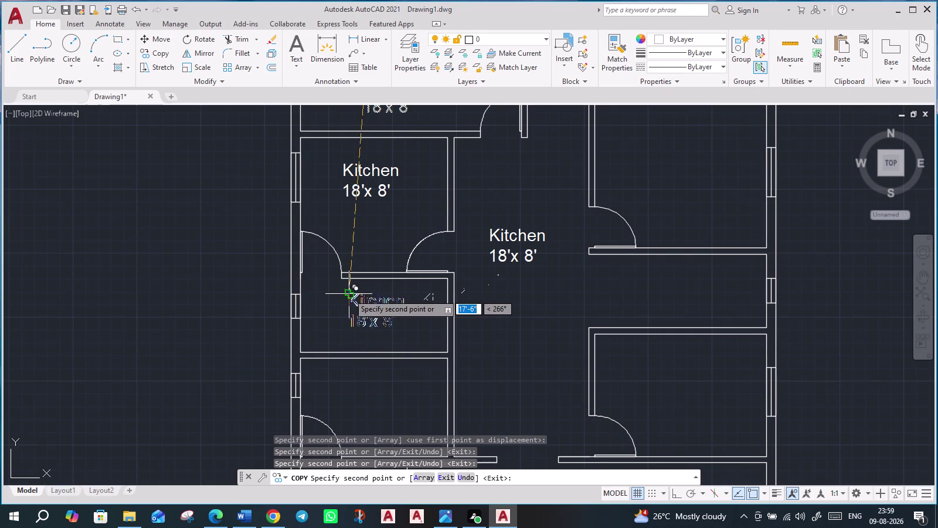
Place more Kitchen label copies in the bottom, right and upper rooms, then end copying.
middle_drag(355, 388, 366, 270)
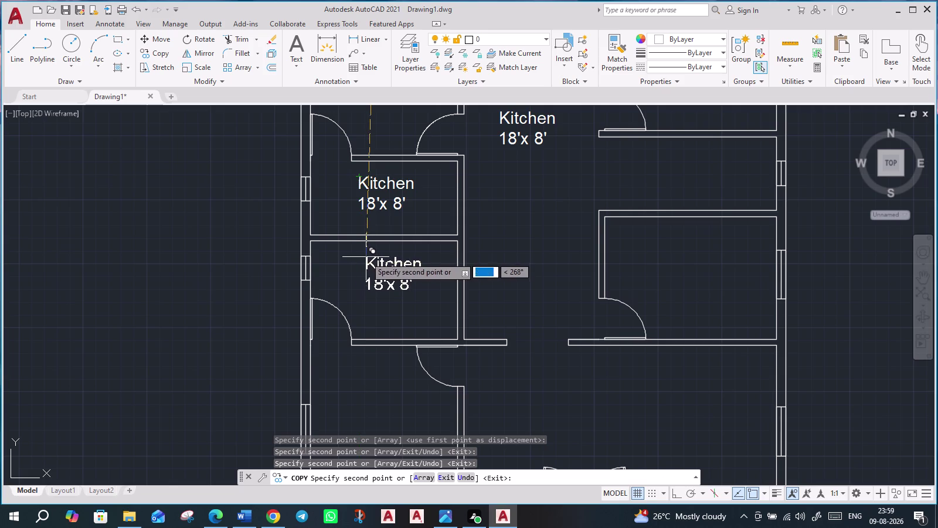
click(364, 257)
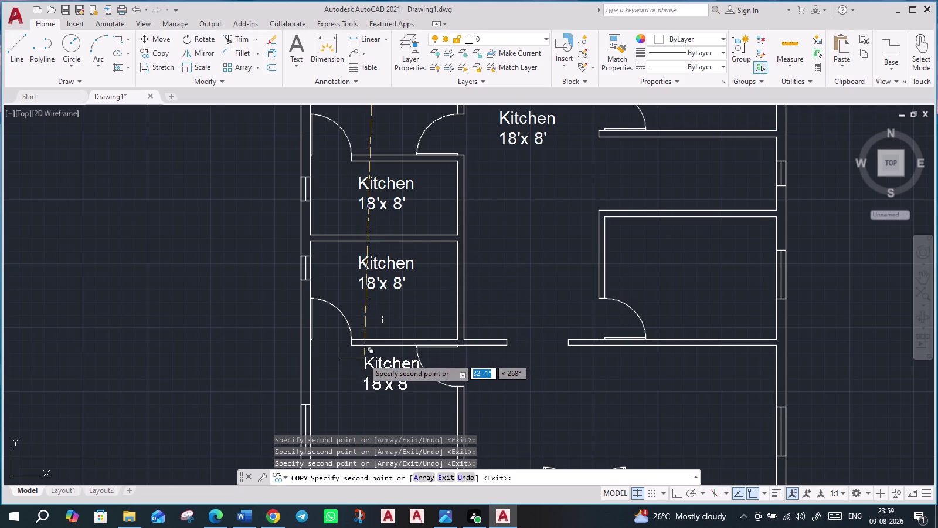
middle_drag(363, 356, 366, 202)
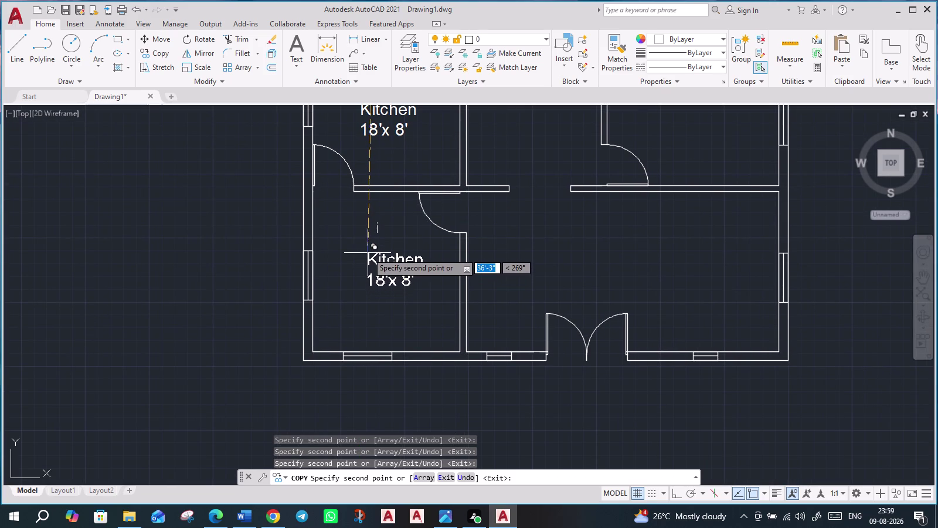
click(368, 253)
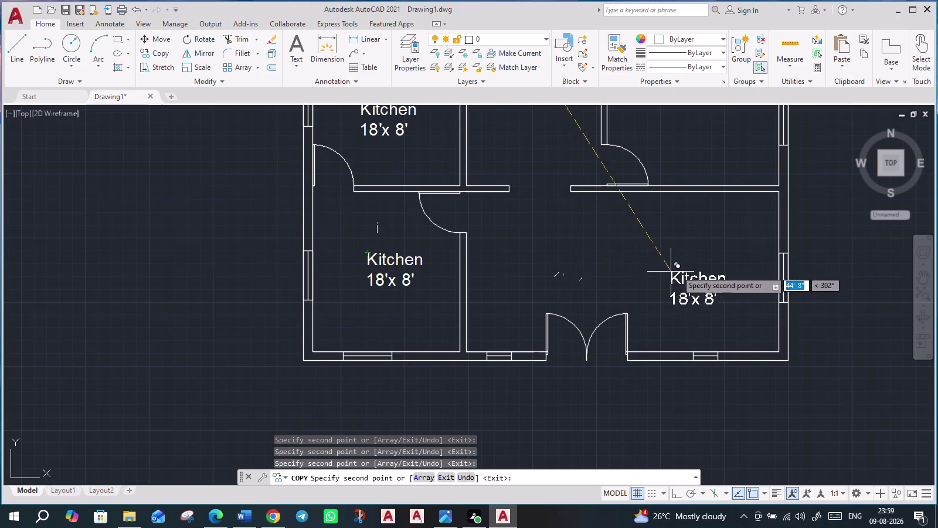
click(614, 236)
middle_drag(691, 228, 626, 371)
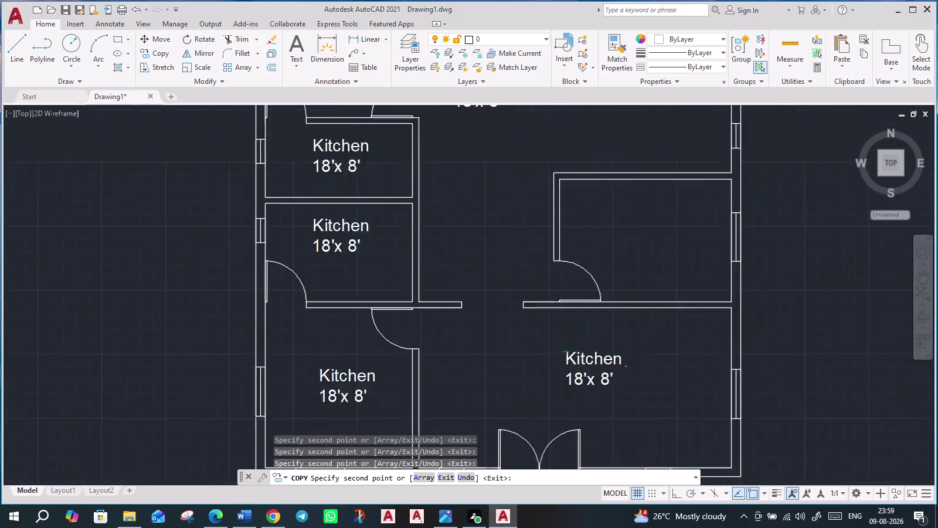
middle_drag(625, 372, 603, 387)
click(585, 270)
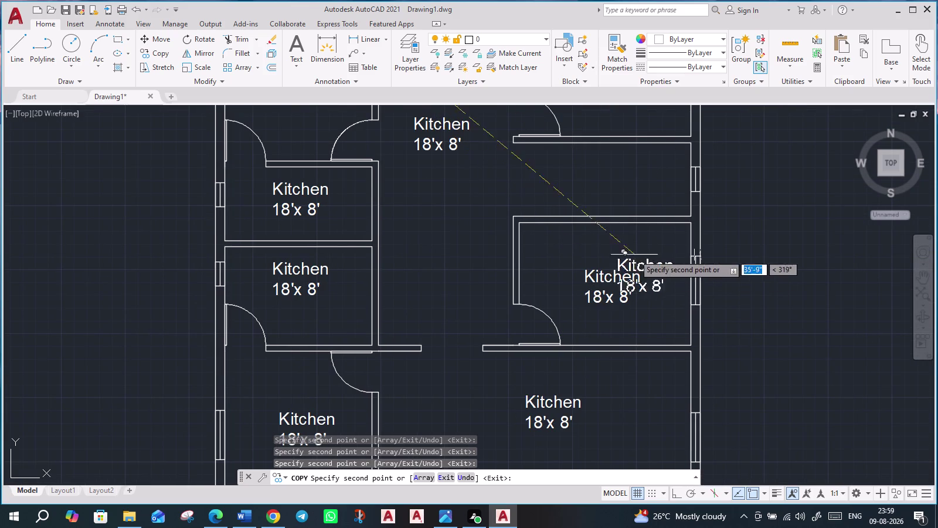
middle_drag(686, 215, 658, 398)
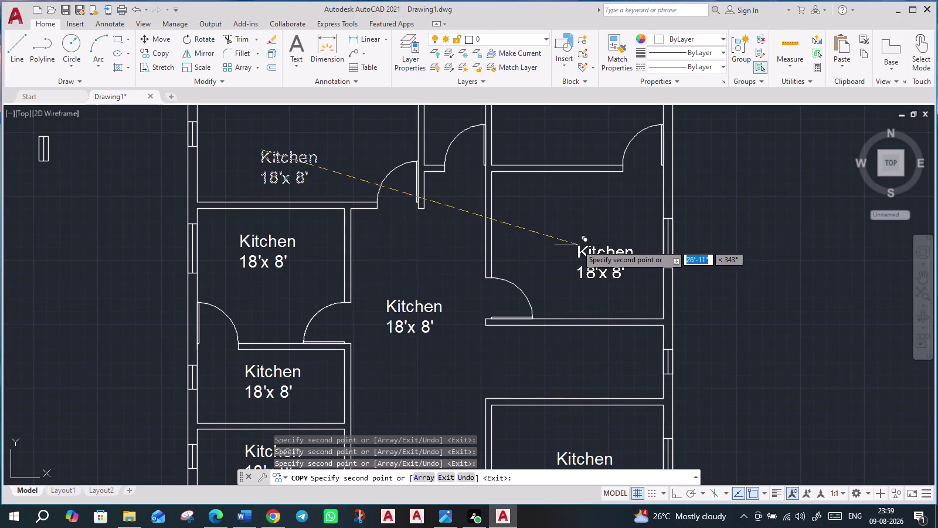
click(555, 217)
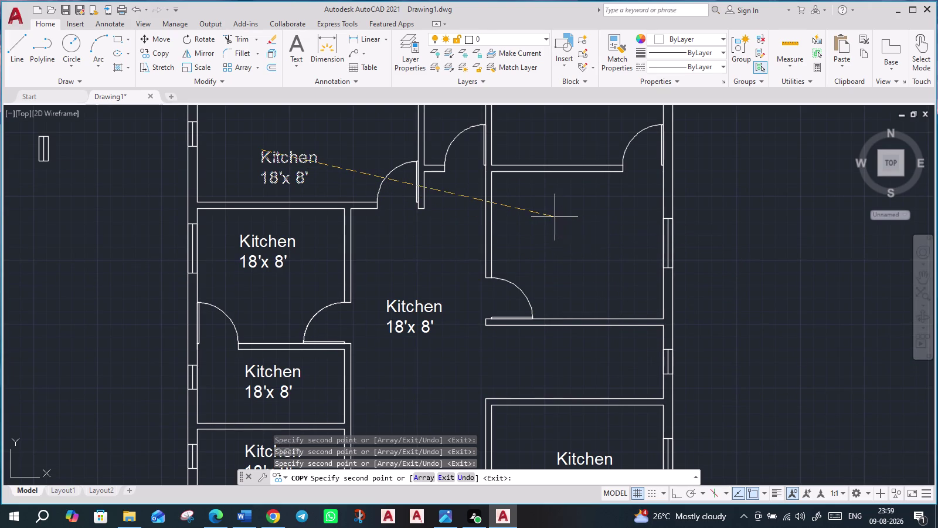
middle_drag(616, 200, 568, 408)
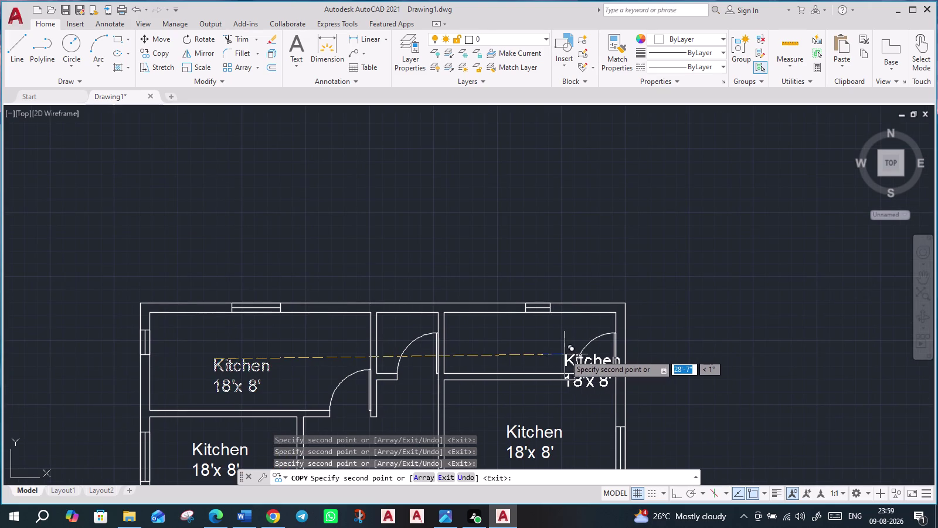
click(492, 326)
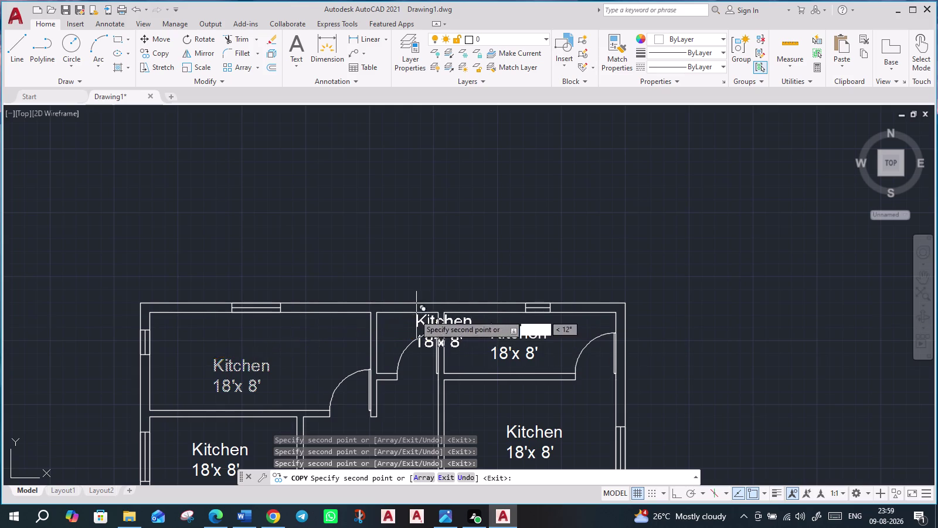
middle_drag(398, 313, 394, 270)
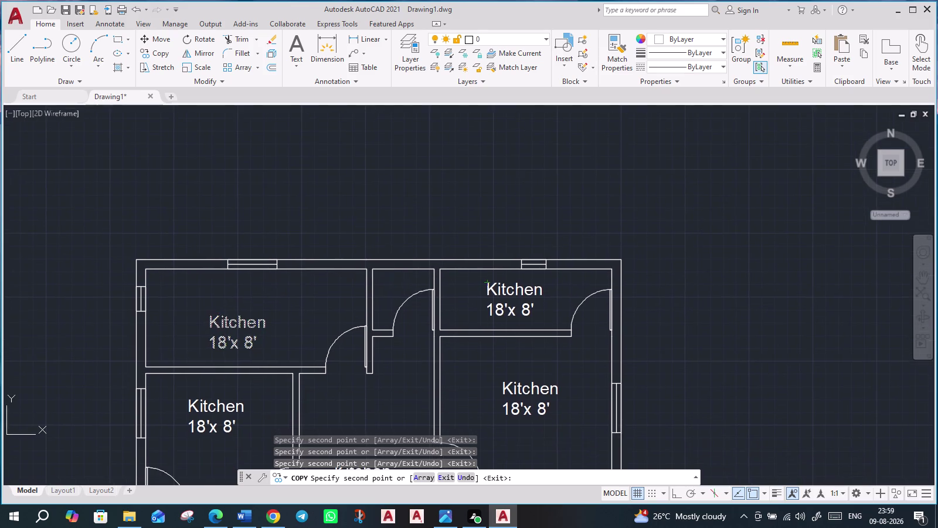
scroll(up, 3)
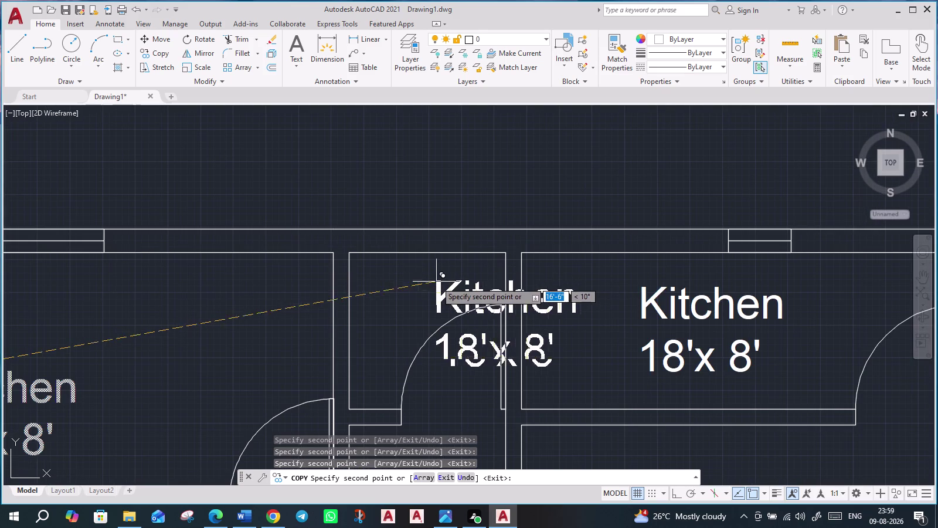
click(362, 270)
key(Escape)
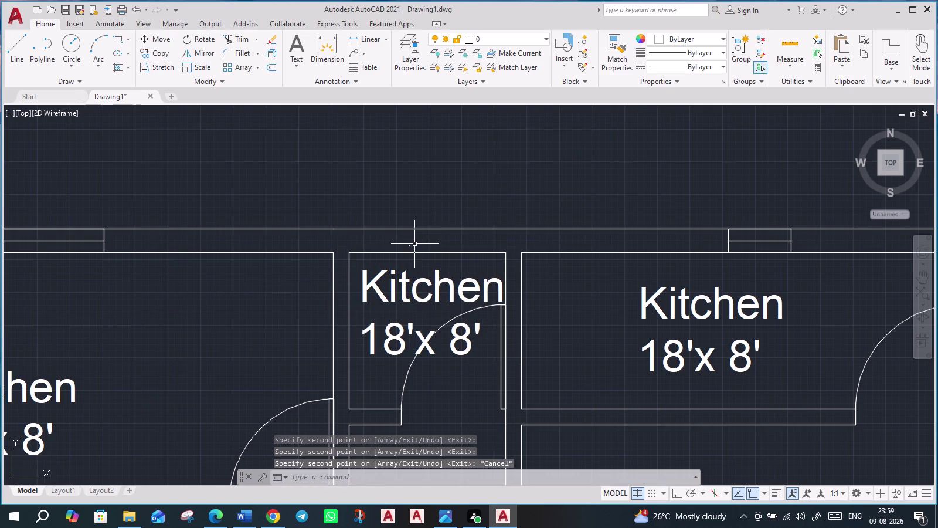
scroll(down, 3)
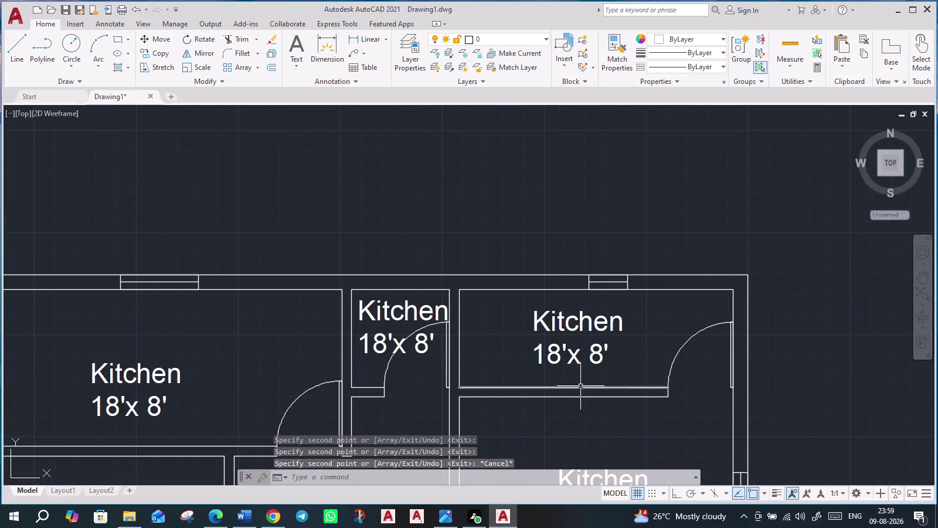
Replace 'Kitchen' with 'Bed room' in the left room's label.
middle_drag(582, 385, 741, 205)
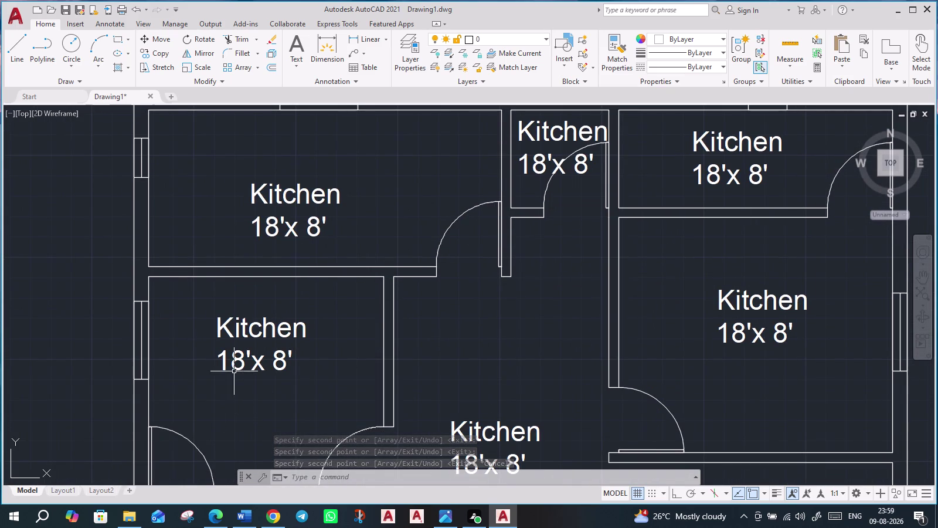
double_click(248, 328)
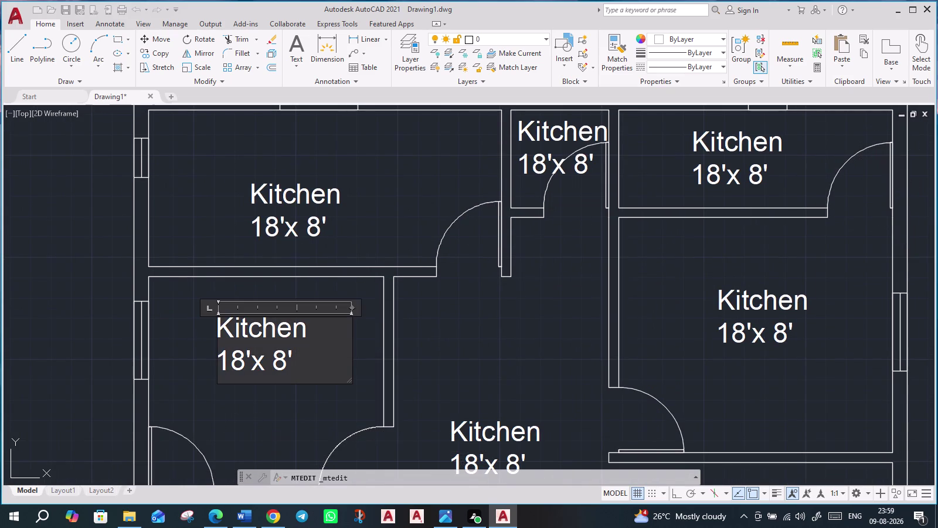
drag(324, 331, 220, 320)
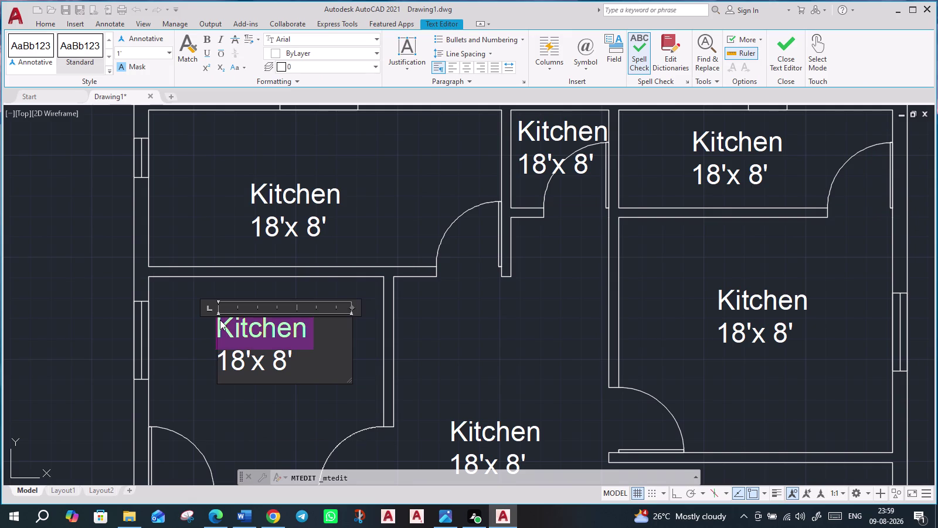
text(Bed)
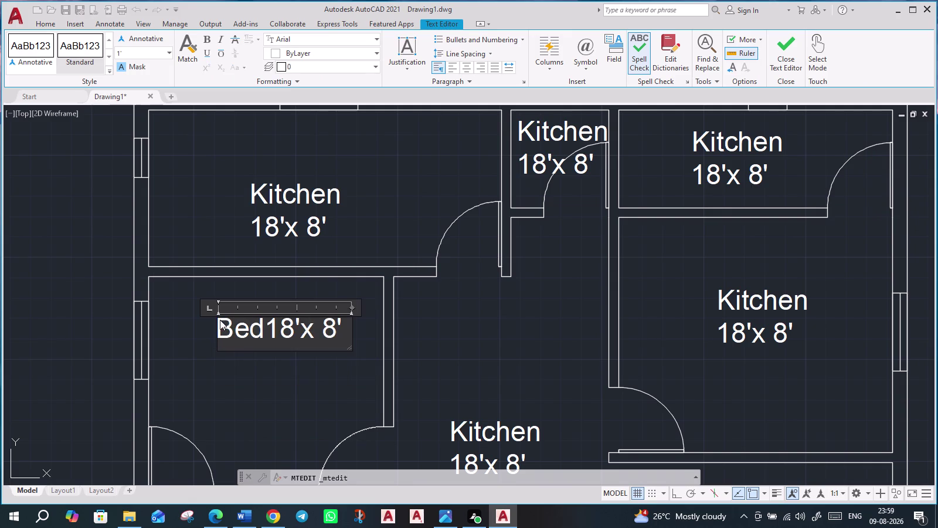
key(space)
text(rr)
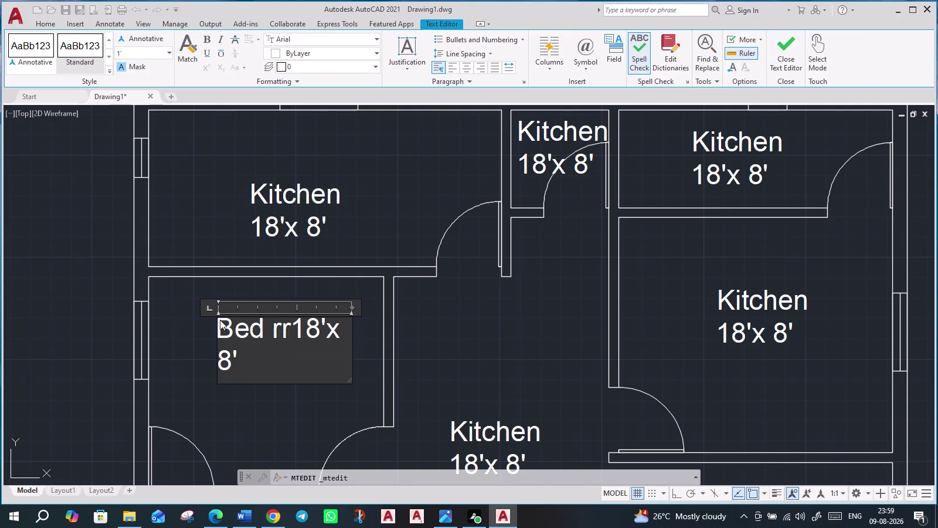
key(BackSpace)
text(oom)
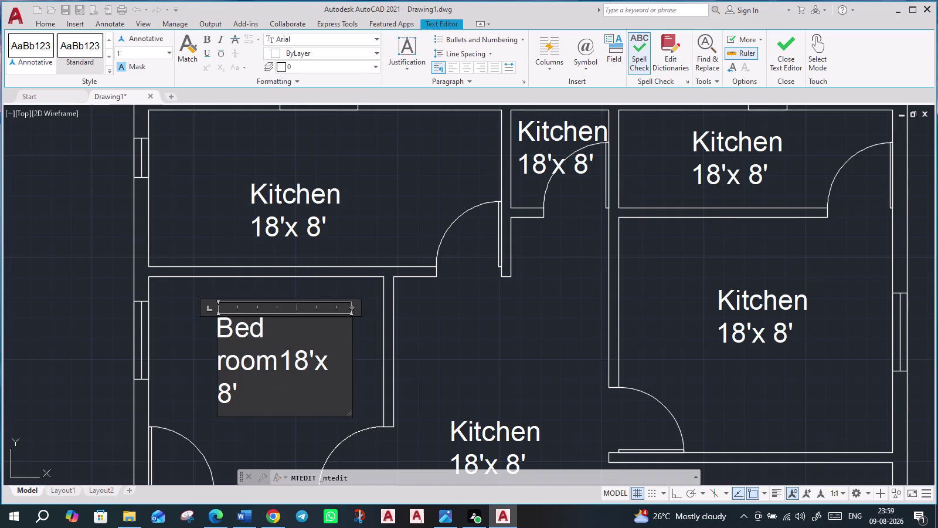
Change the label's size figures to 12'x 11'.
click(307, 359)
key(BackSpace)
key(2)
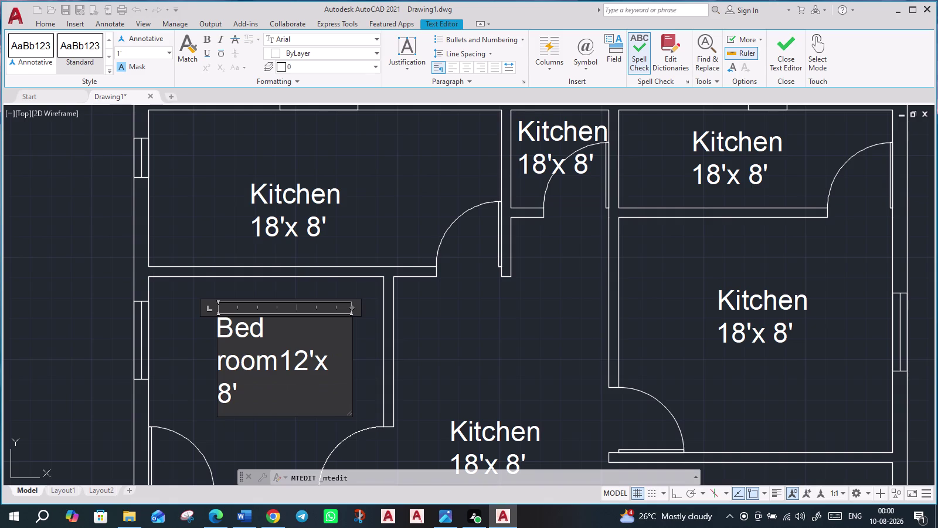
click(236, 393)
key(Left)
key(BackSpace)
text(1)
text(1)
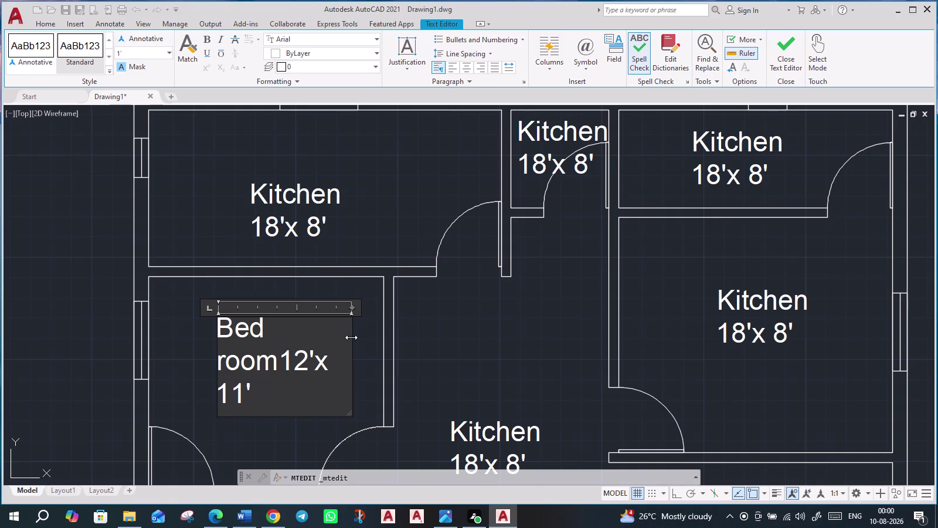
Widen the text box, put the size on its own line, and finish editing.
drag(352, 337, 374, 338)
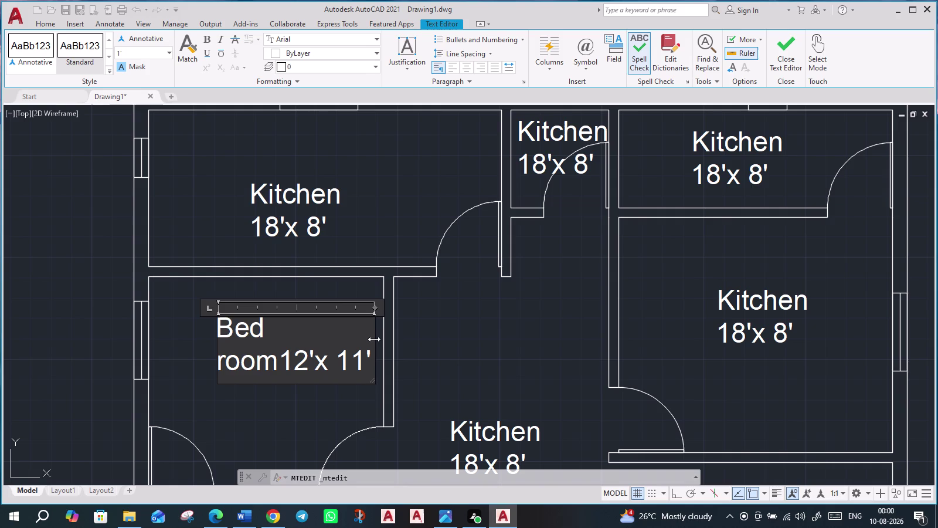
click(375, 339)
drag(372, 336, 382, 336)
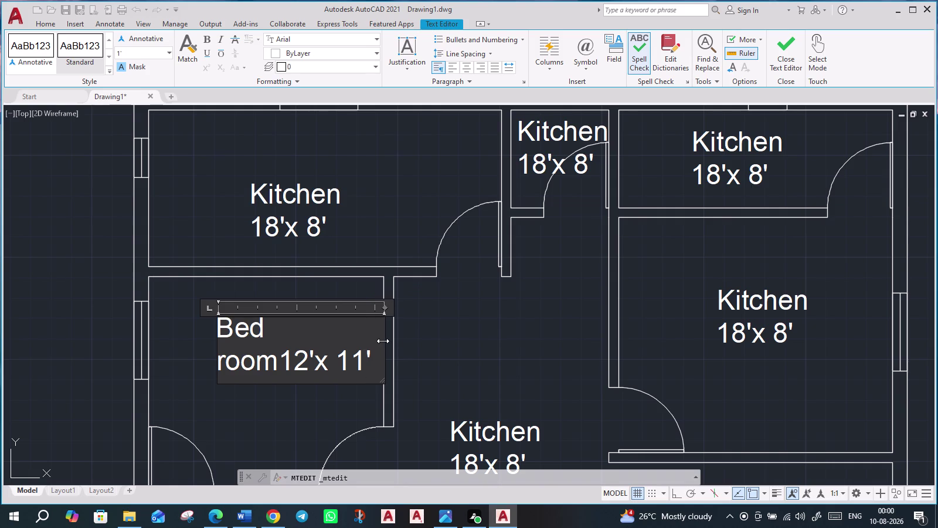
drag(382, 341, 375, 340)
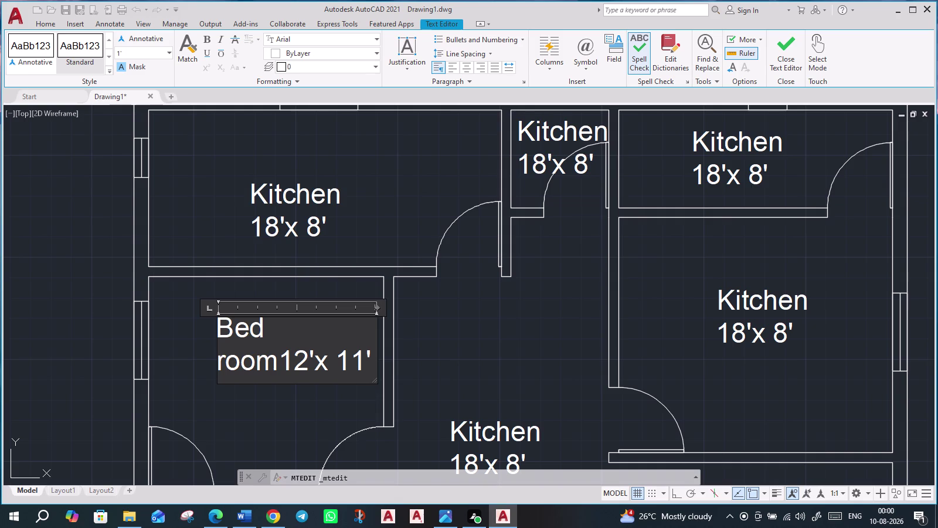
click(219, 363)
key(BackSpace)
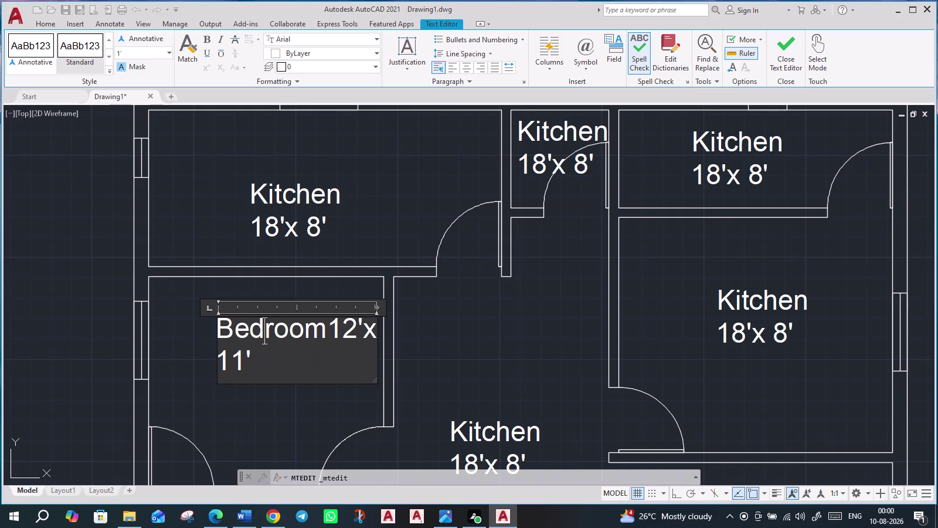
key(space)
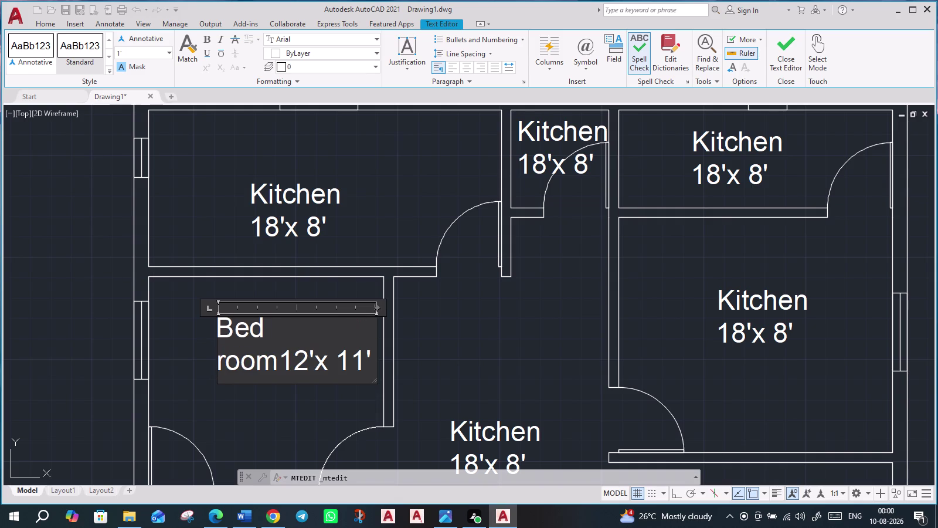
click(282, 363)
key(space)
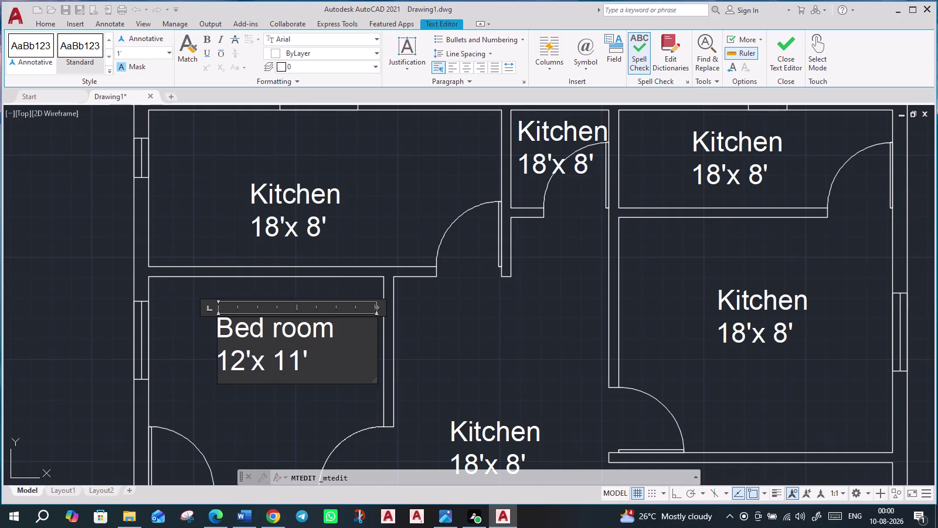
key(Return)
click(792, 51)
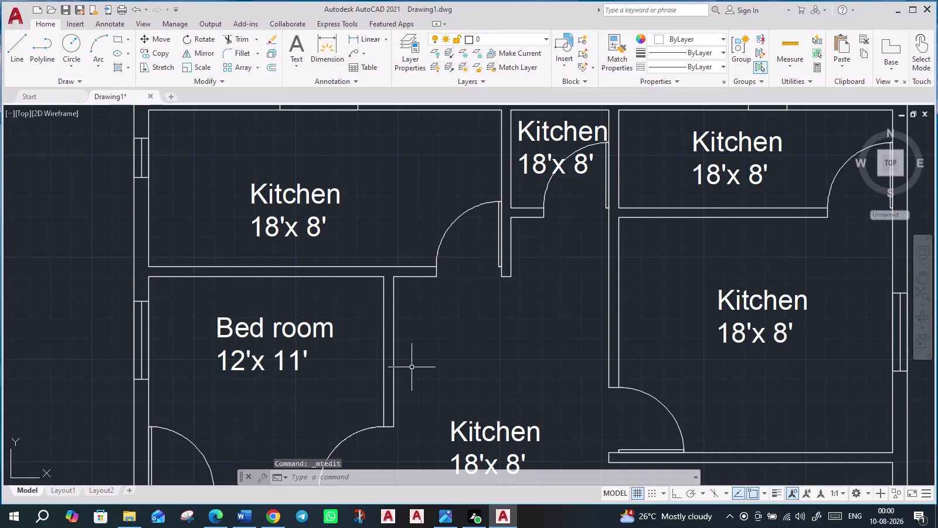
scroll(down, 3)
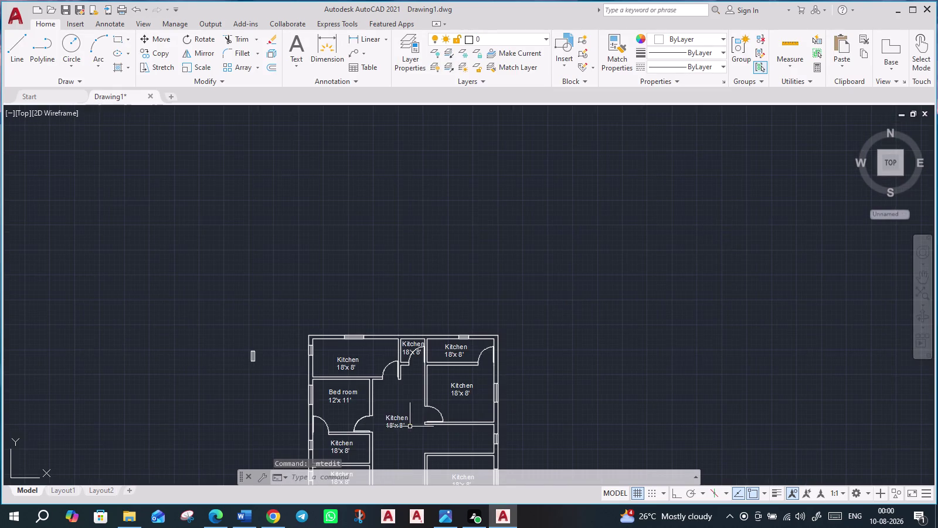
Replace 'Kitchen' with 'Bathroom' in the label below Bed room.
middle_drag(408, 424, 356, 260)
scroll(up, 3)
double_click(321, 271)
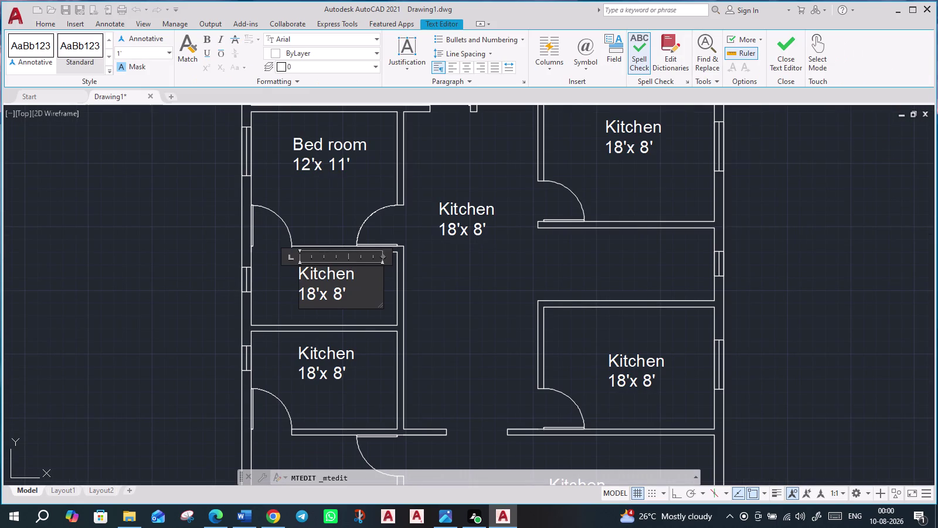
drag(356, 274, 294, 272)
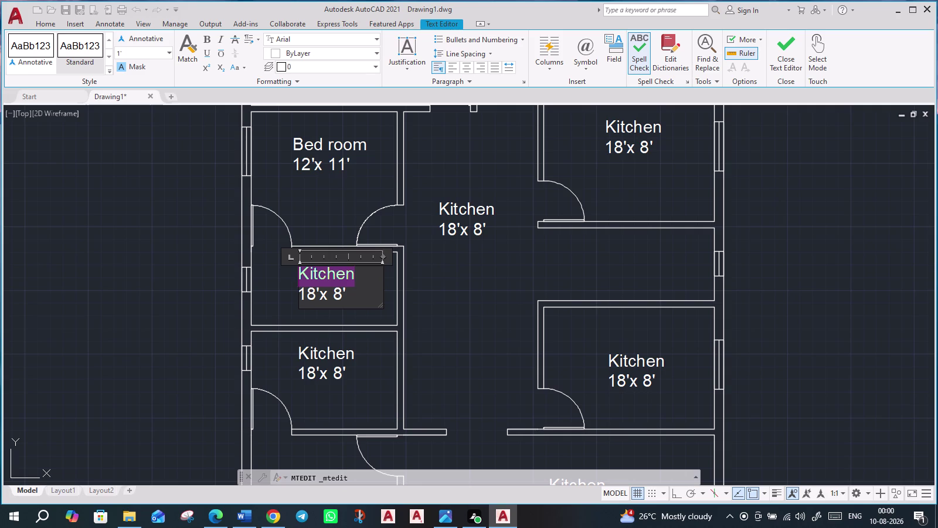
text(B)
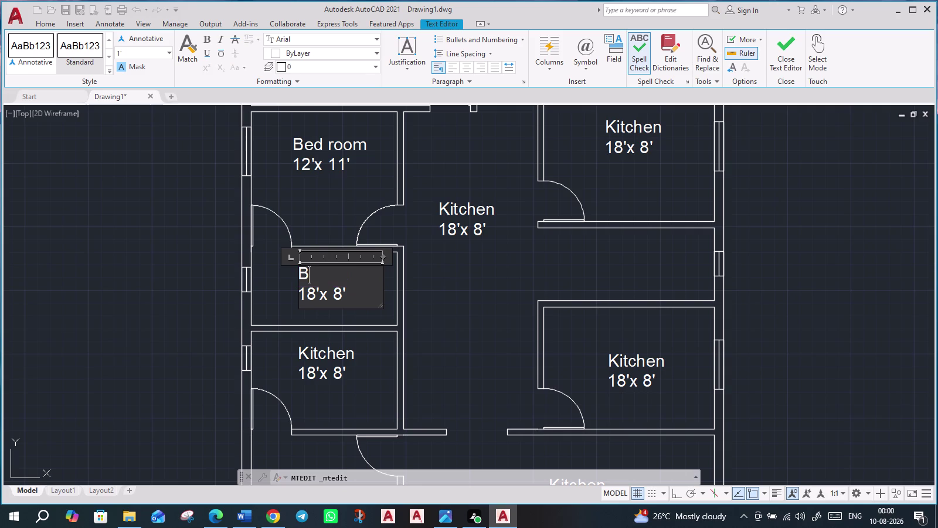
text(at)
key(h)
text(r)
text(oo)
key(m)
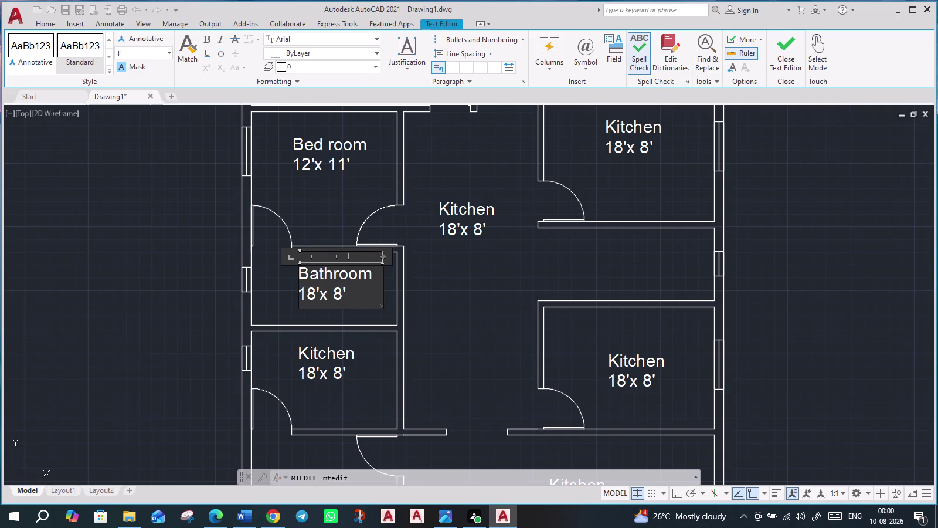
Change the Bathroom size from 18'x 8' to 12'x 6'.
click(315, 298)
key(BackSpace)
key(2)
click(340, 295)
key(BackSpace)
key(6)
double_click(337, 356)
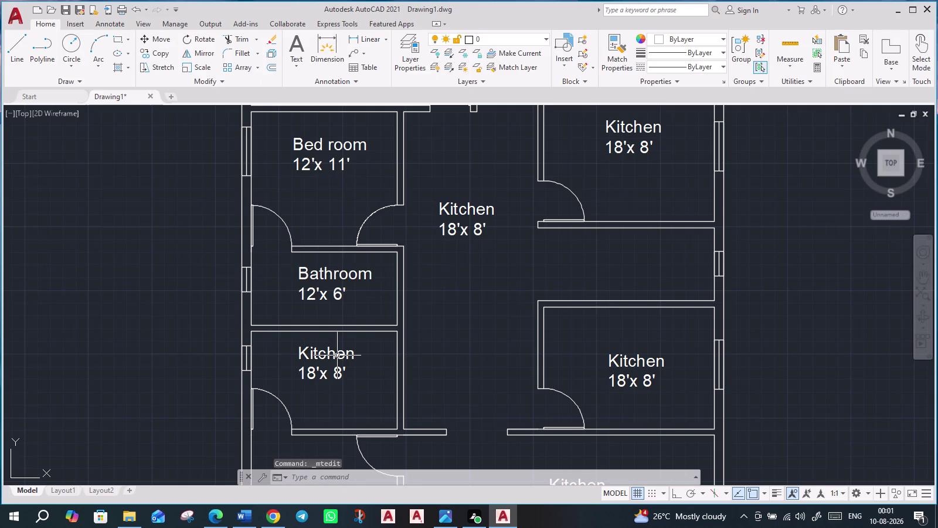
double_click(353, 356)
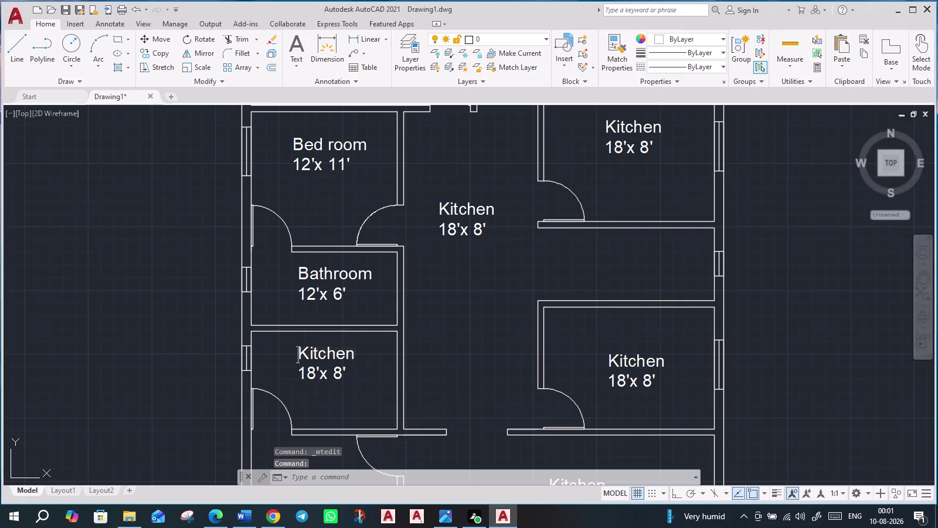
Retype the label as 'Common Bathroom', with each word and the size on separate lines.
click(357, 357)
drag(357, 358, 297, 355)
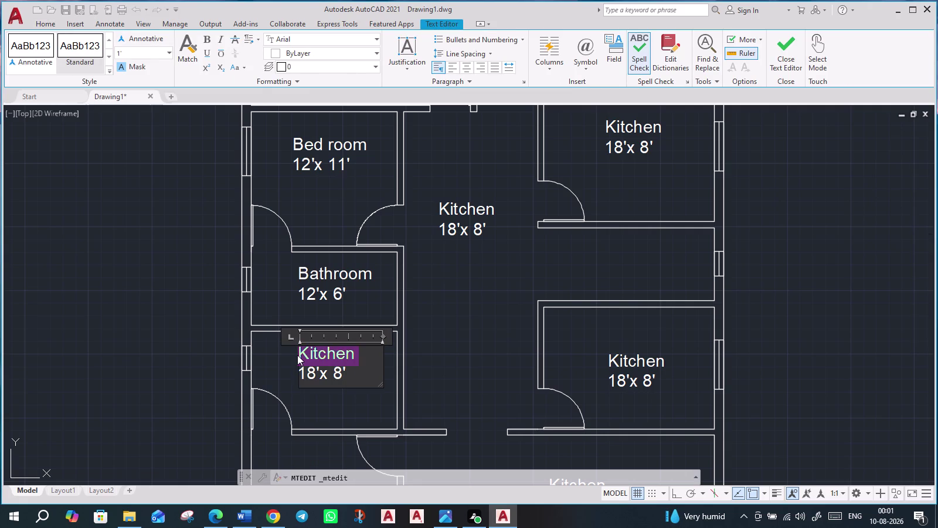
text(Com)
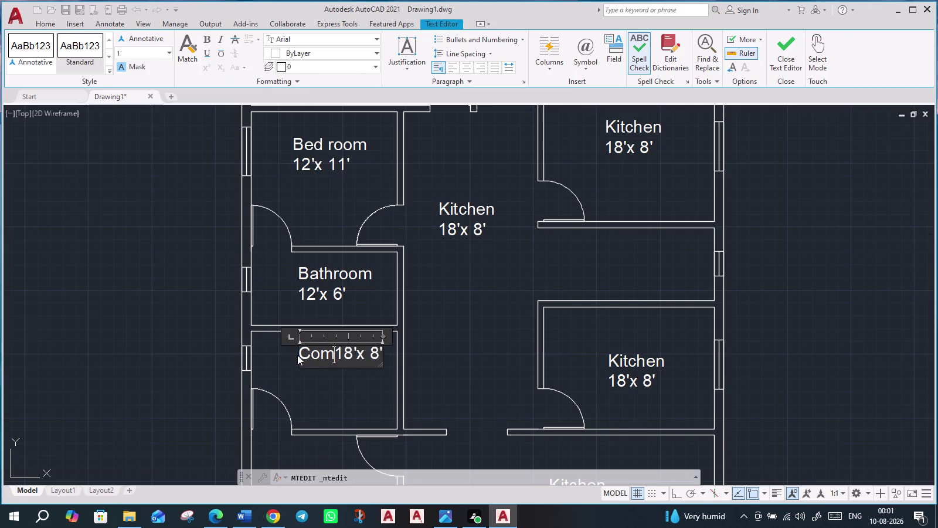
text(mon)
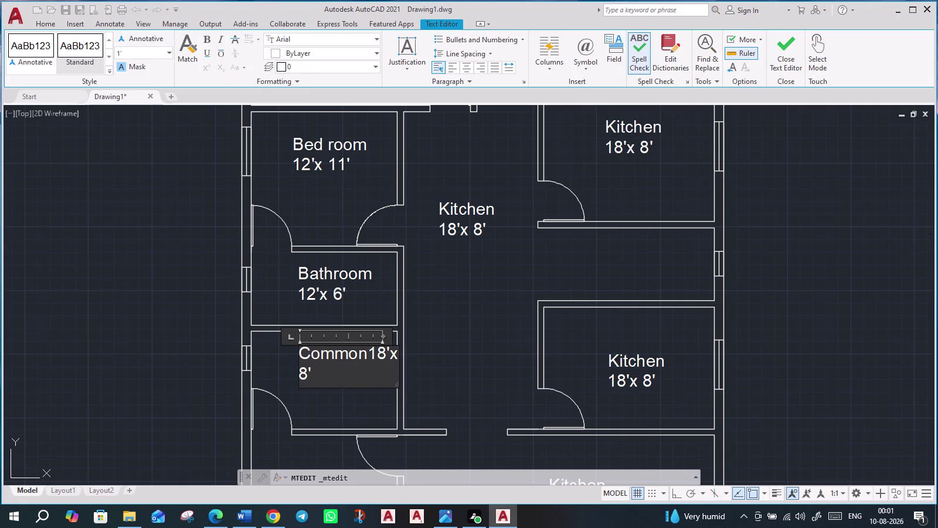
key(Return)
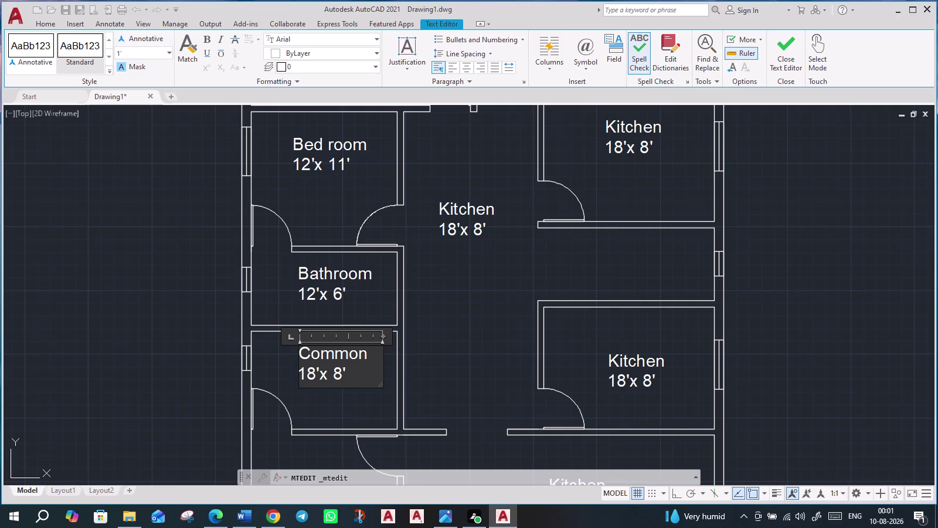
text(Ba)
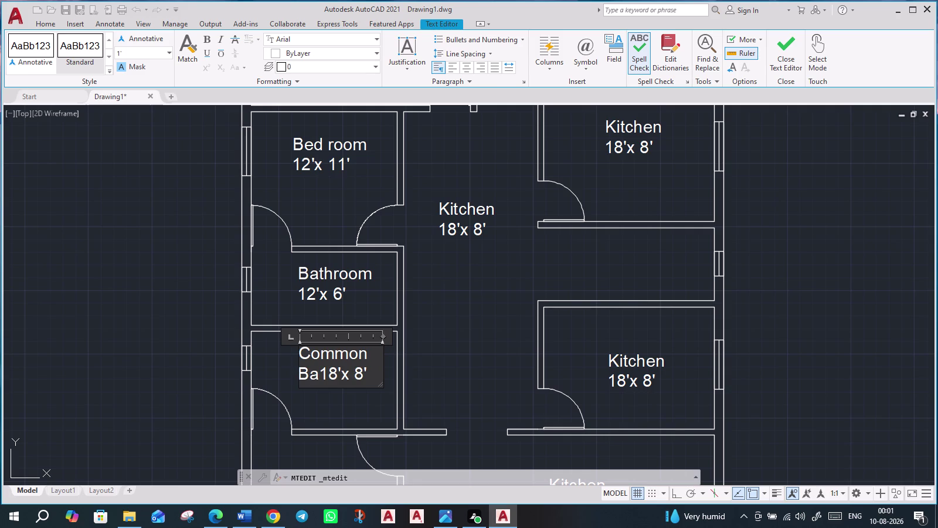
text(th)
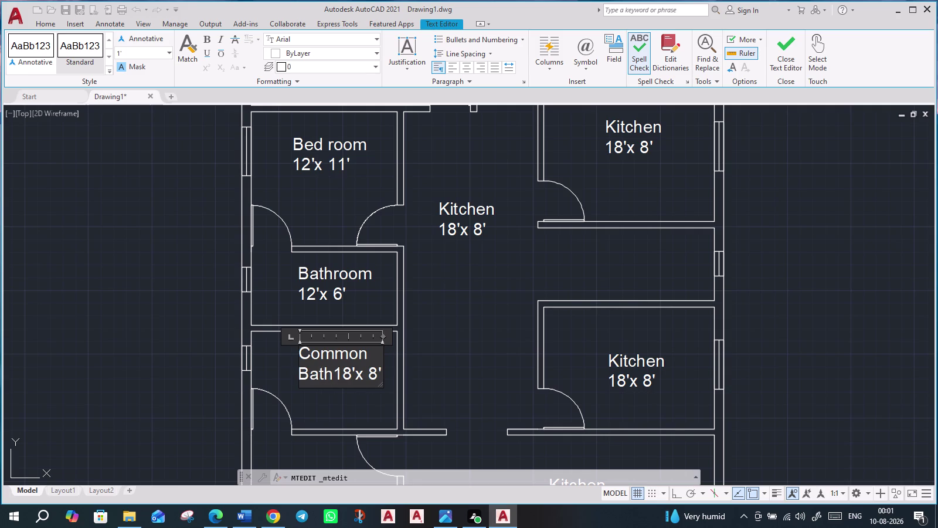
key(r)
text(oom)
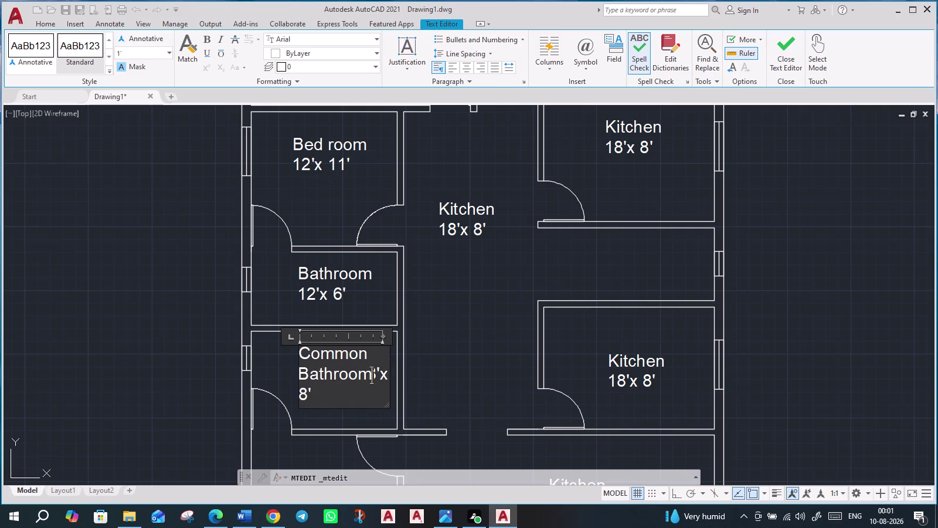
key(Return)
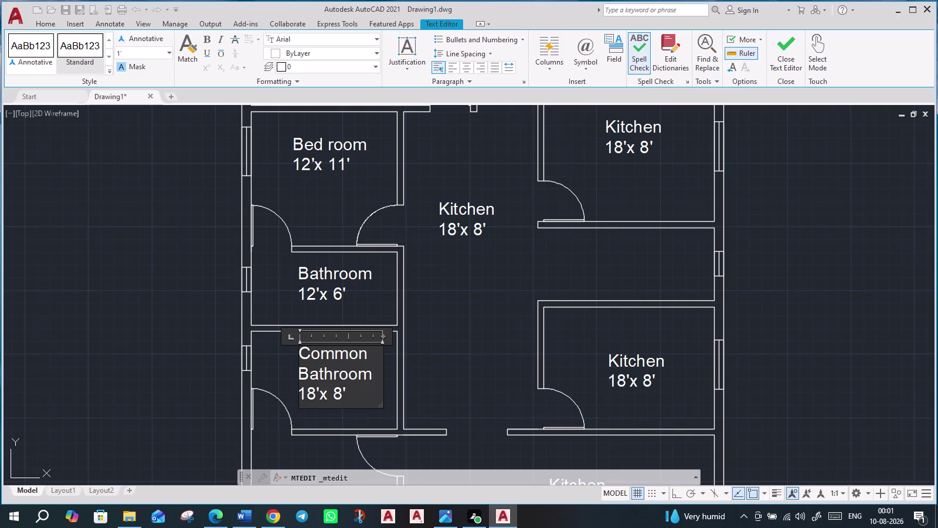
Make the size 12'x 8', close the editor, and pan to the lower rooms.
click(316, 395)
key(BackSpace)
key(2)
click(794, 61)
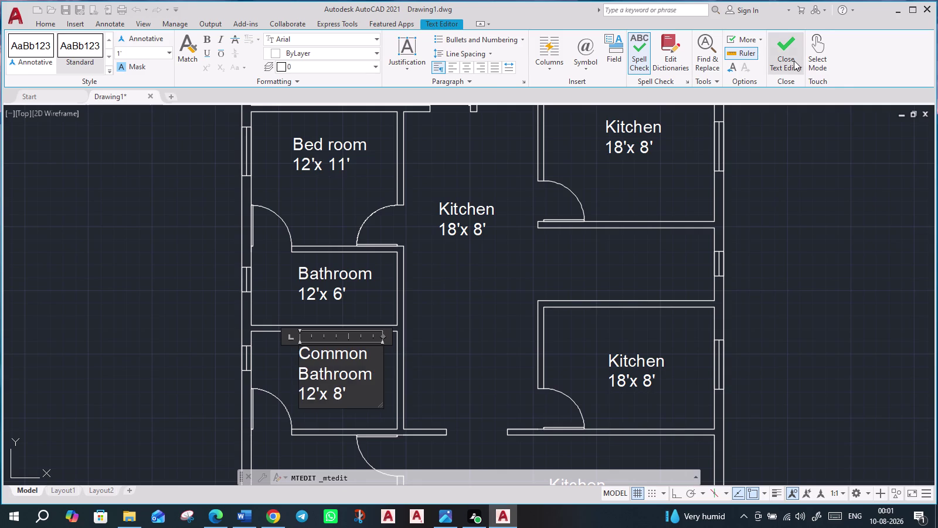
middle_drag(514, 363, 504, 336)
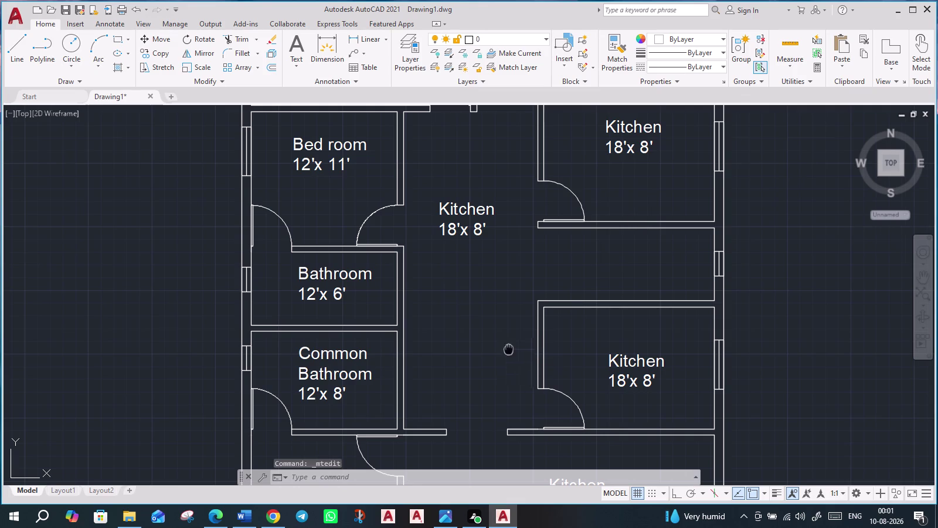
middle_drag(505, 336, 491, 246)
middle_drag(494, 427, 492, 364)
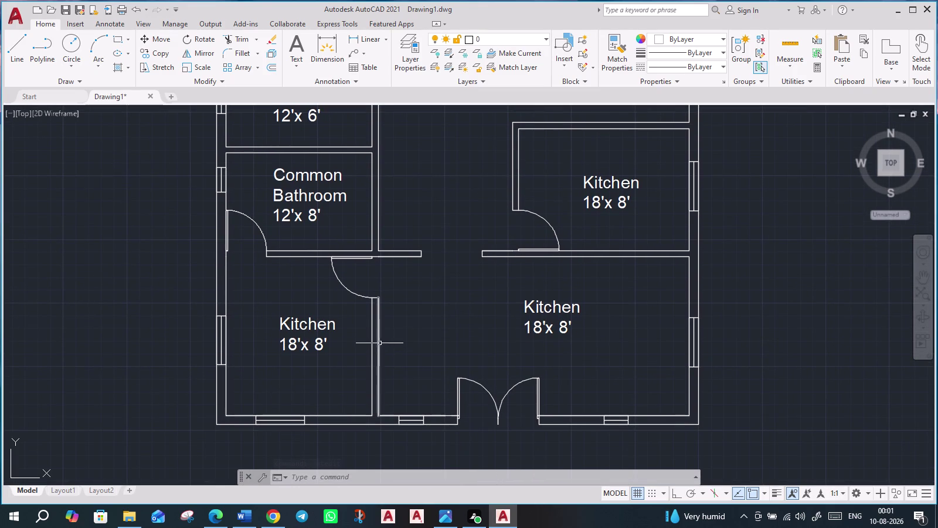
double_click(282, 320)
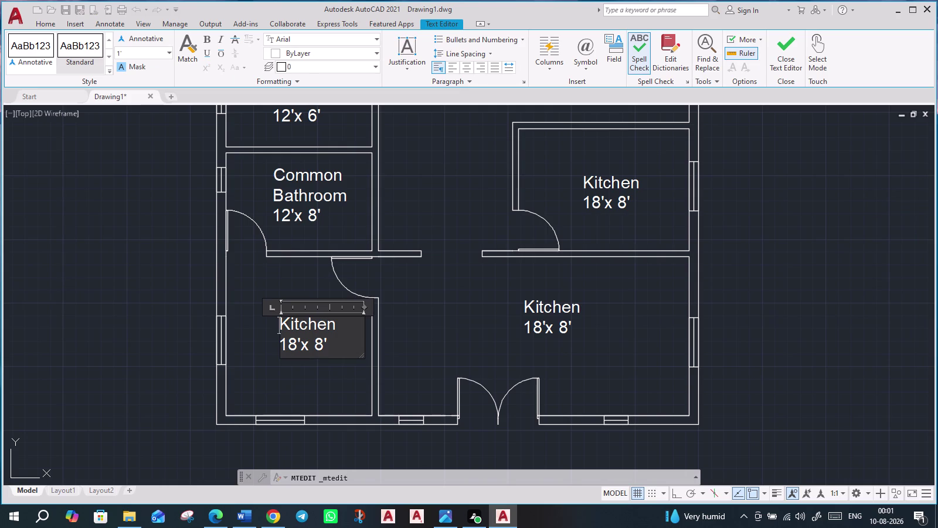
Replace 'Kitchen' with 'guest room' in the lower-left label, with the size on its own line.
click(341, 327)
drag(341, 327, 335, 324)
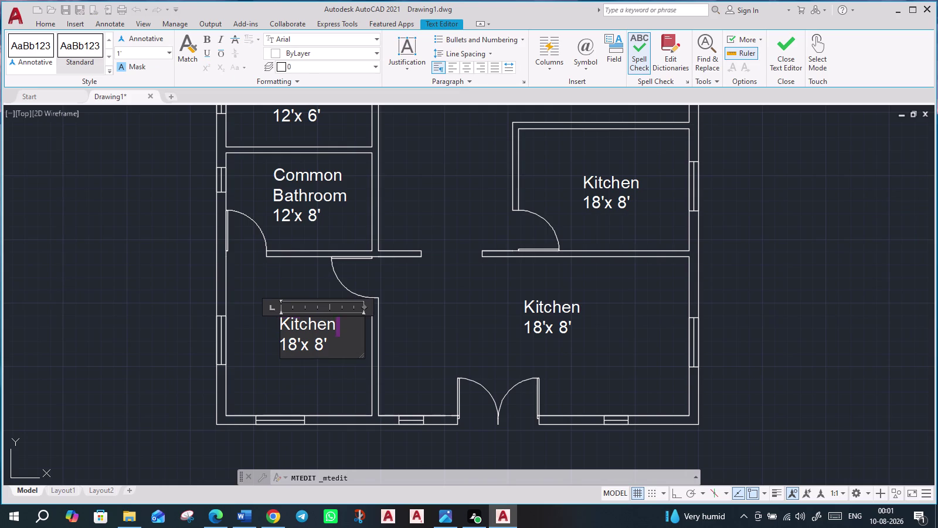
drag(335, 324, 272, 325)
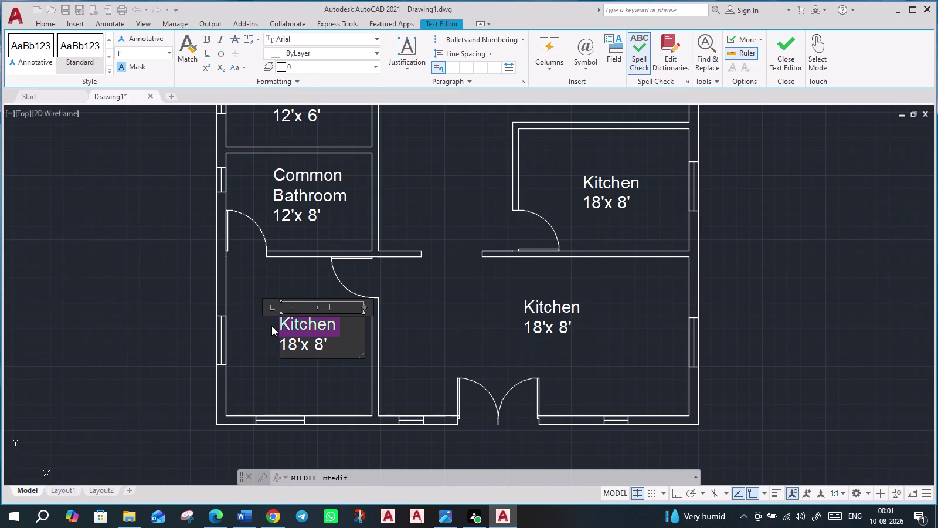
text(guest)
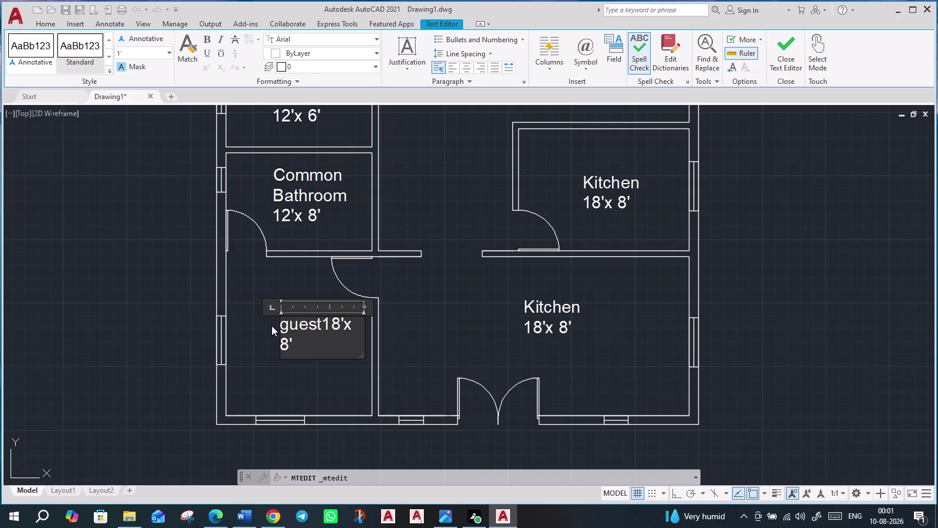
key(space)
text(ro)
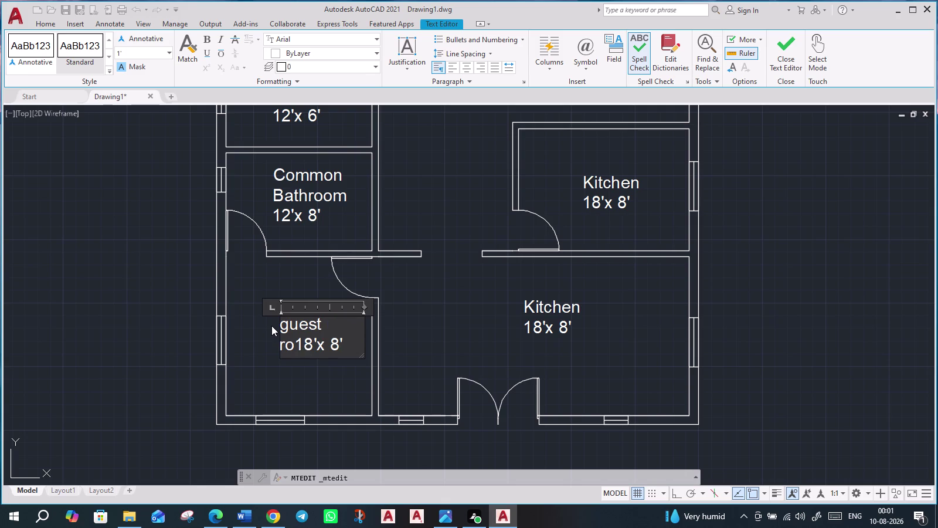
text(om)
key(Return)
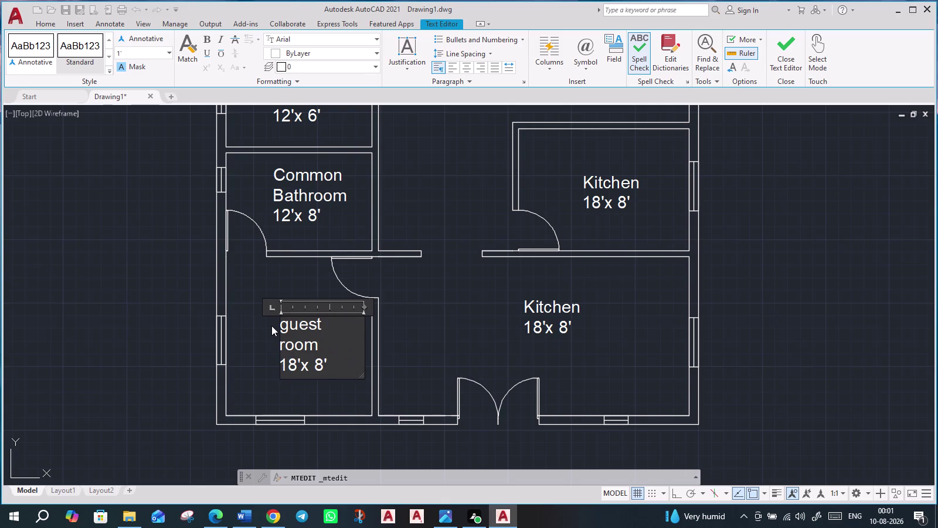
Change the guest room size to 12'x 13' and close the editor.
key(Right)
key(Right)
key(BackSpace)
key(2)
key(Right)
key(Right)
key(Right)
key(Right)
key(BackSpace)
text(13)
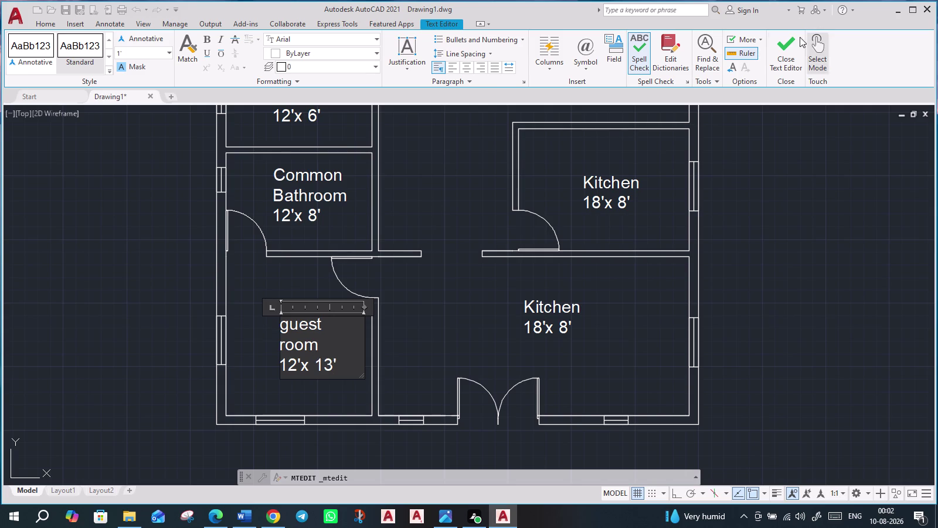
click(784, 53)
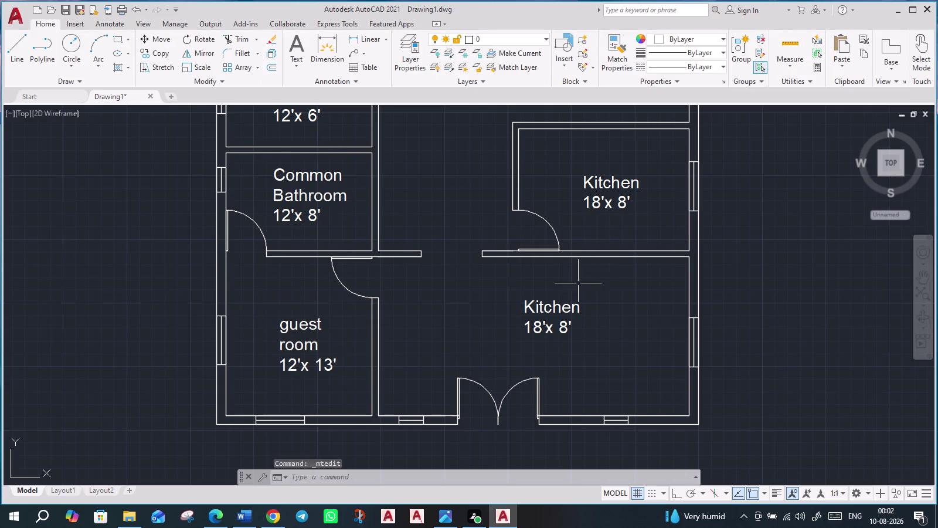
Edit the lower-right Kitchen label, replacing 8 with 13 and 18 with 25.
double_click(559, 308)
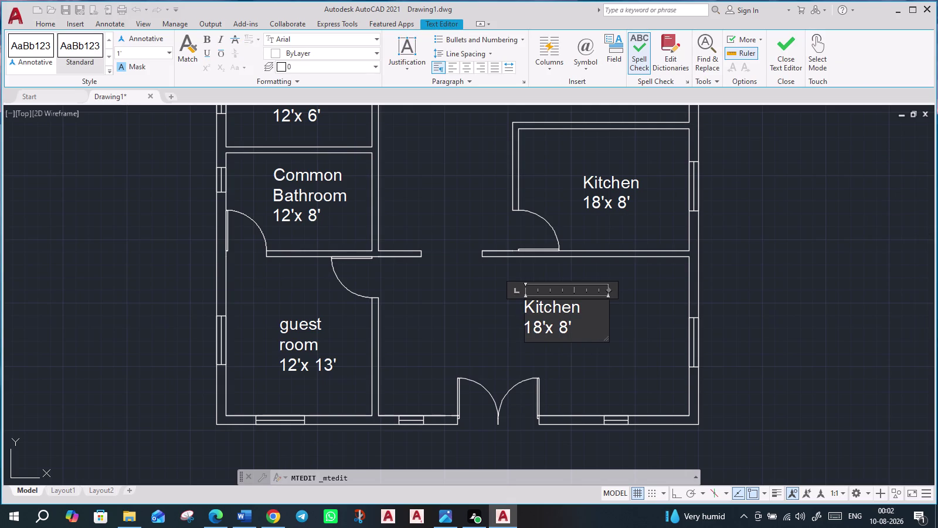
click(580, 334)
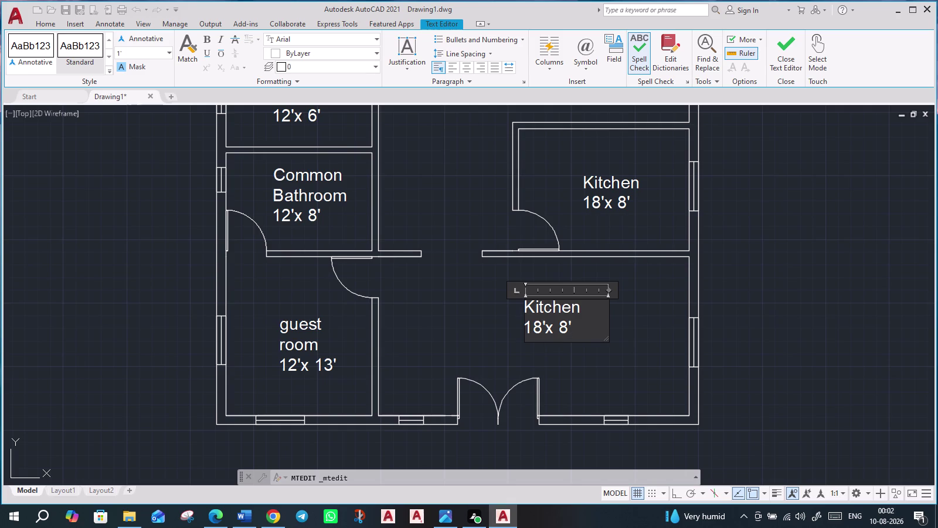
click(570, 326)
key(BackSpace)
text(13)
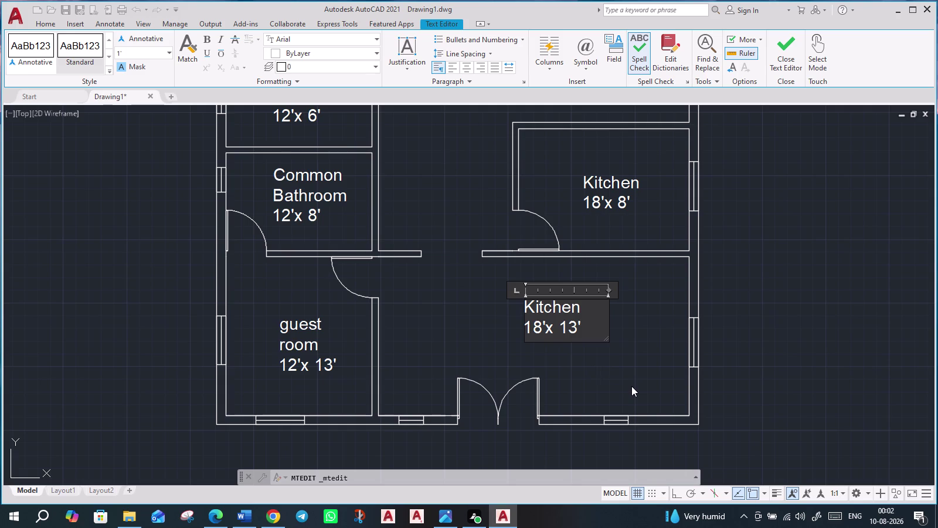
click(541, 324)
key(BackSpace)
key(BackSpace)
text(25)
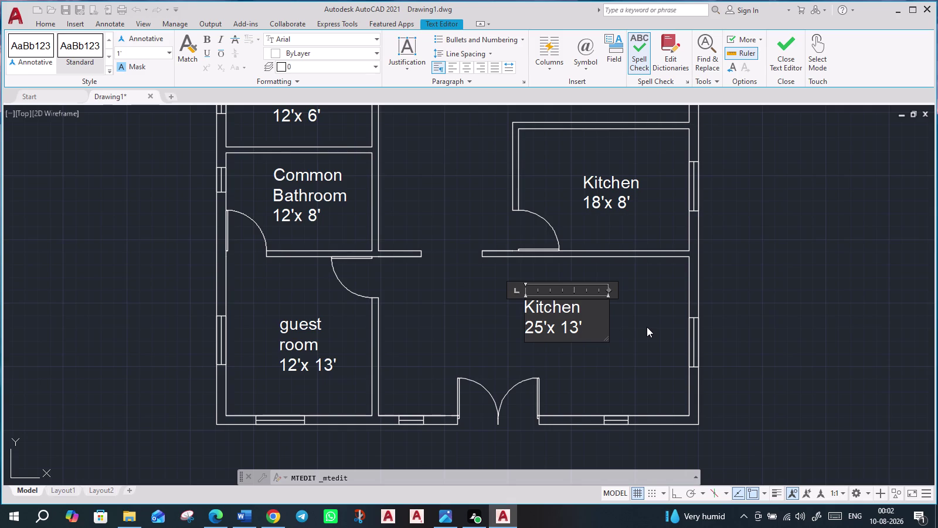
click(610, 188)
Replace 'Kitchen' with 'Bed room' in the upper-right label, with the size on its own line.
double_click(607, 180)
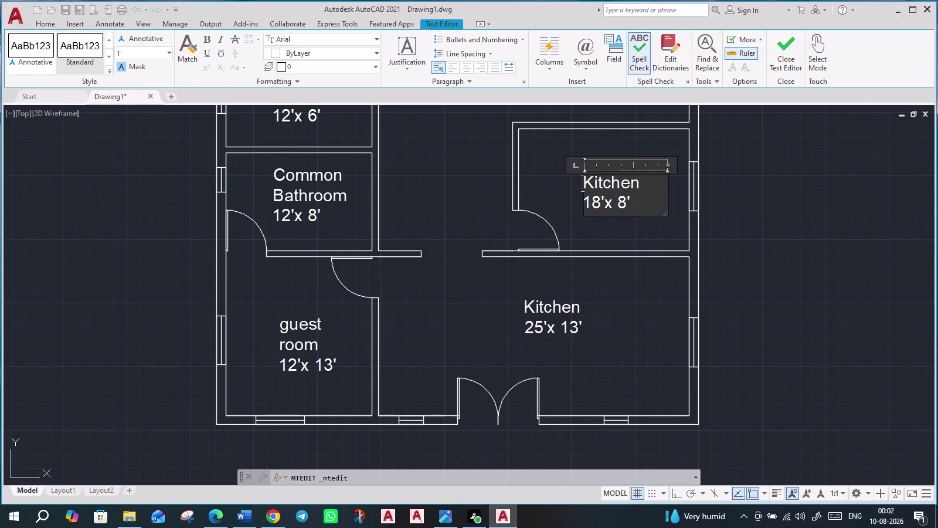
drag(645, 186, 562, 184)
key(shift+b)
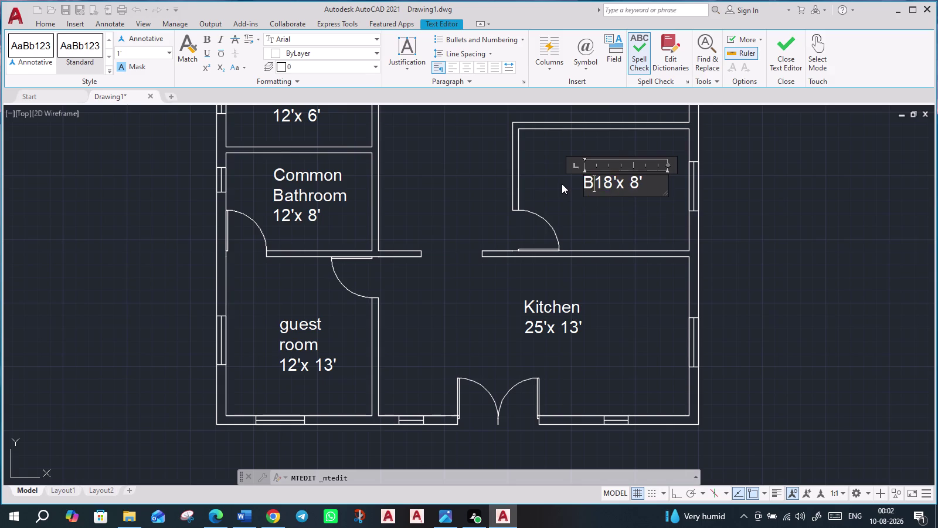
text(ed)
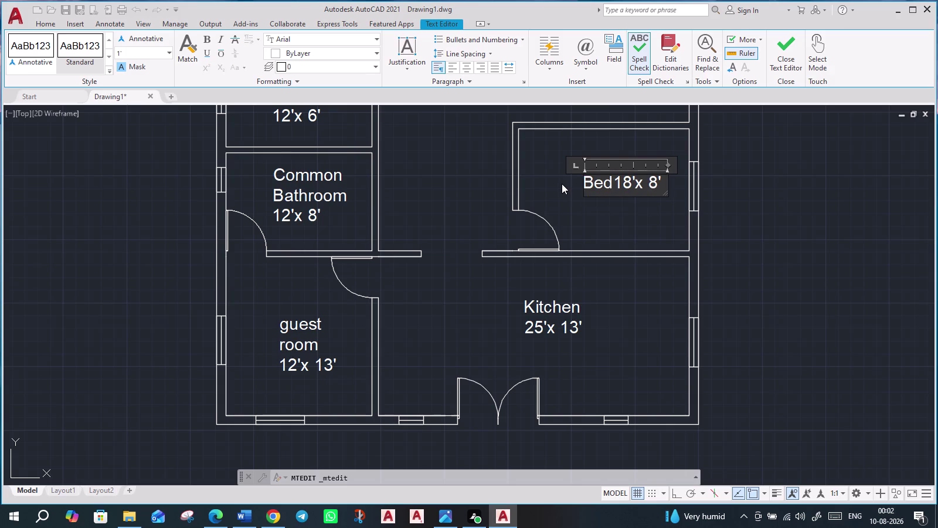
key(space)
text(room)
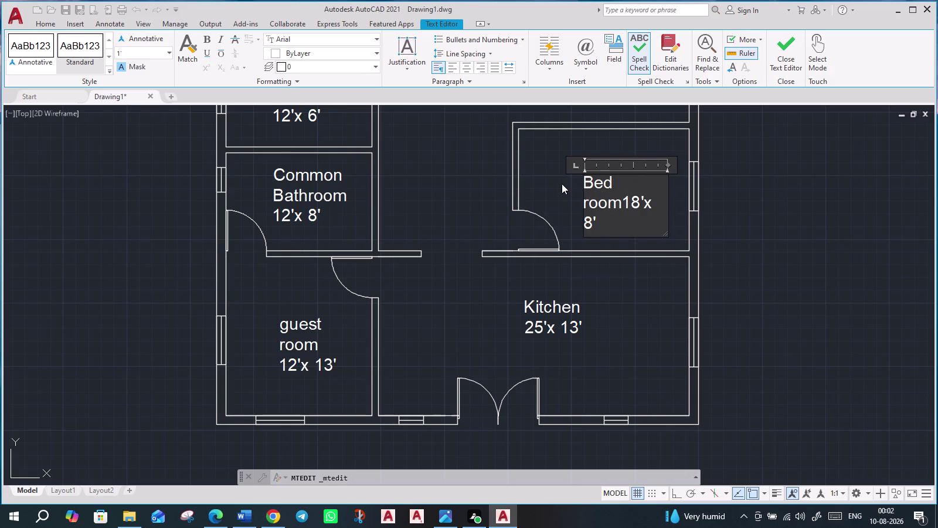
key(Return)
Change the Bed room size to 14'x 10' and close the editor.
key(Right)
key(Right)
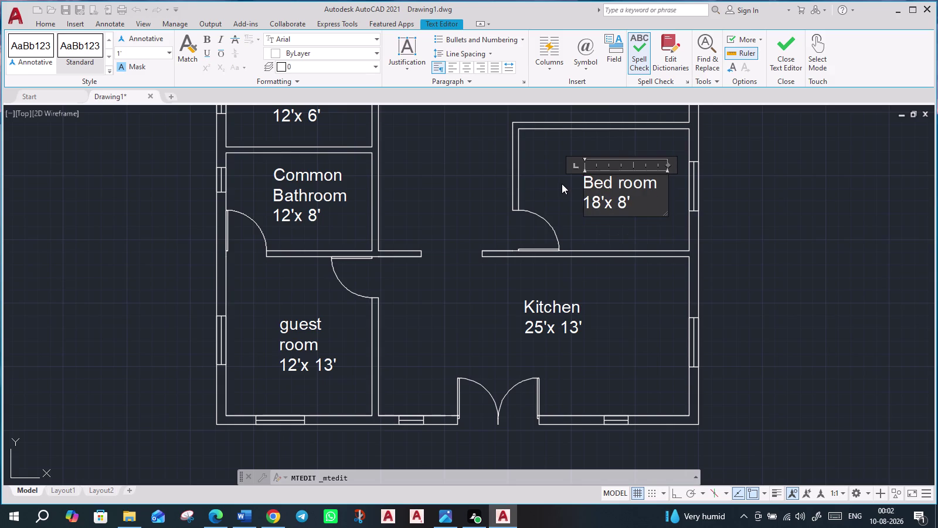
key(BackSpace)
key(4)
key(Right)
key(Right)
key(Right)
key(Right)
key(BackSpace)
text(10)
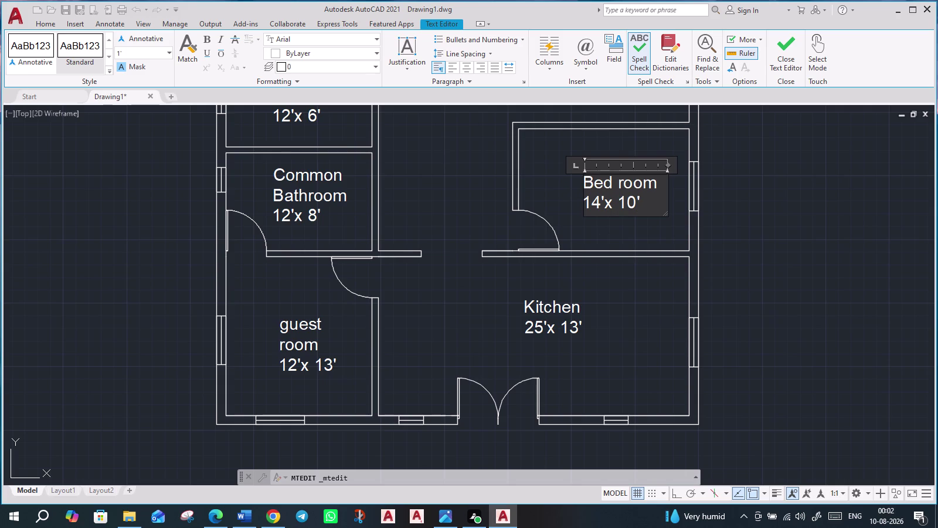
click(783, 57)
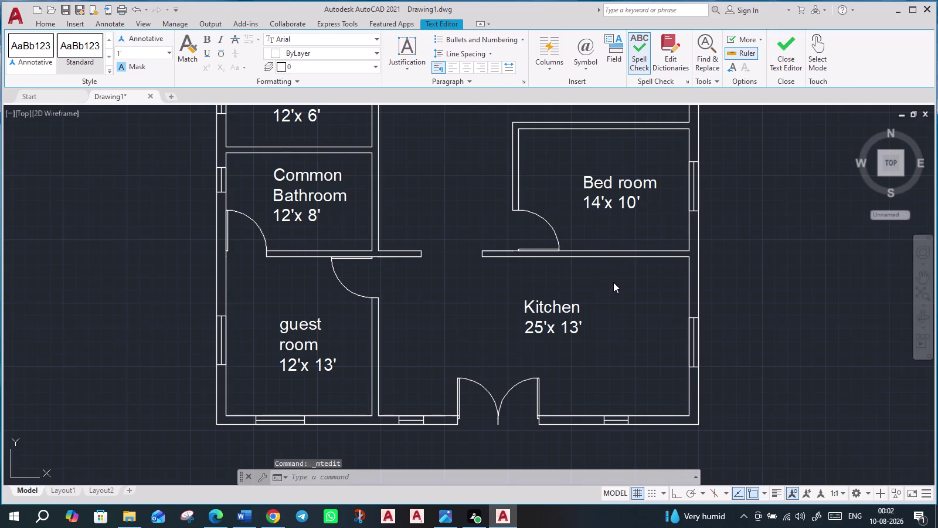
click(372, 36)
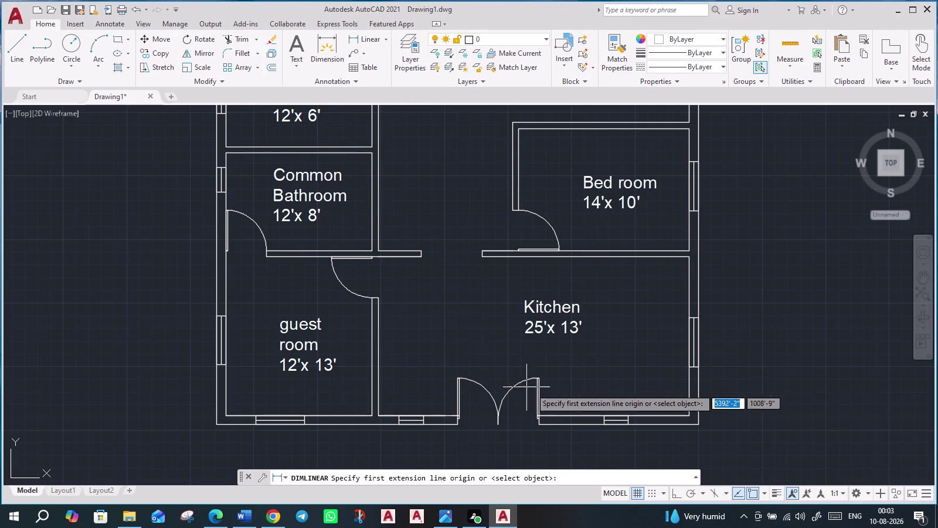
click(379, 414)
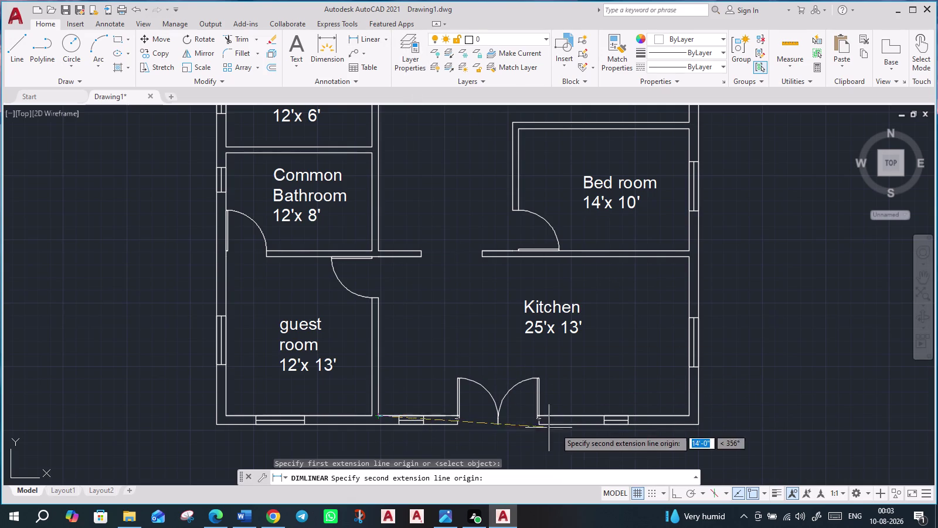
click(687, 415)
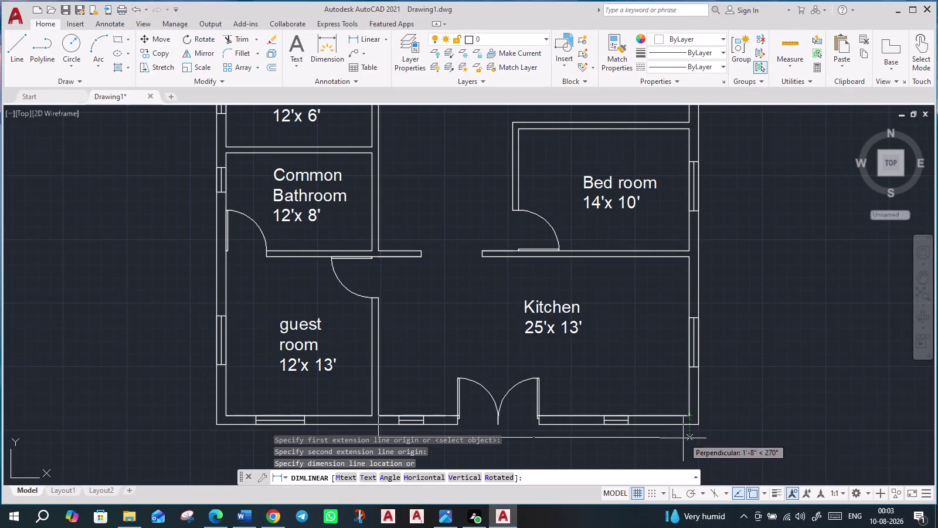
click(683, 441)
middle_drag(674, 437, 669, 383)
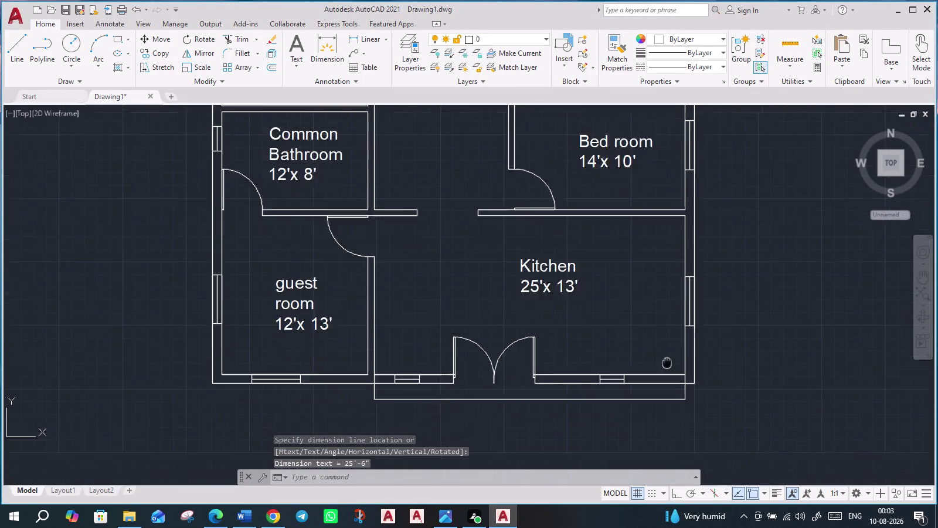
middle_drag(669, 383, 640, 234)
scroll(up, 3)
scroll(up, 3)
scroll(up, 3)
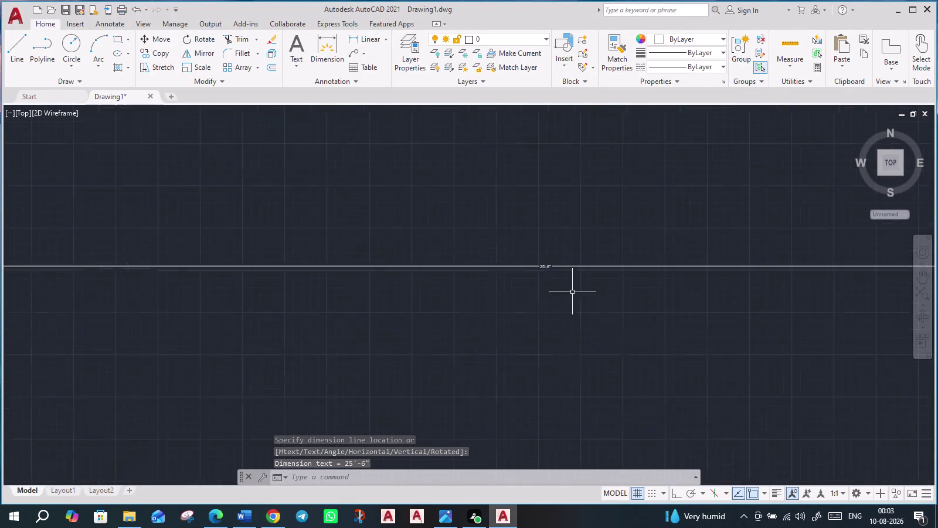
scroll(up, 3)
scroll(down, 3)
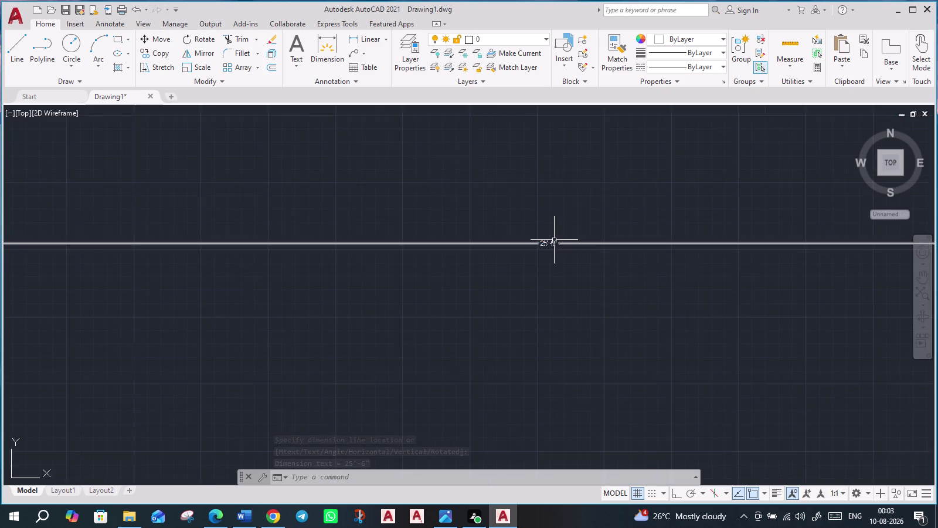
scroll(down, 3)
middle_drag(633, 290, 591, 451)
key(ctrl+z)
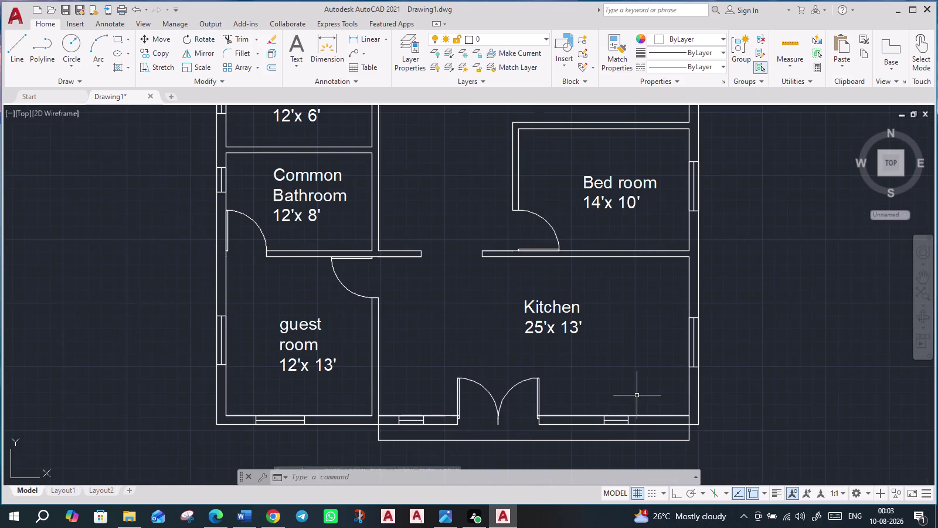
key(ctrl+z)
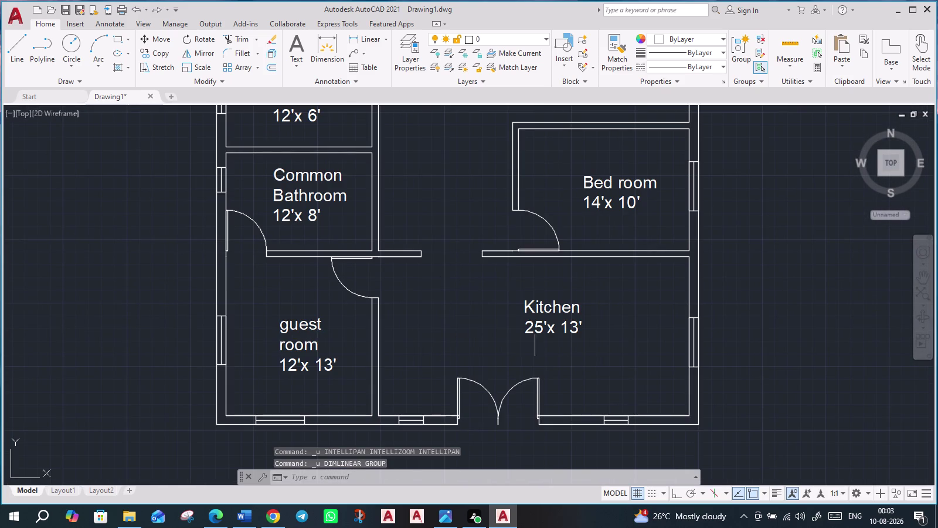
Open the lower Kitchen label's MText for editing.
scroll(up, 3)
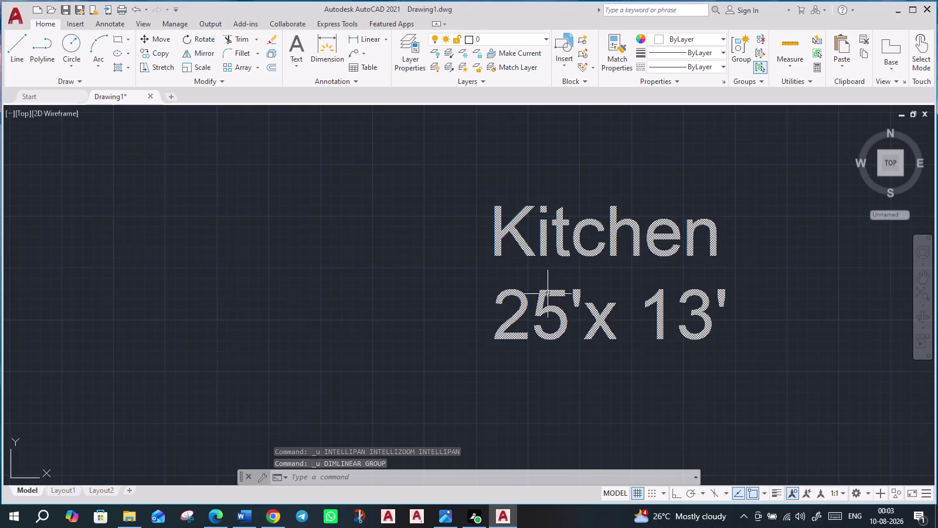
double_click(547, 294)
click(562, 298)
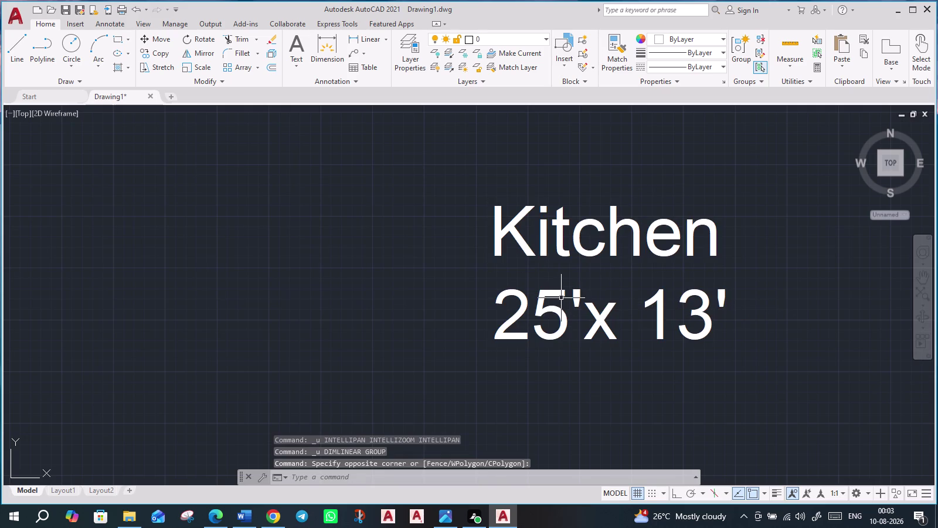
double_click(574, 250)
click(577, 242)
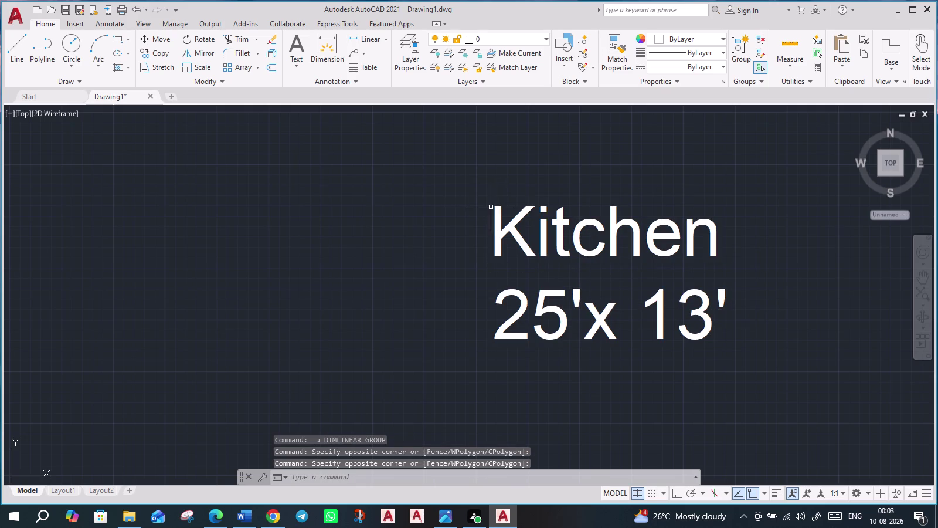
double_click(502, 207)
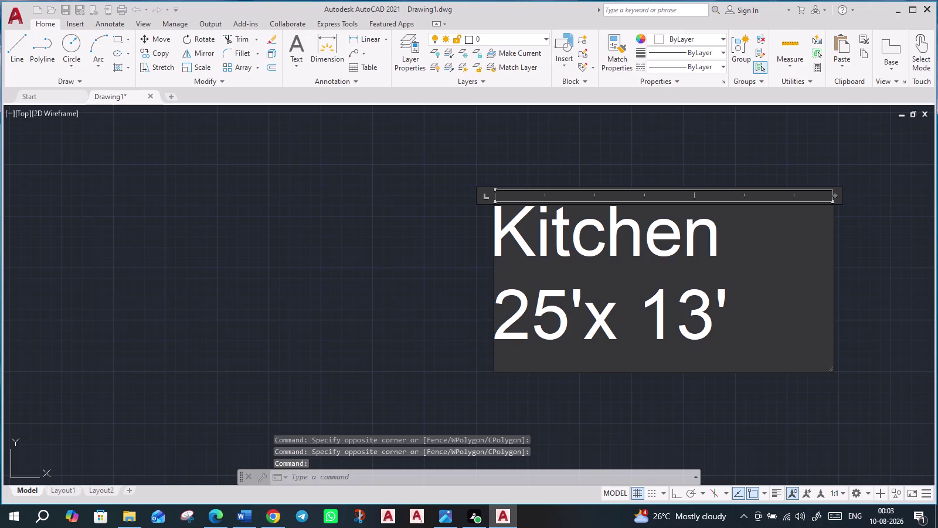
Insert 6" after 25' so the label reads Kitchen 25'6"x 13'.
click(584, 316)
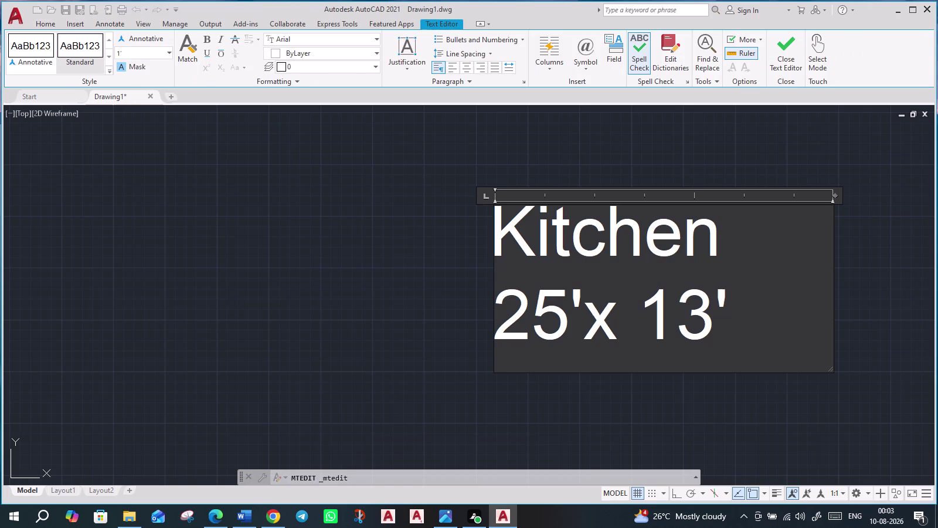
key(6)
scroll(down, 3)
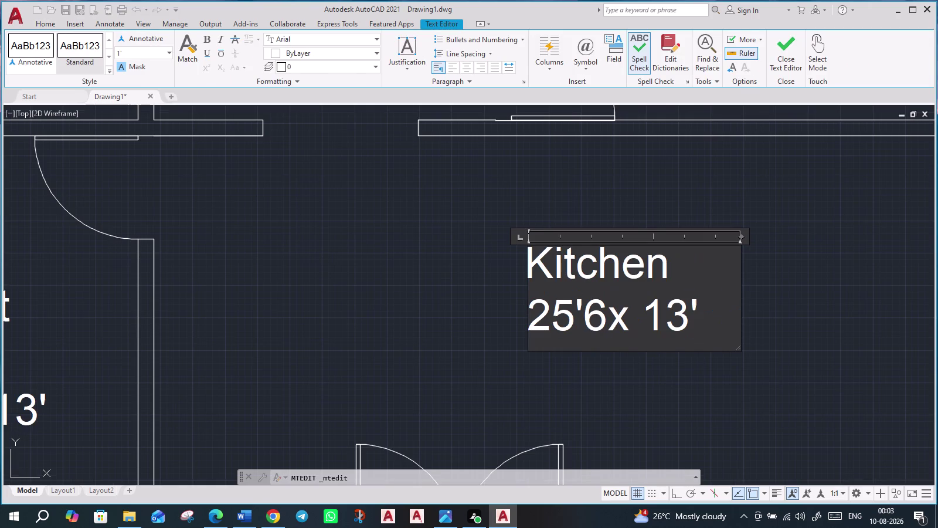
key(shift+quotedbl)
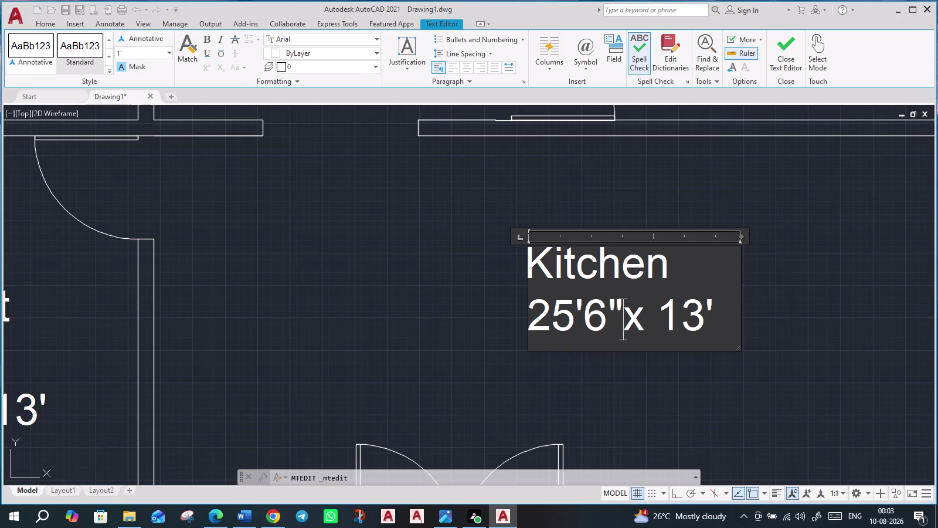
scroll(down, 3)
click(659, 228)
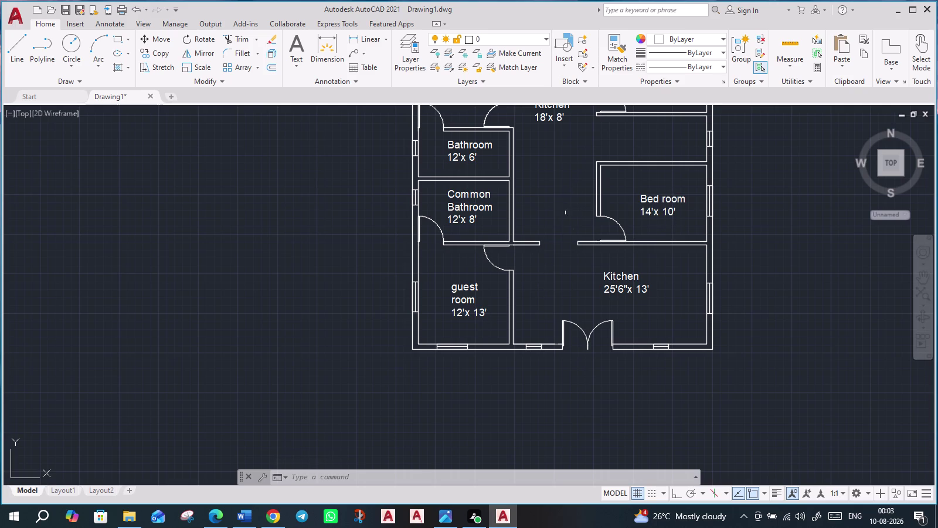
click(623, 274)
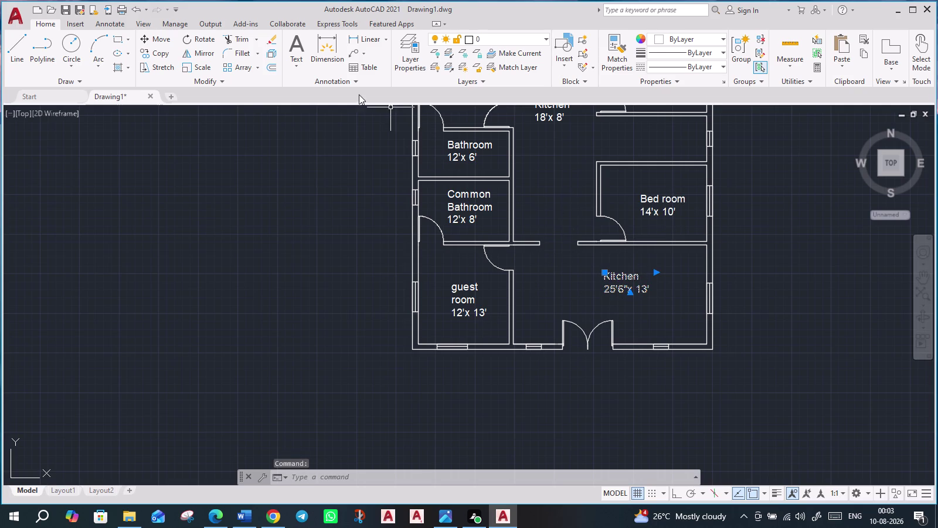
Copy the Kitchen label with CO to the wall opening's end.
text(co)
key(Return)
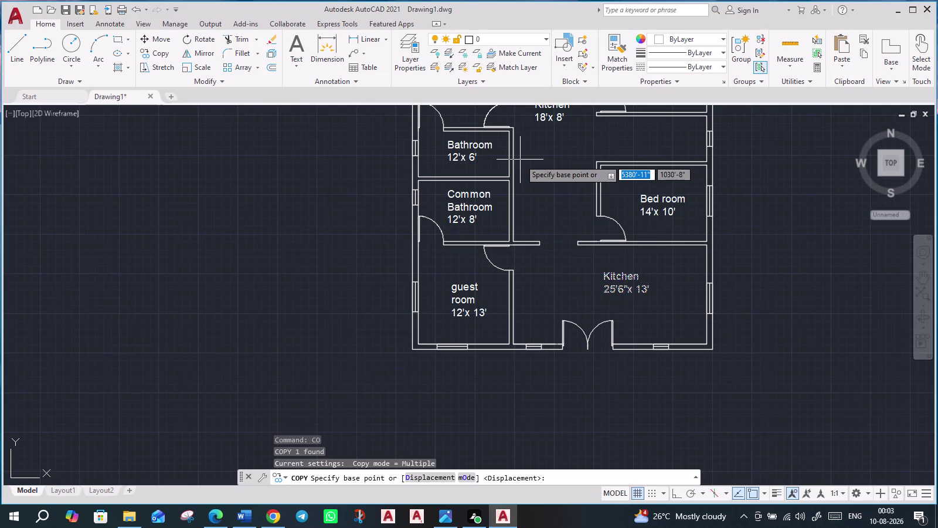
click(606, 276)
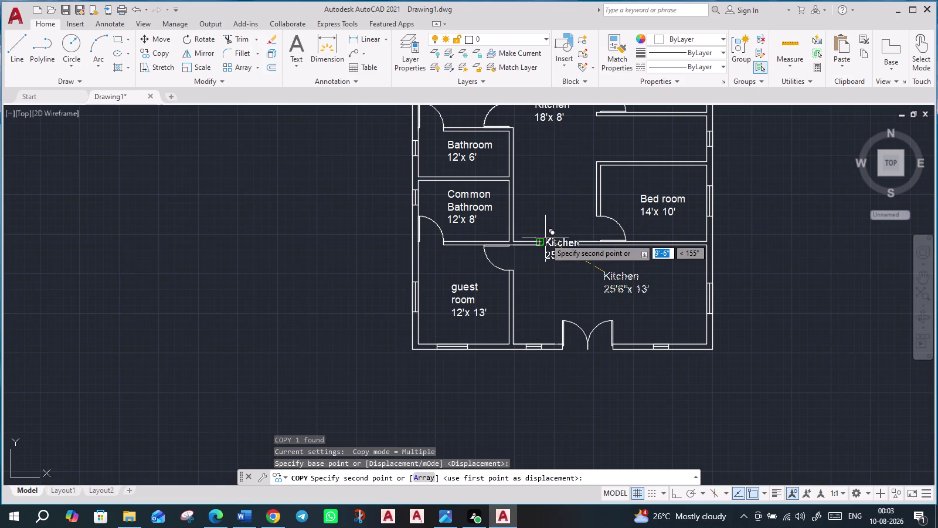
click(544, 239)
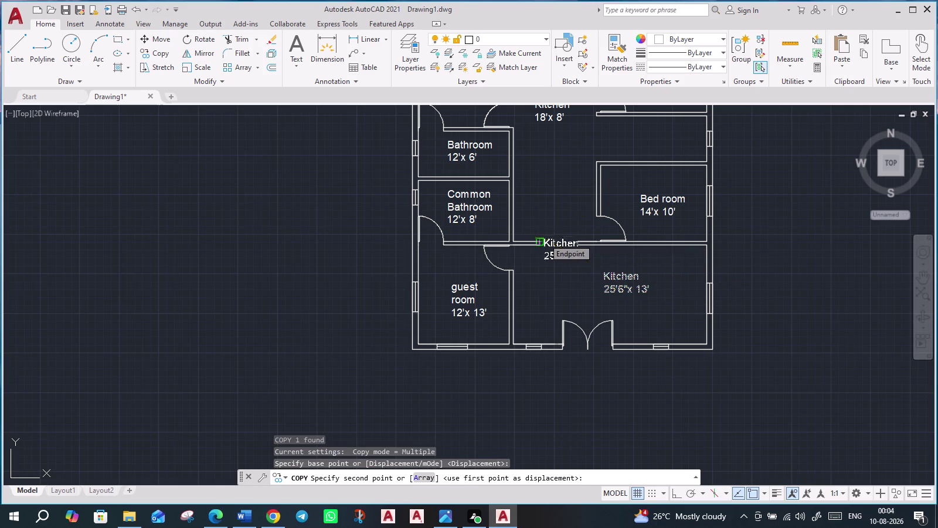
key(Escape)
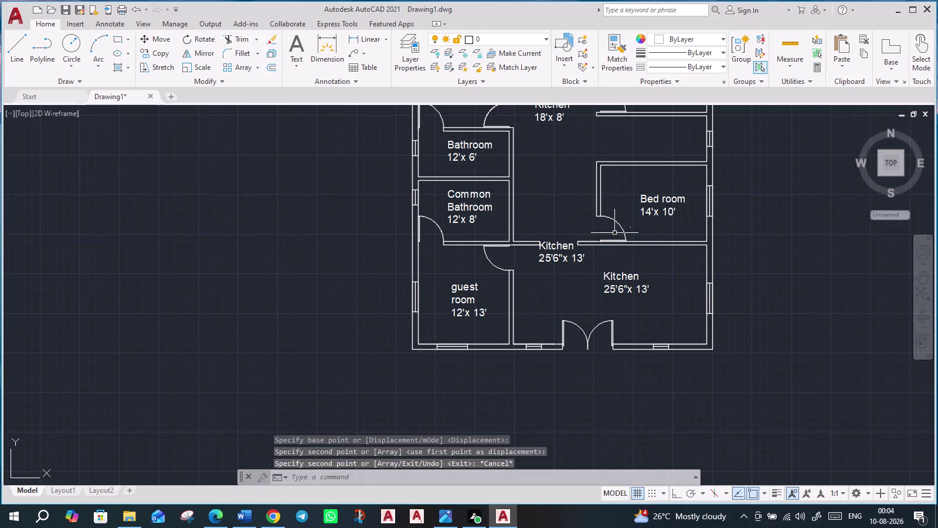
Replace the copied label's text with 5' Arch.
double_click(556, 249)
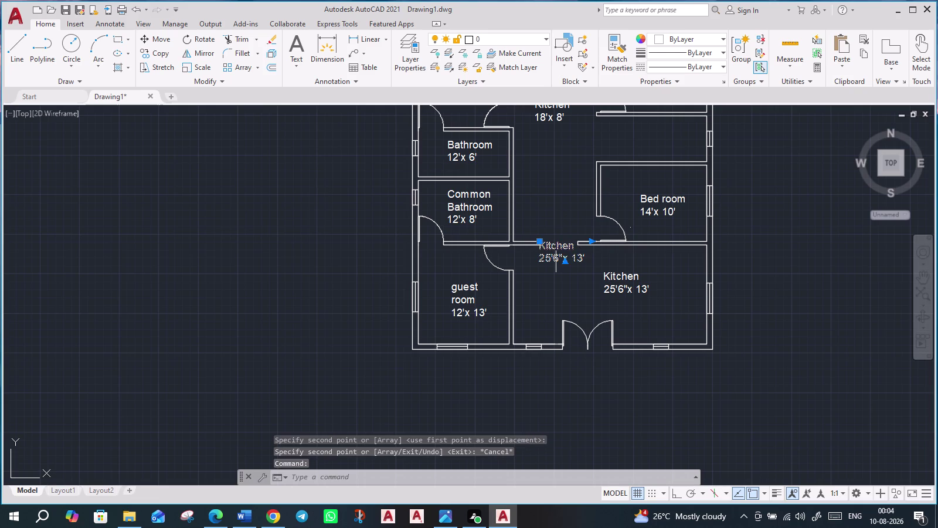
drag(585, 260, 543, 245)
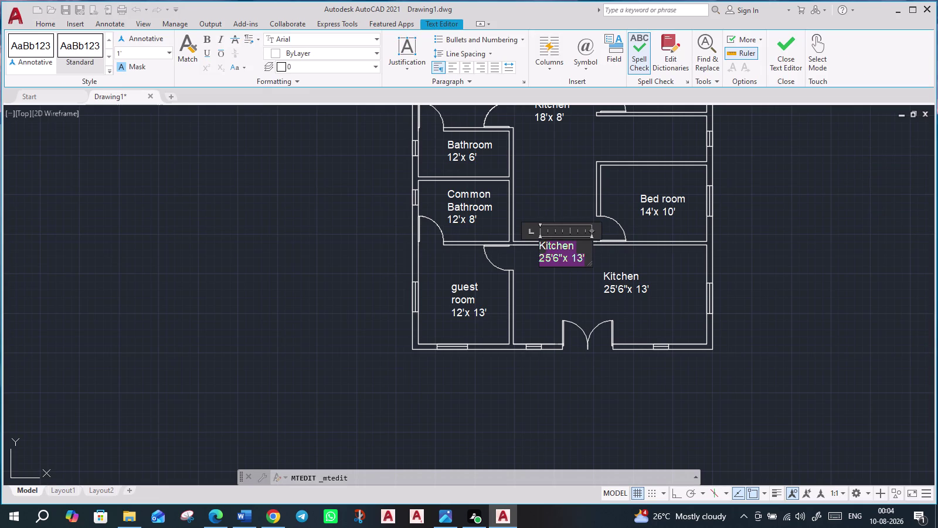
drag(544, 245, 540, 245)
text(5)
text(')
key(space)
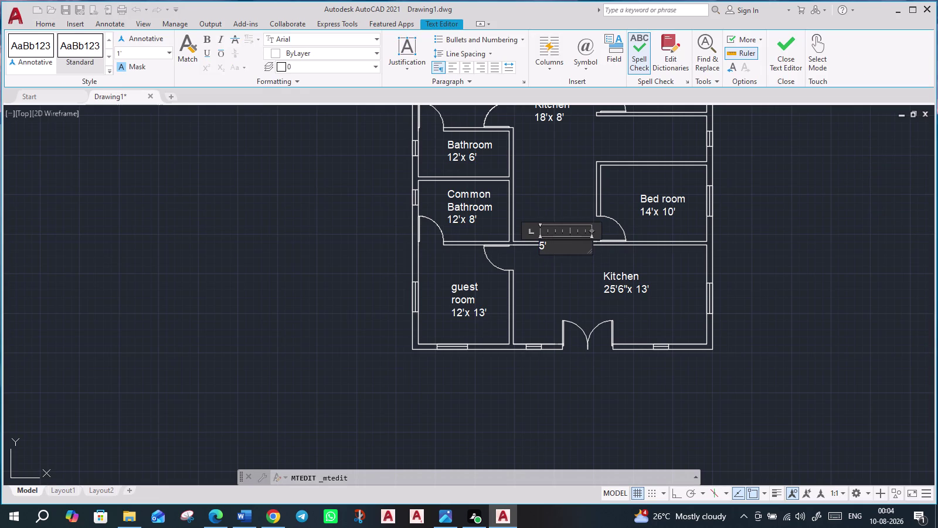
text(Atr)
key(BackSpace)
key(BackSpace)
text(rc)
text(h)
click(787, 50)
Grip-move the 5' Arch label into the wall opening.
scroll(up, 3)
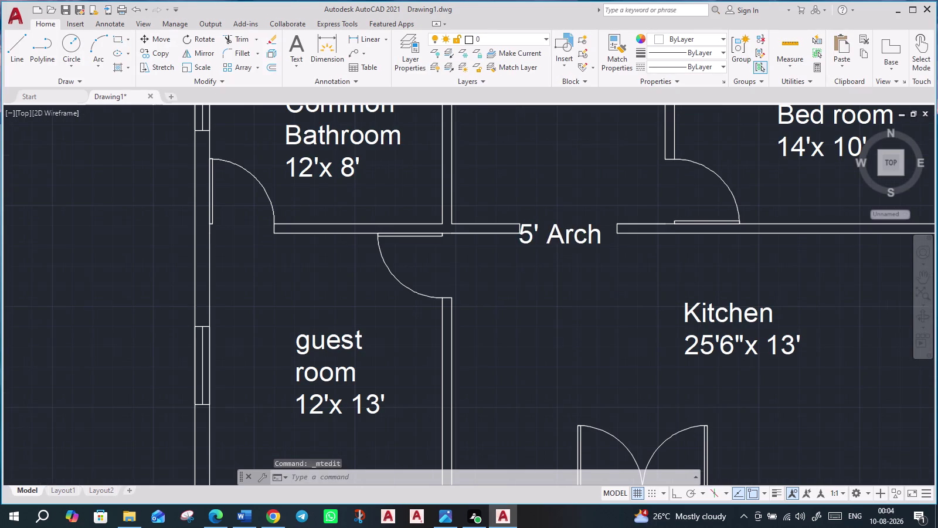
click(565, 233)
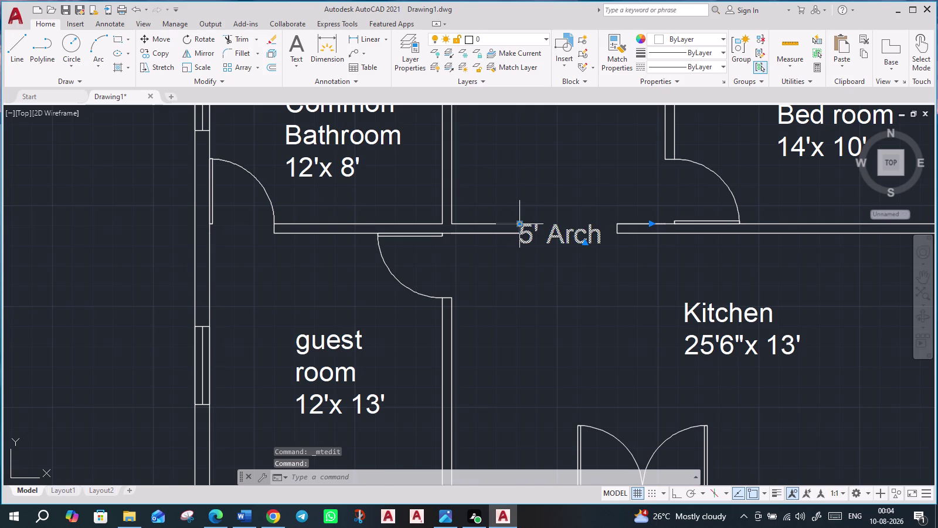
click(521, 223)
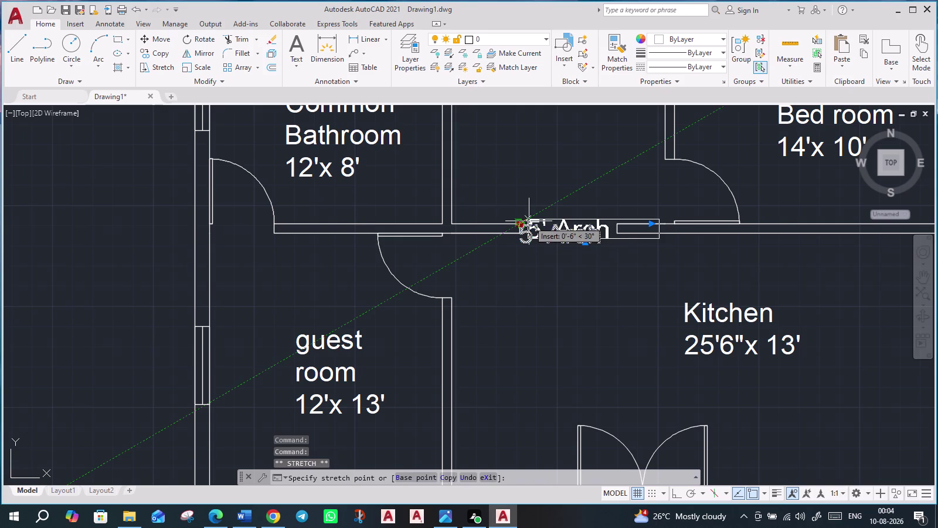
click(529, 221)
Pan to the upper rooms, clear the selection, and open the central Kitchen 18'x 8' MText.
scroll(down, 3)
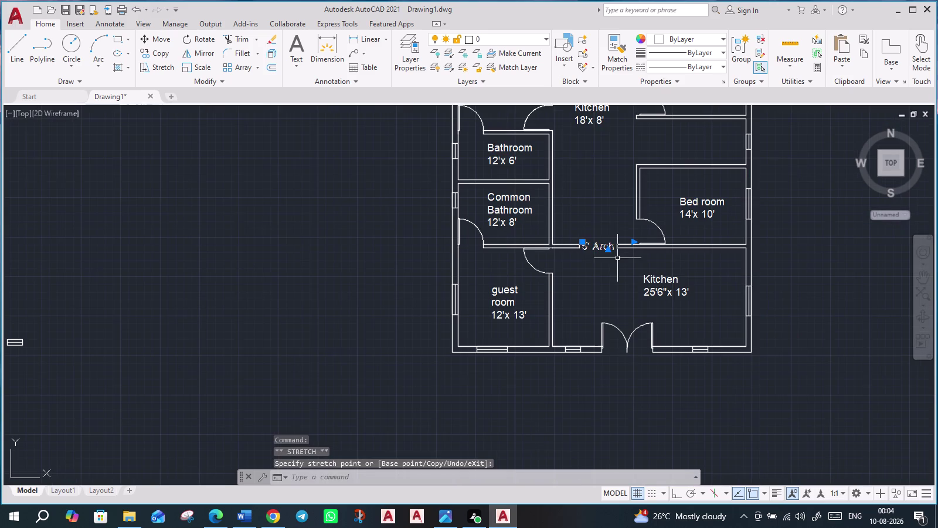
middle_drag(721, 253, 674, 393)
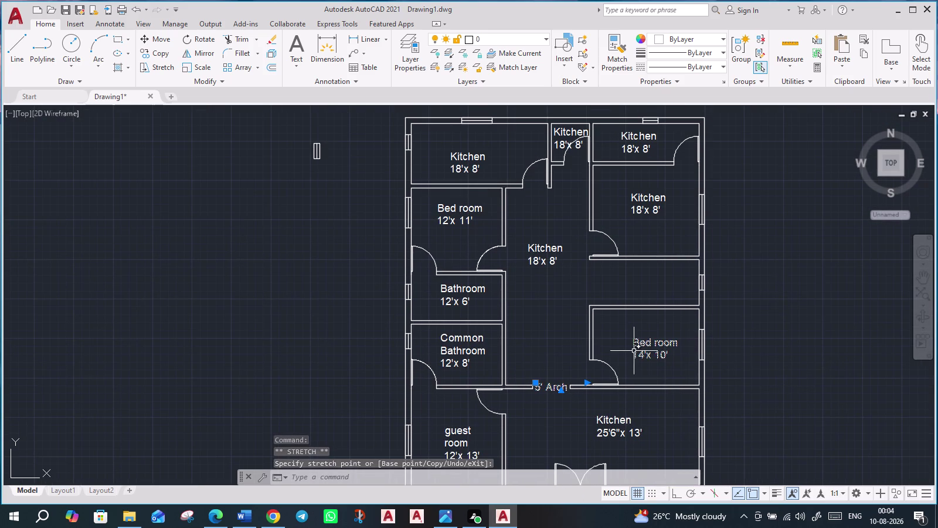
double_click(546, 246)
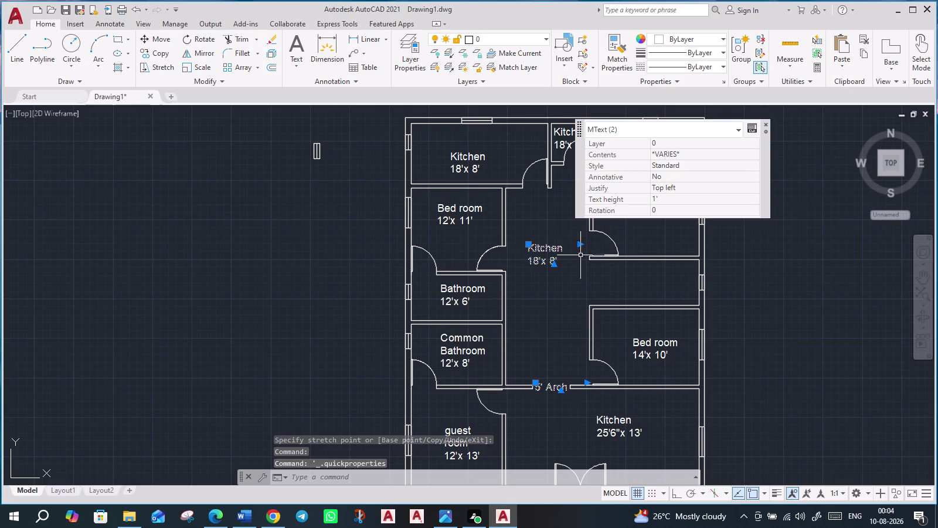
double_click(544, 245)
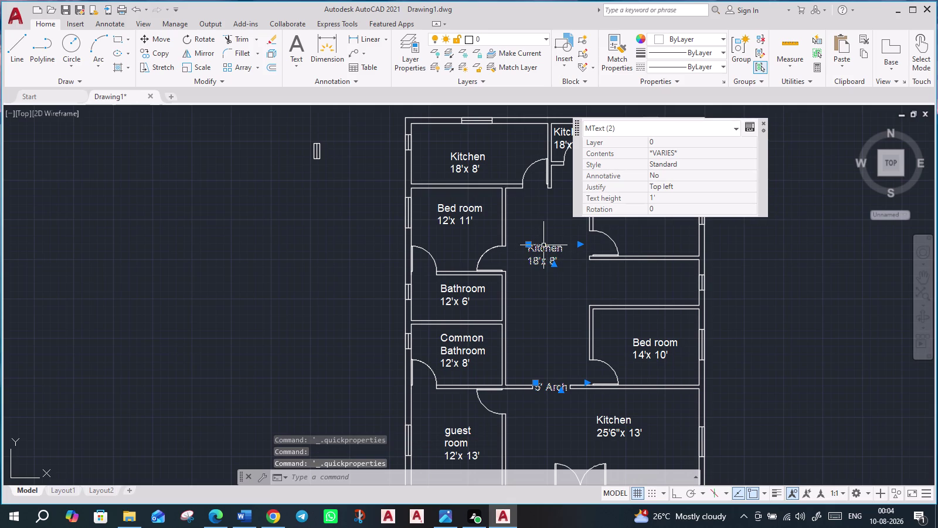
double_click(543, 250)
triple_click(542, 250)
triple_click(542, 249)
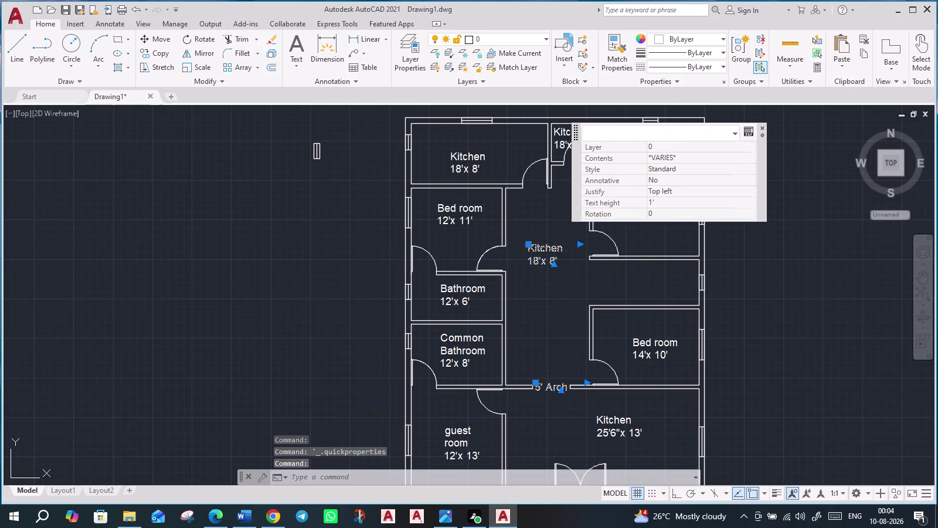
triple_click(542, 250)
triple_click(543, 250)
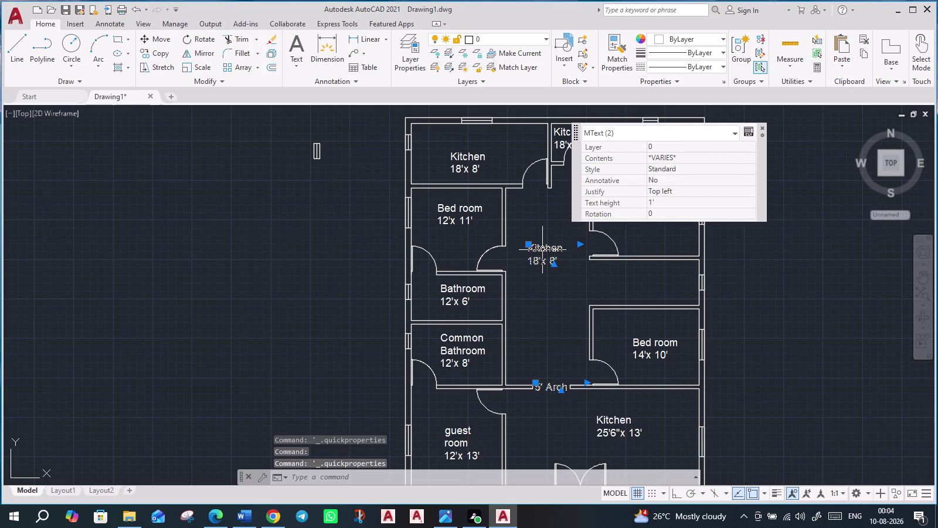
key(Escape)
double_click(542, 250)
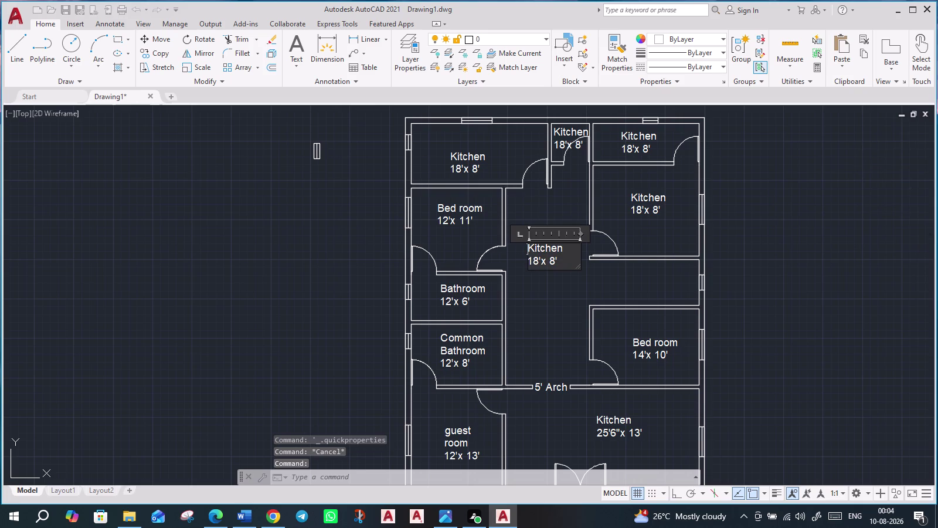
Replace the central label's text with Passage and close the editor.
drag(561, 259, 506, 244)
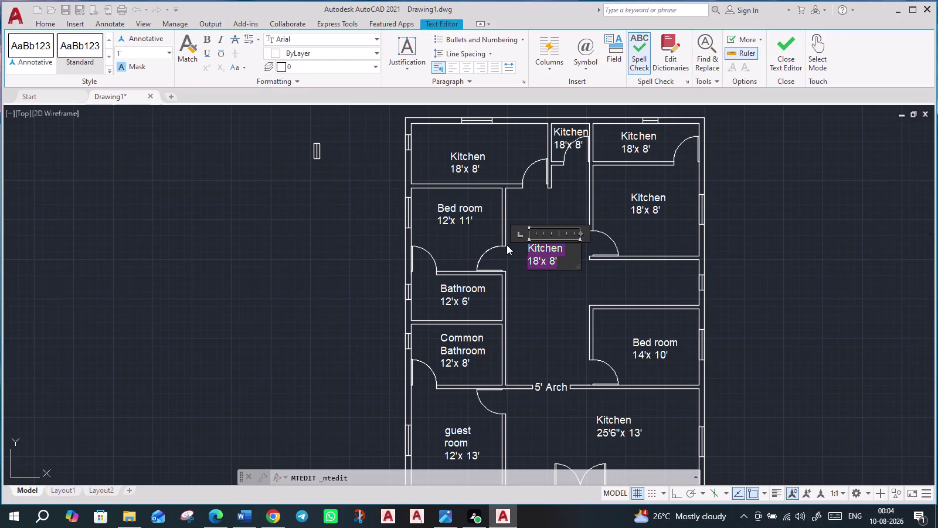
key(shift+p)
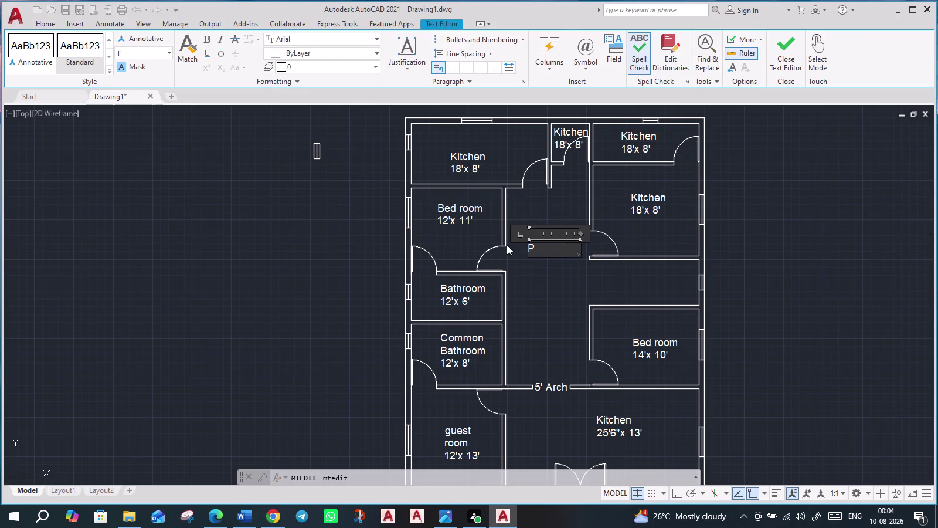
key(a)
text(ssa)
key(g)
key(e)
click(777, 58)
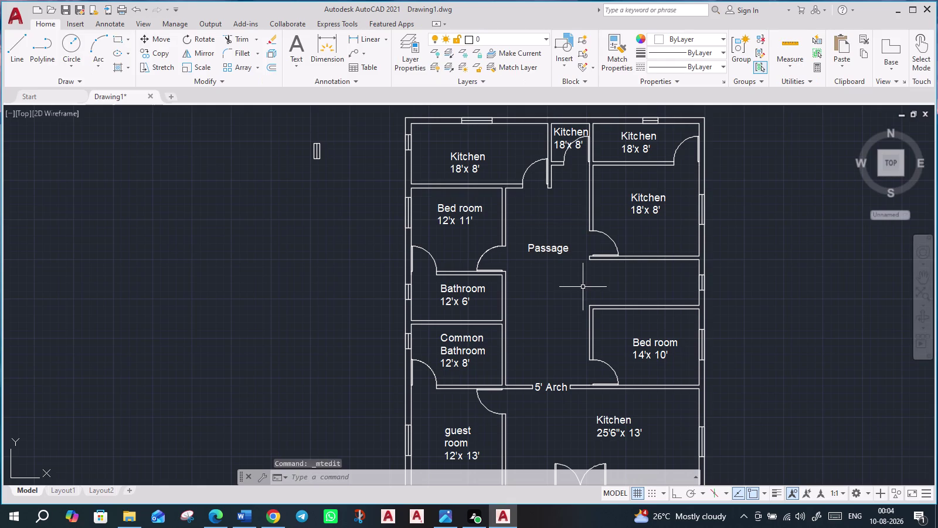
middle_drag(612, 252, 433, 390)
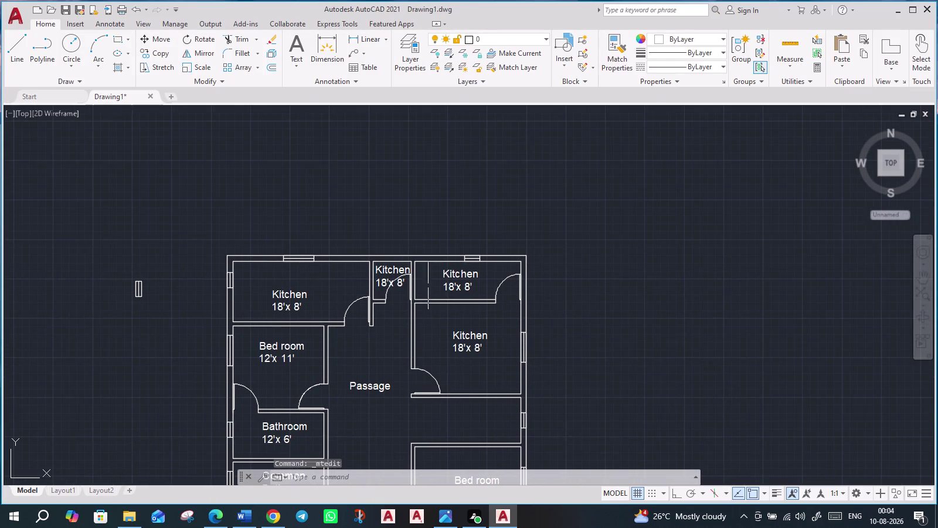
Open the small top room's label and replace Kitchen with Utility.
scroll(up, 3)
scroll(up, 3)
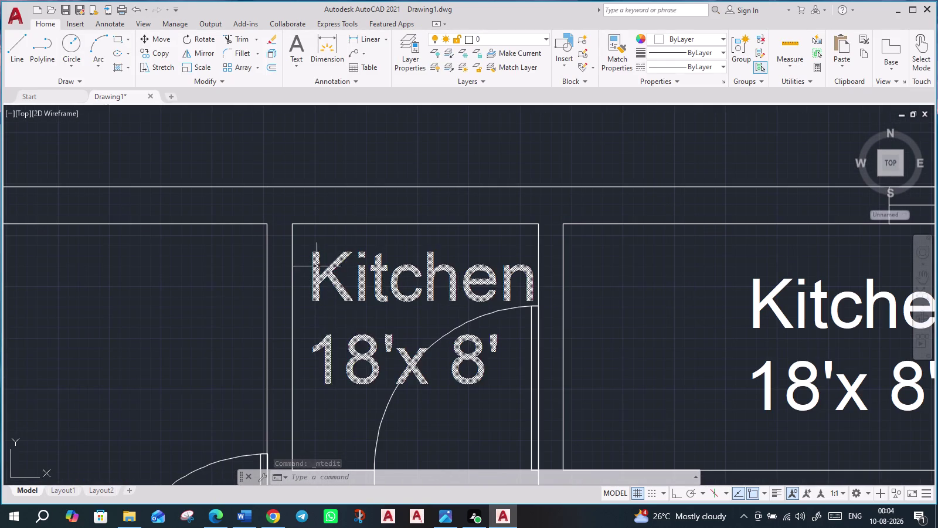
double_click(316, 266)
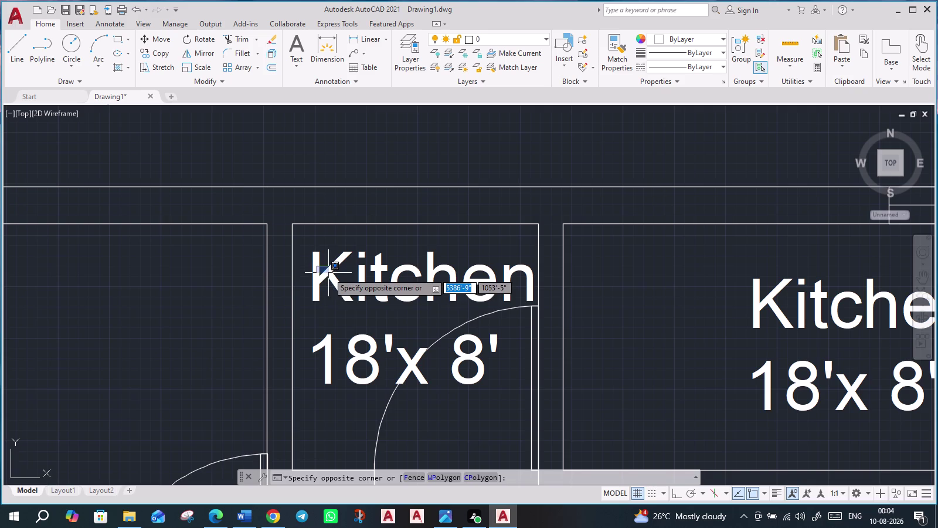
click(328, 272)
double_click(316, 257)
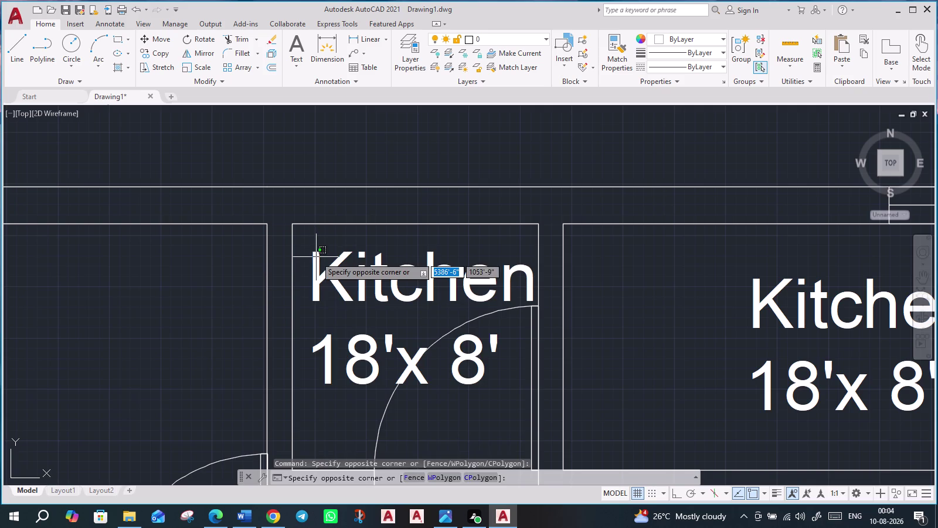
click(316, 252)
double_click(314, 254)
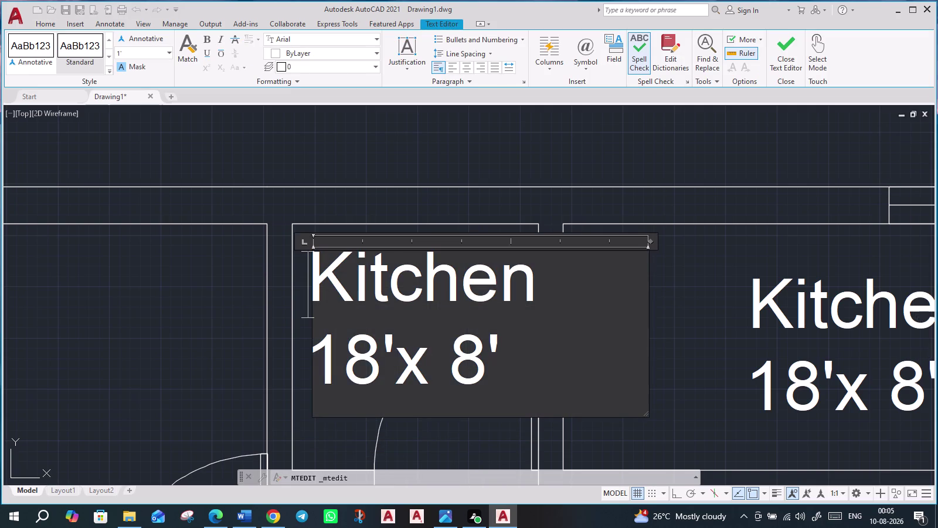
drag(540, 296, 308, 284)
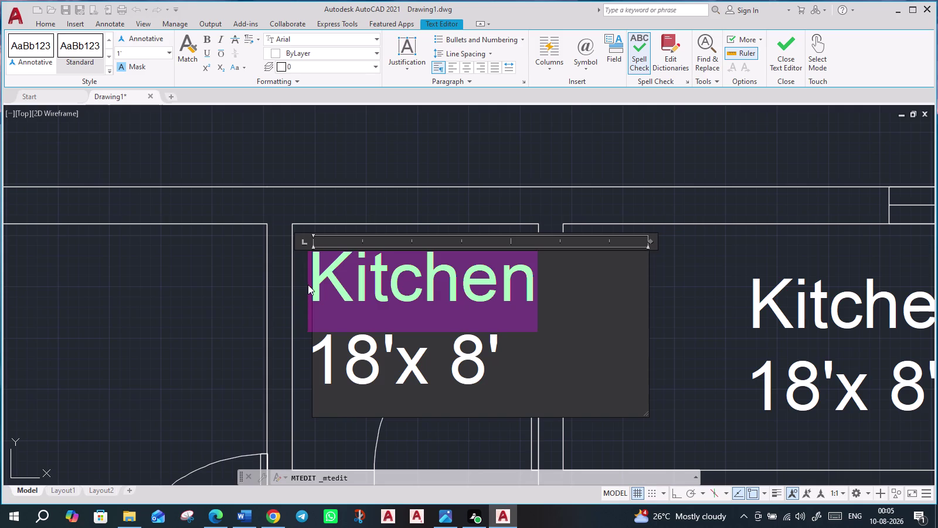
text(Ut)
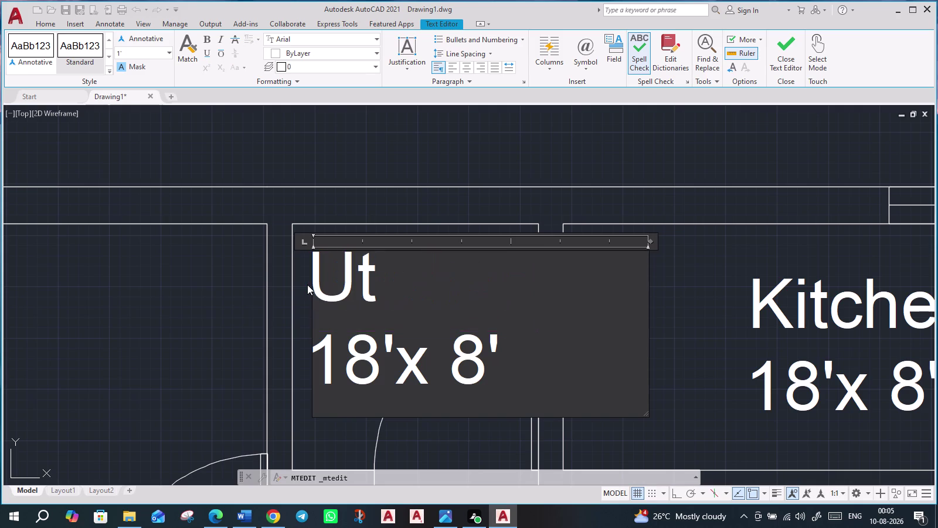
text(ility)
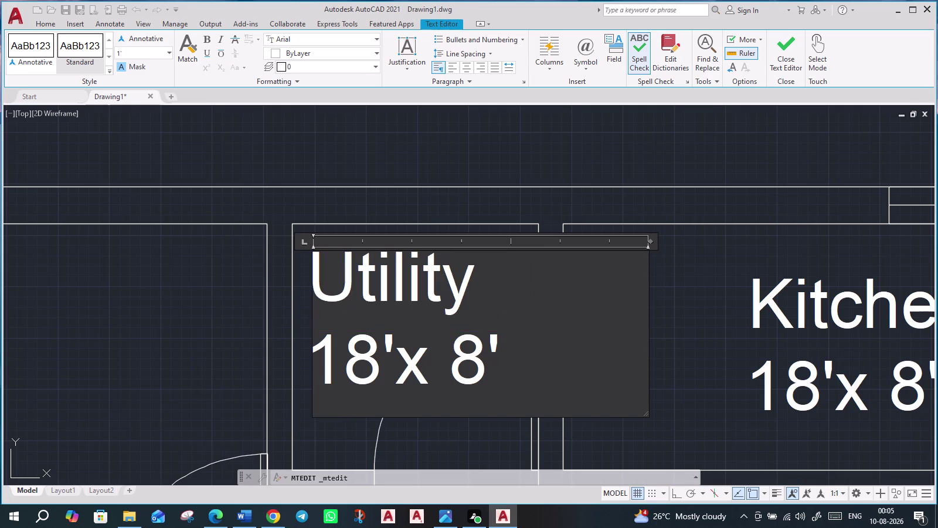
Change the size to 5'x 6' on its own line and close the editor.
click(380, 371)
key(BackSpace)
key(BackSpace)
key(BackSpace)
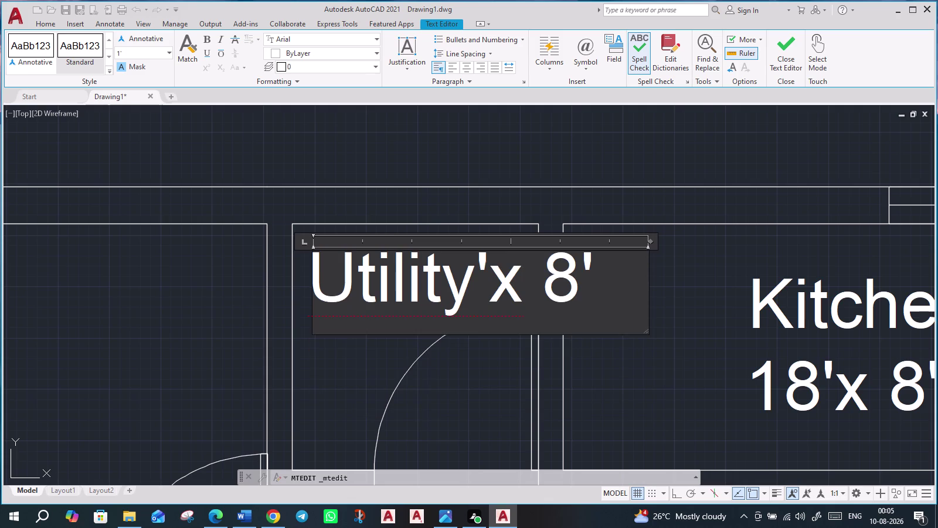
click(475, 287)
key(space)
text(5)
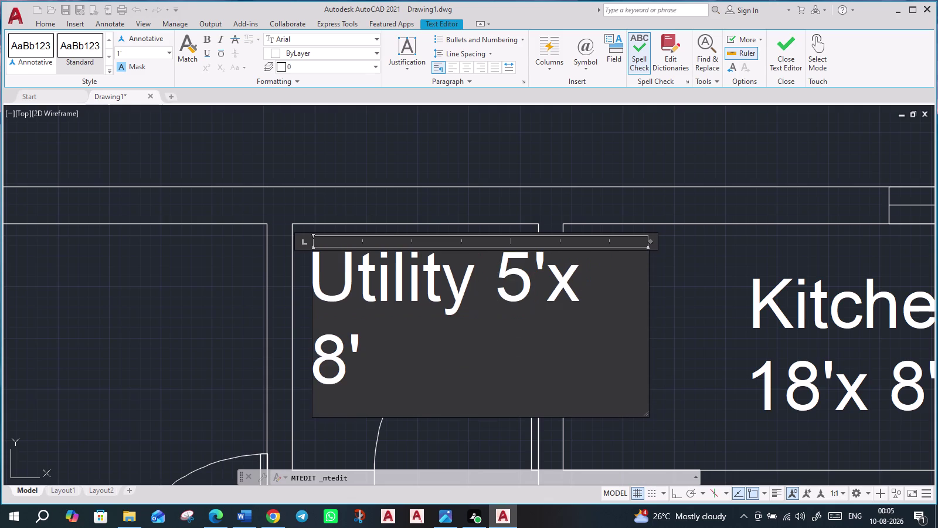
click(492, 281)
key(Return)
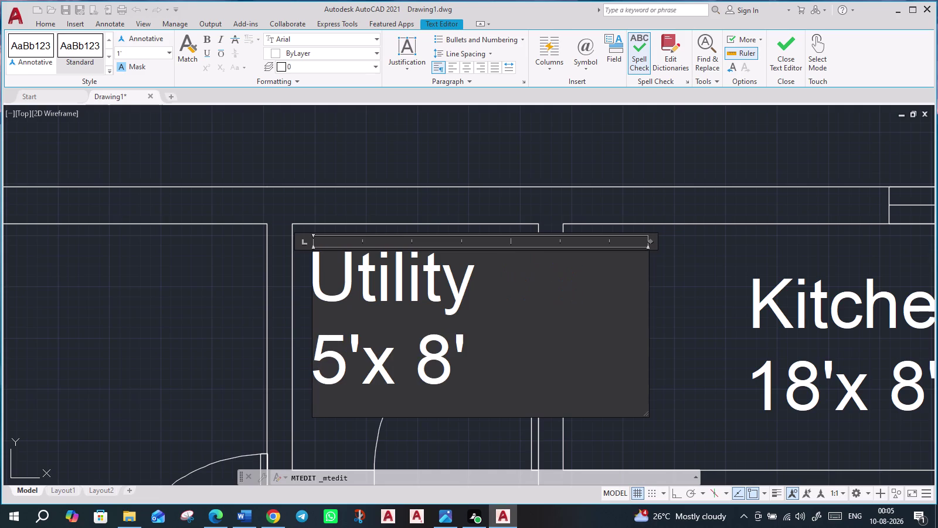
click(459, 350)
key(BackSpace)
key(6)
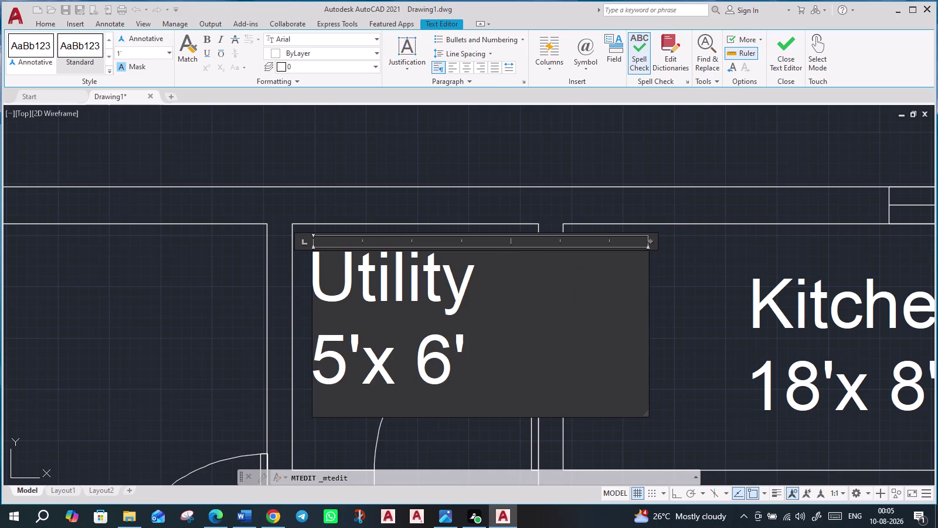
click(783, 56)
scroll(down, 3)
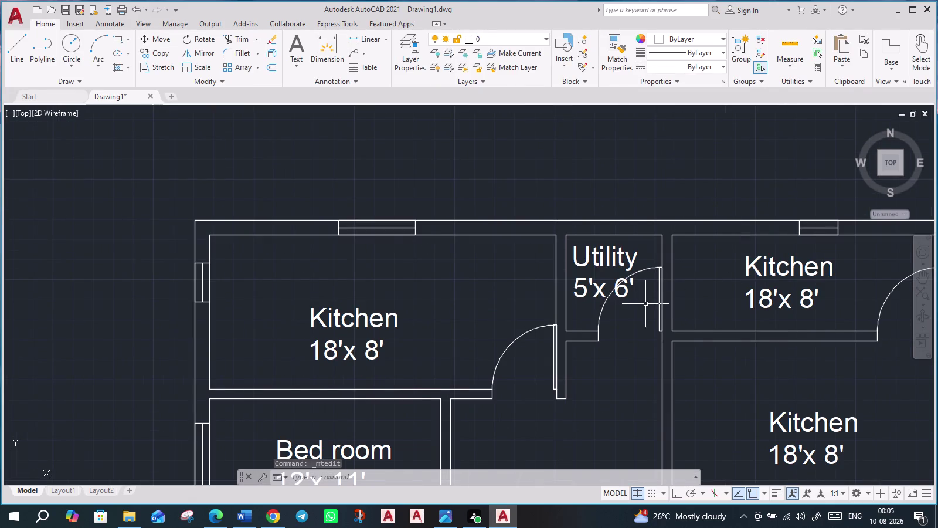
Open the top-right room's label and change 18'x 8' to 14'x 5'.
scroll(down, 3)
middle_drag(707, 340, 590, 301)
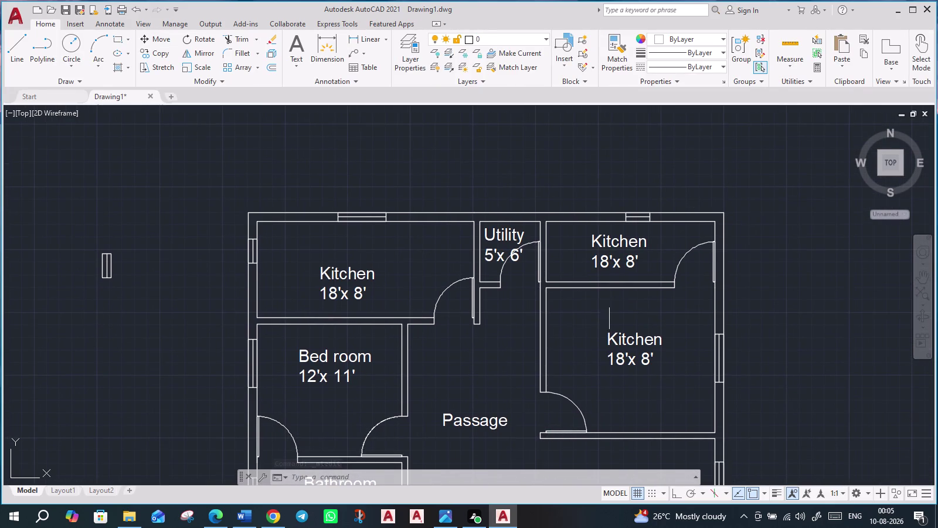
double_click(623, 241)
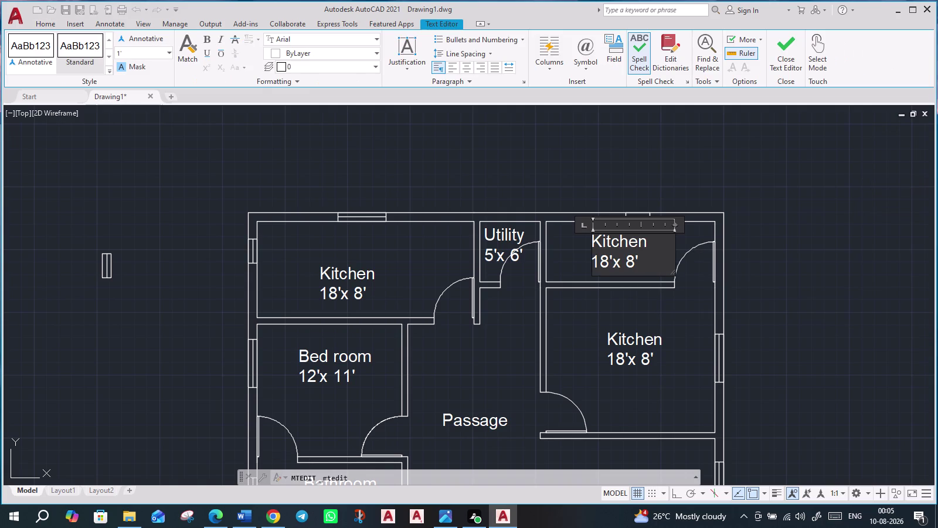
click(609, 263)
key(BackSpace)
key(4)
click(632, 260)
key(BackSpace)
key(5)
Replace Kitchen with Bathroom and put 14'x 5' on its own line.
drag(653, 238, 609, 241)
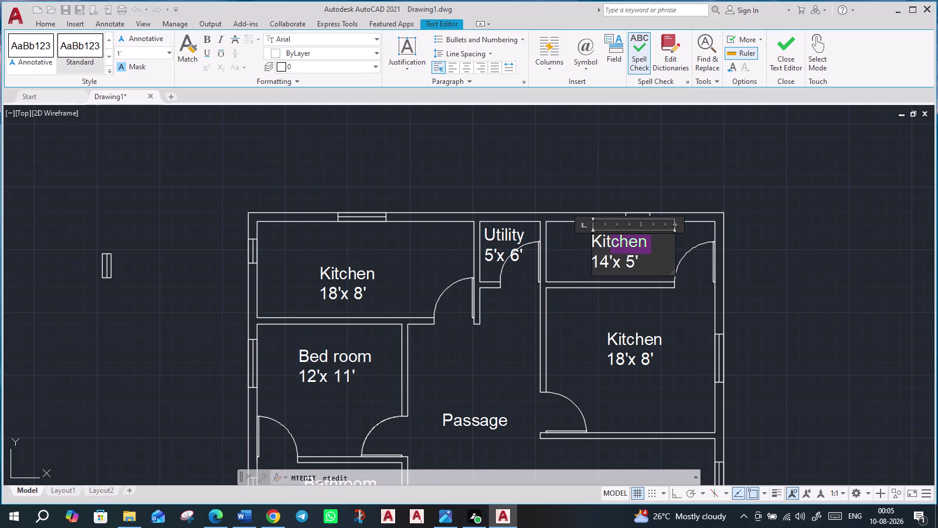
drag(609, 241, 588, 238)
text(Ba)
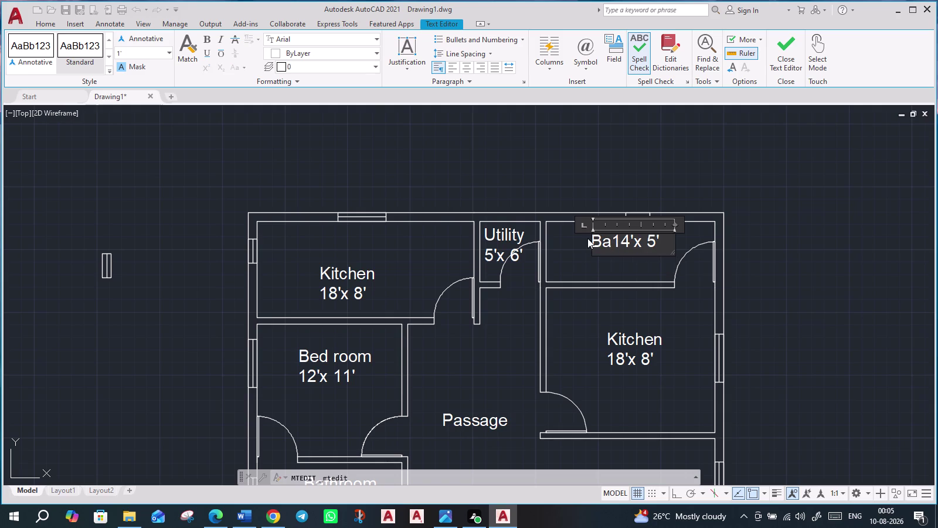
text(throom)
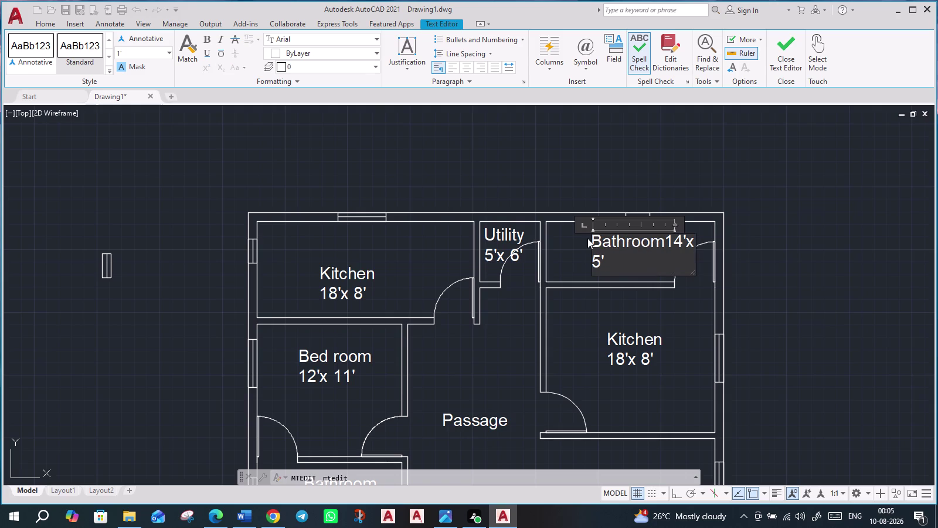
key(Return)
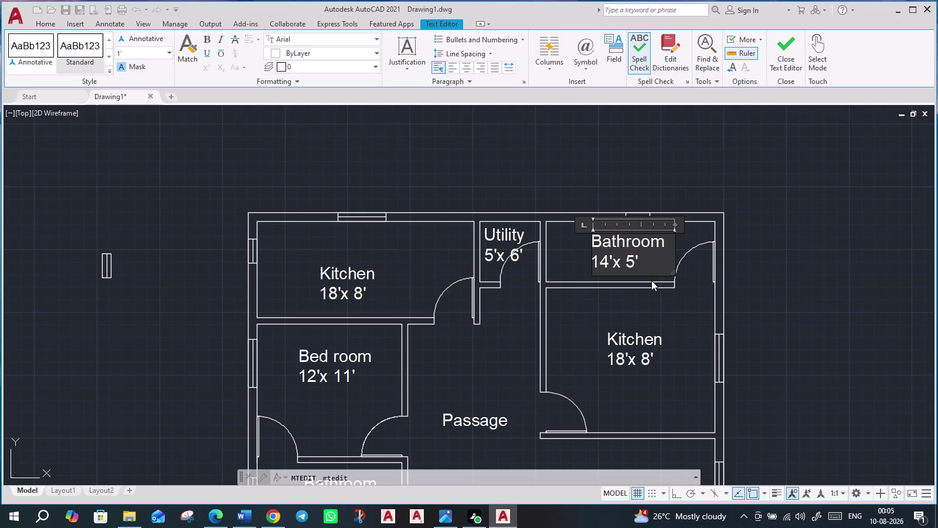
middle_drag(661, 390, 633, 332)
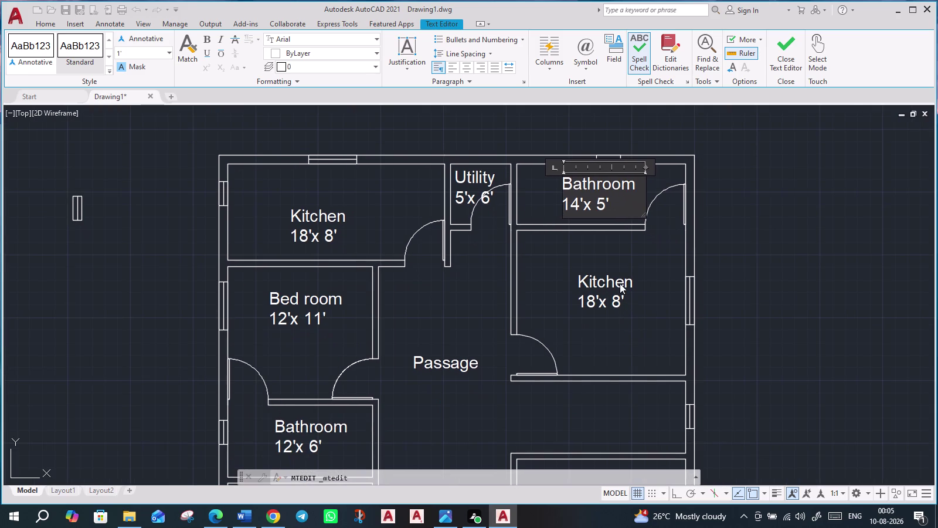
Rename the label below the bathroom to Bed room, with the size on its own line.
click(619, 280)
double_click(622, 280)
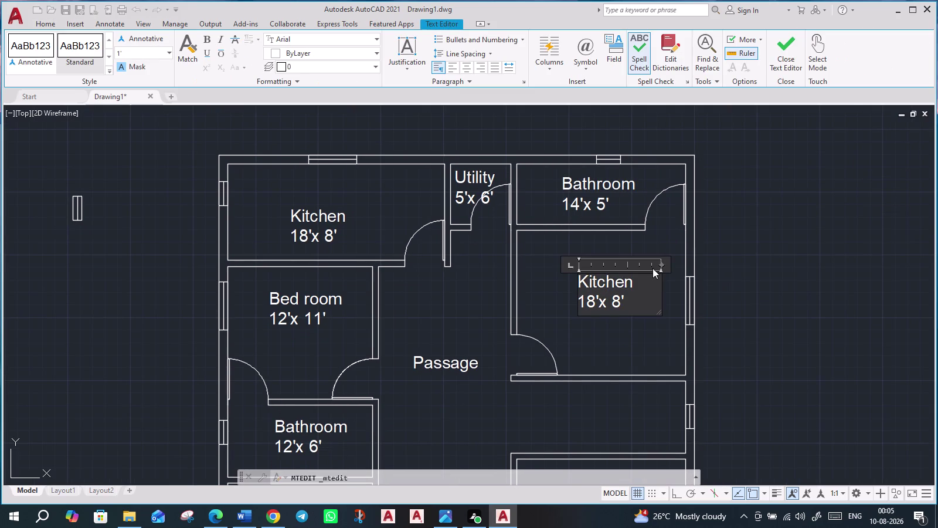
drag(641, 282, 515, 275)
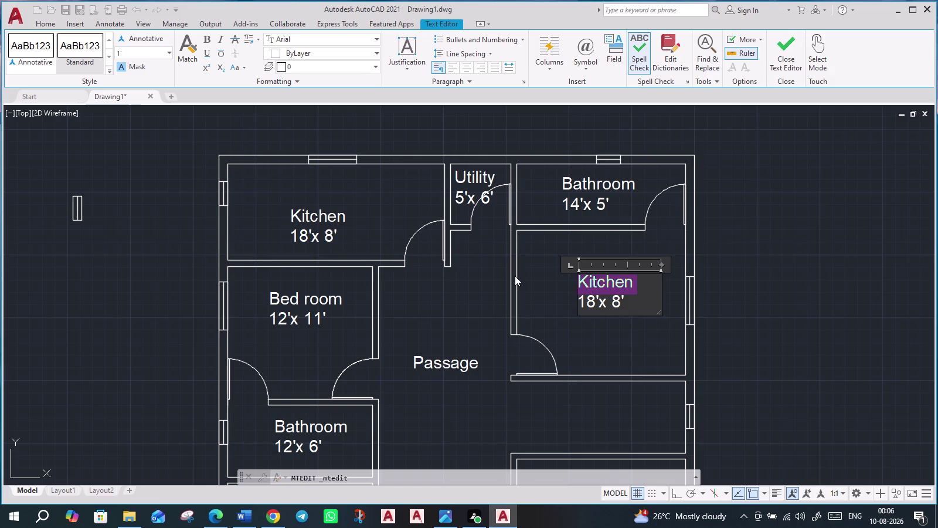
text(Bedroo)
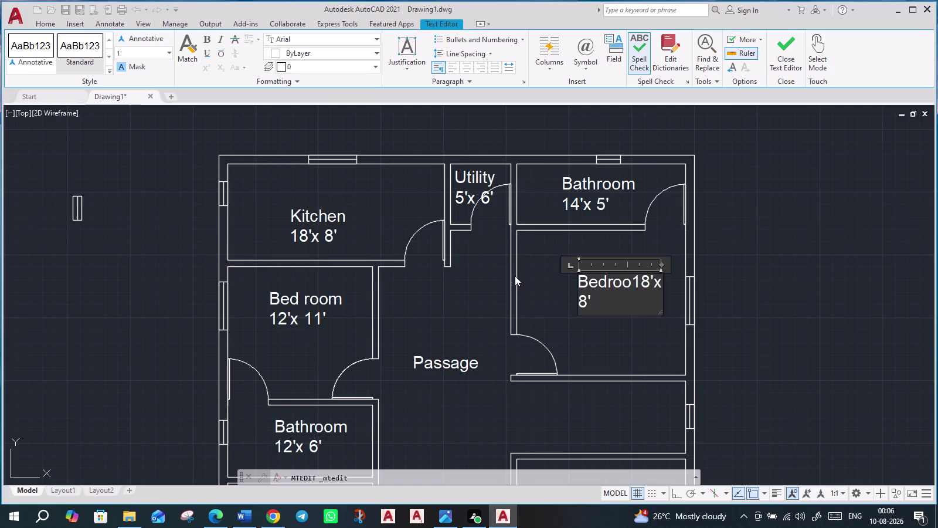
key(m)
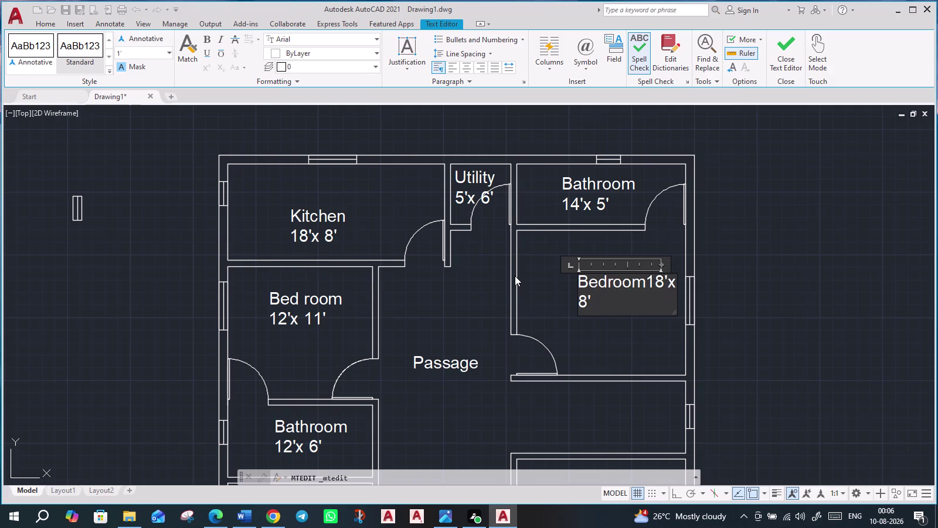
click(611, 285)
key(Left)
key(space)
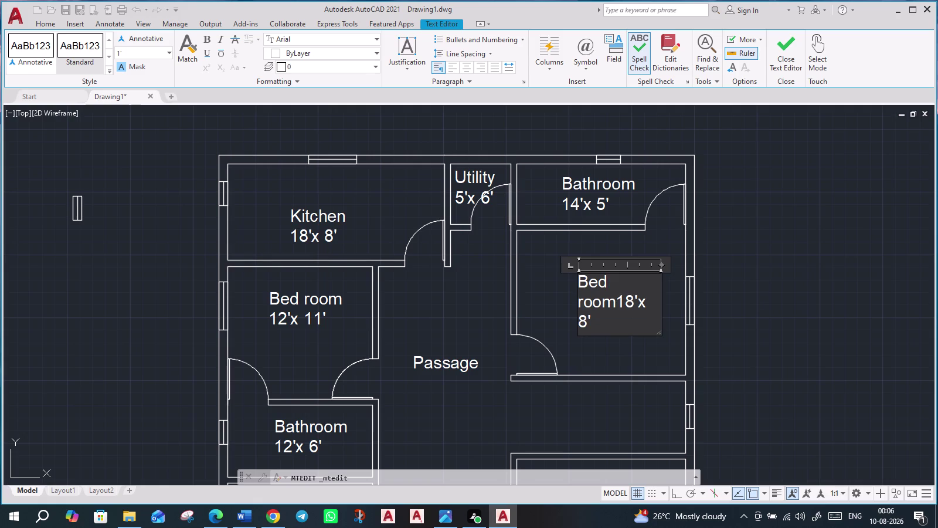
click(621, 305)
key(Return)
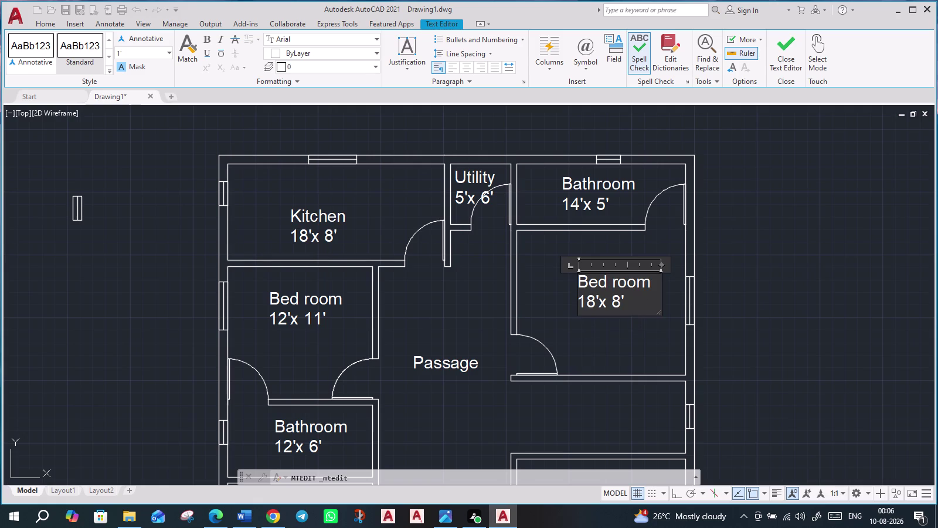
Change the Bed room size to 14'x 12' and close the editor.
click(620, 301)
key(BackSpace)
text(12)
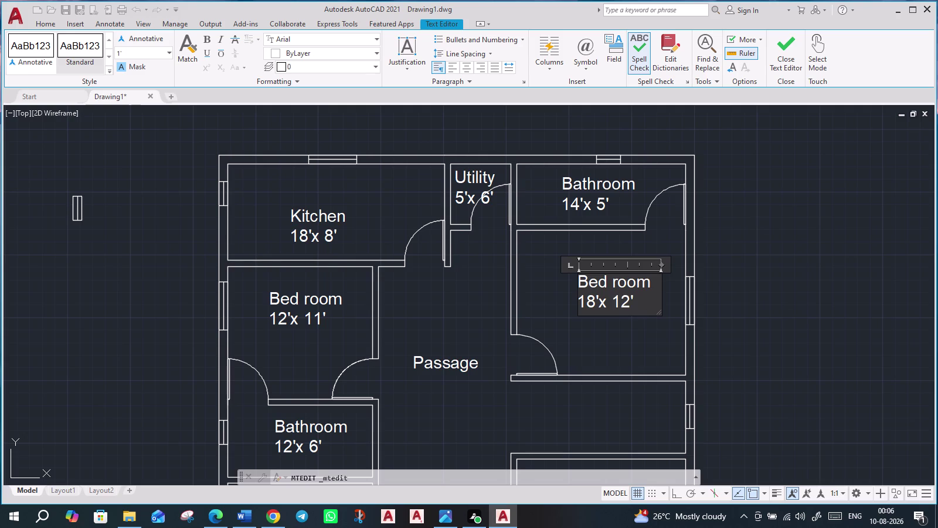
click(595, 299)
key(BackSpace)
key(4)
scroll(down, 3)
middle_drag(675, 360, 628, 288)
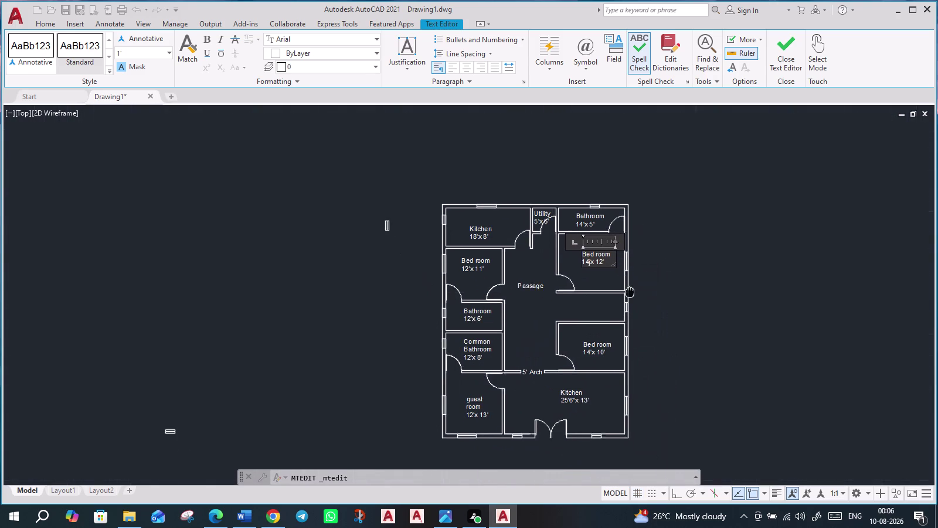
middle_drag(628, 288, 622, 279)
scroll(up, 3)
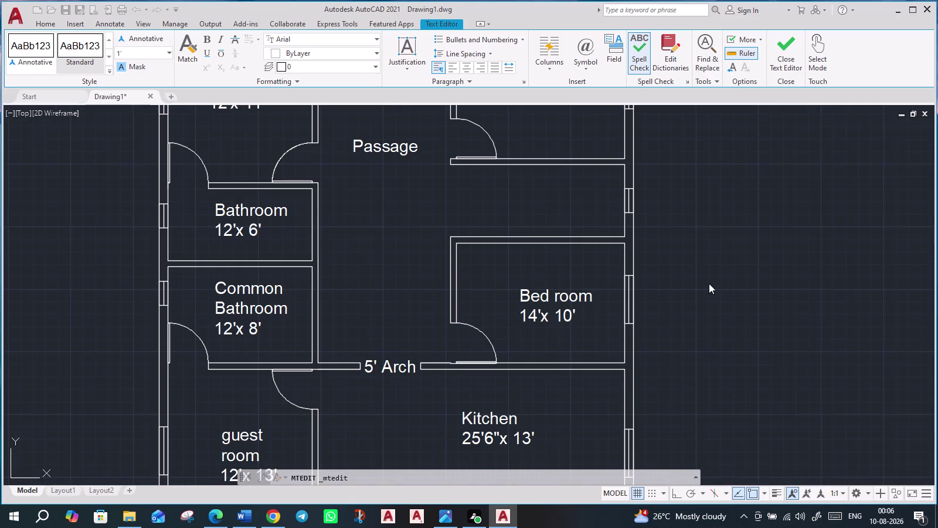
scroll(down, 3)
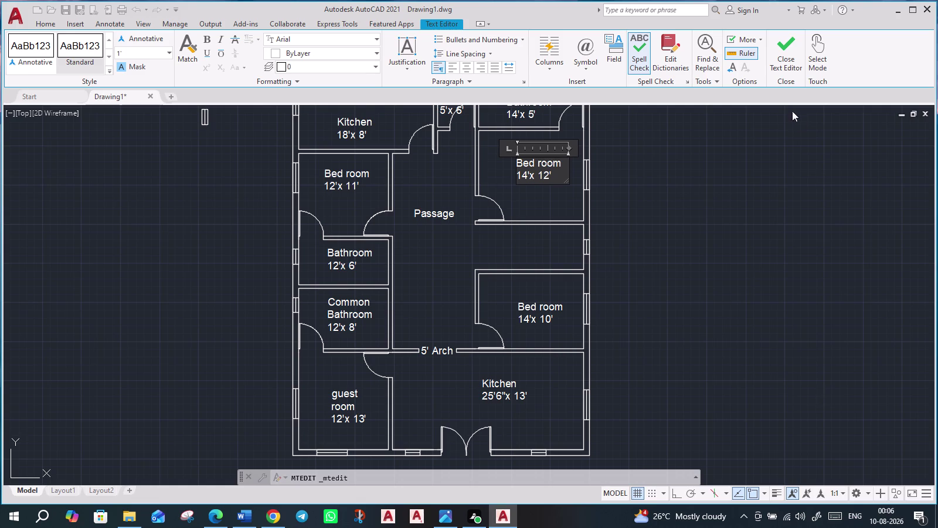
click(790, 57)
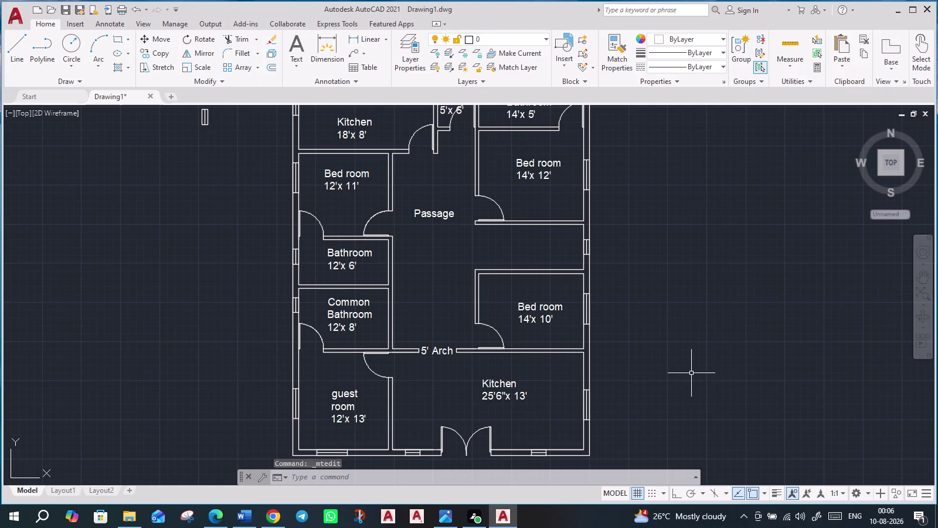
Select and erase the stray marks to the left of the plan.
scroll(down, 3)
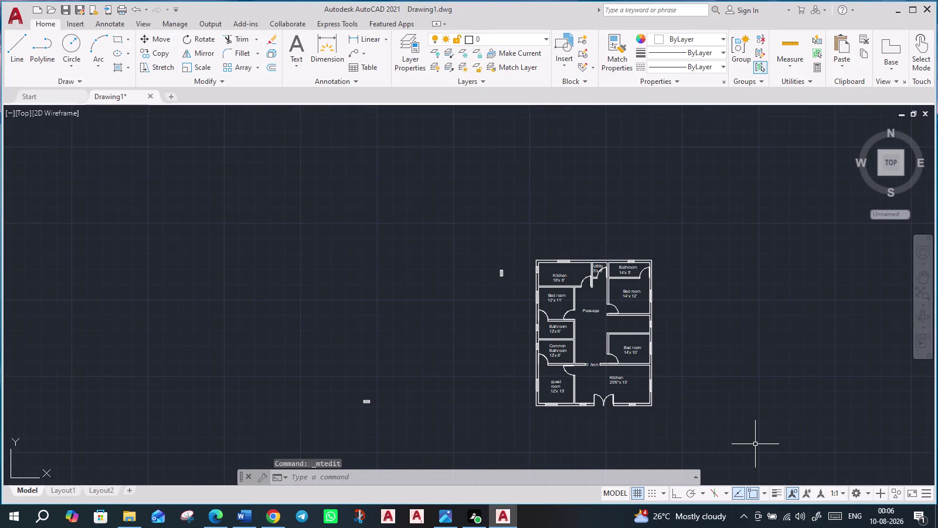
middle_drag(757, 445, 522, 350)
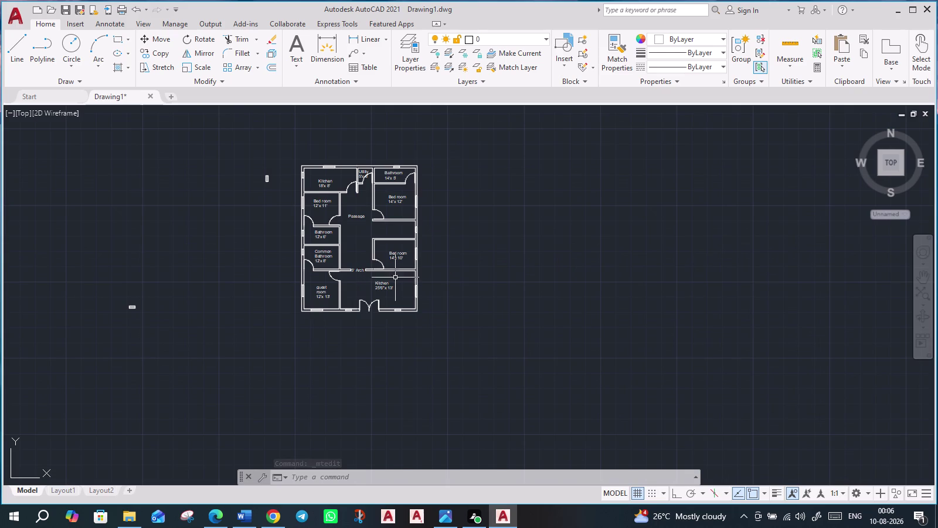
drag(168, 345, 118, 310)
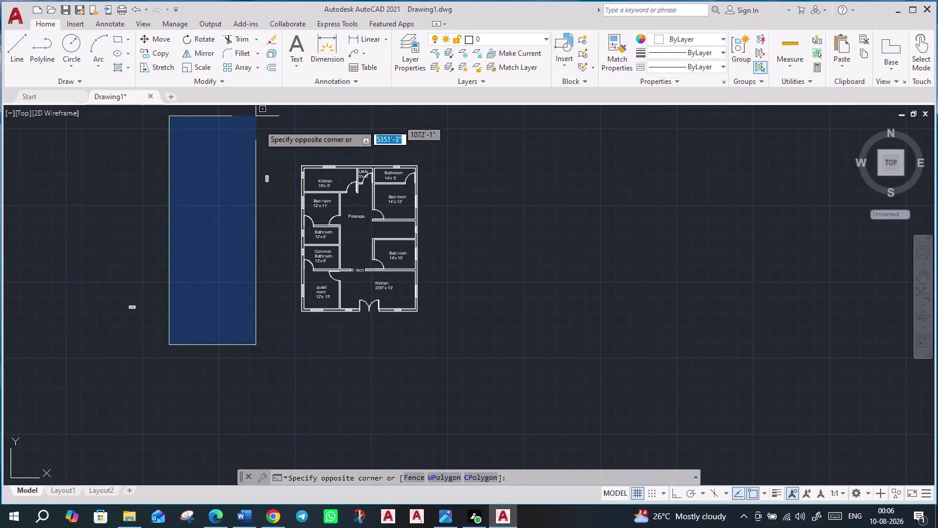
click(280, 160)
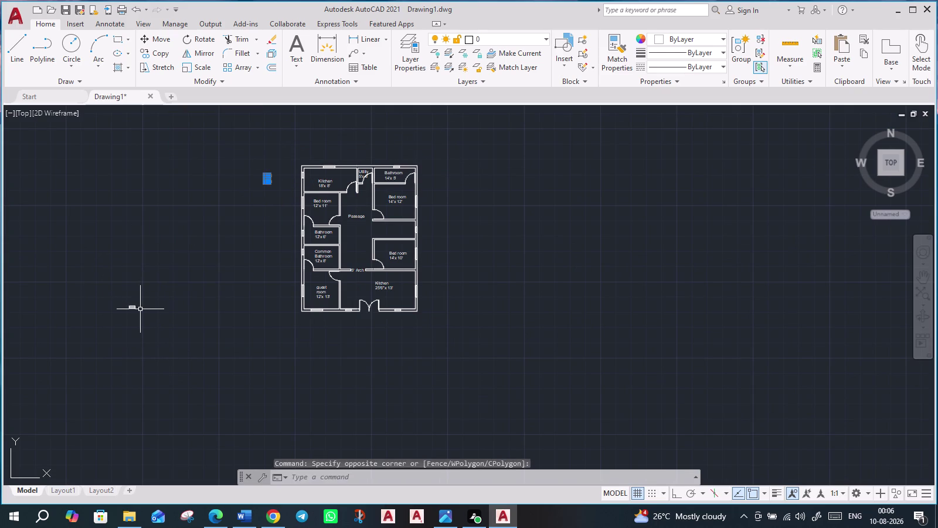
click(131, 306)
key(Delete)
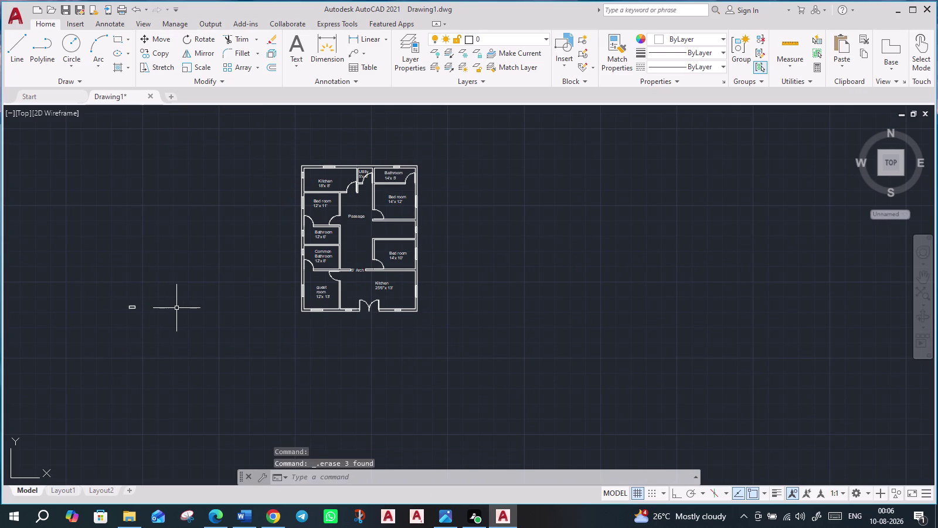
drag(177, 307, 136, 312)
Erase the last stray mark beside the plan.
click(78, 320)
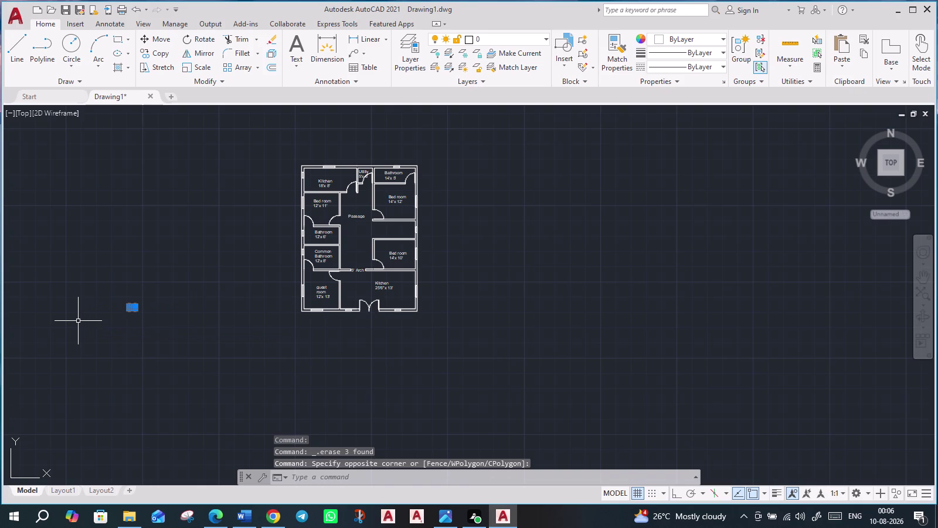
key(Delete)
middle_drag(471, 294, 462, 335)
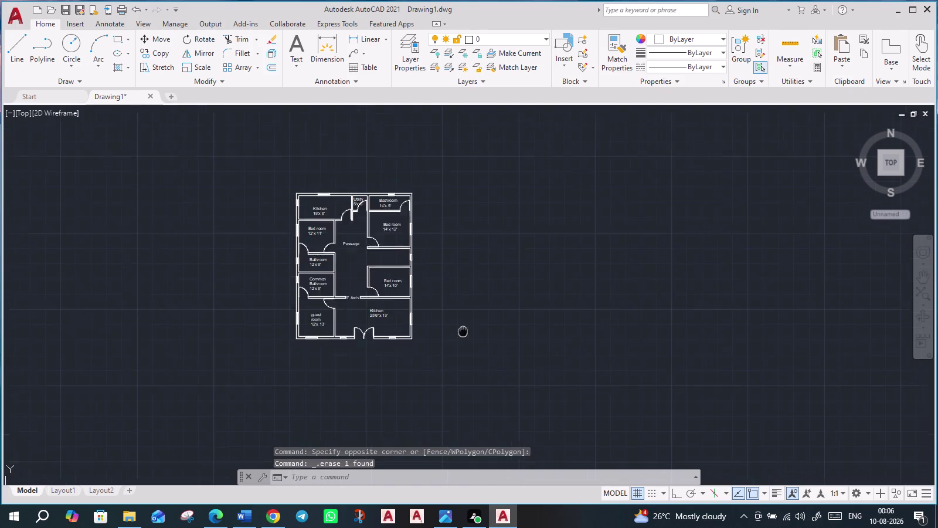
middle_drag(462, 334, 281, 445)
scroll(up, 3)
Zoom in on the lower Kitchen label and open it for editing.
middle_drag(292, 374, 706, 234)
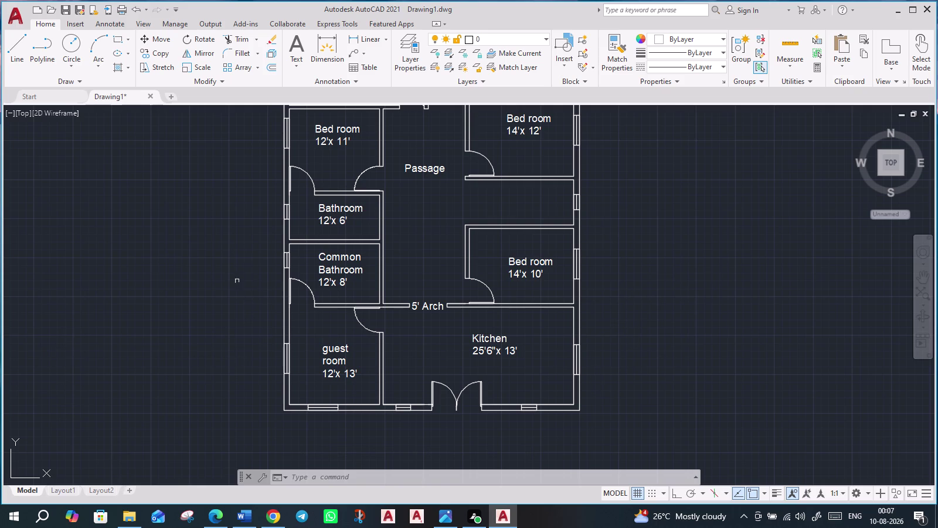
middle_drag(243, 253, 175, 361)
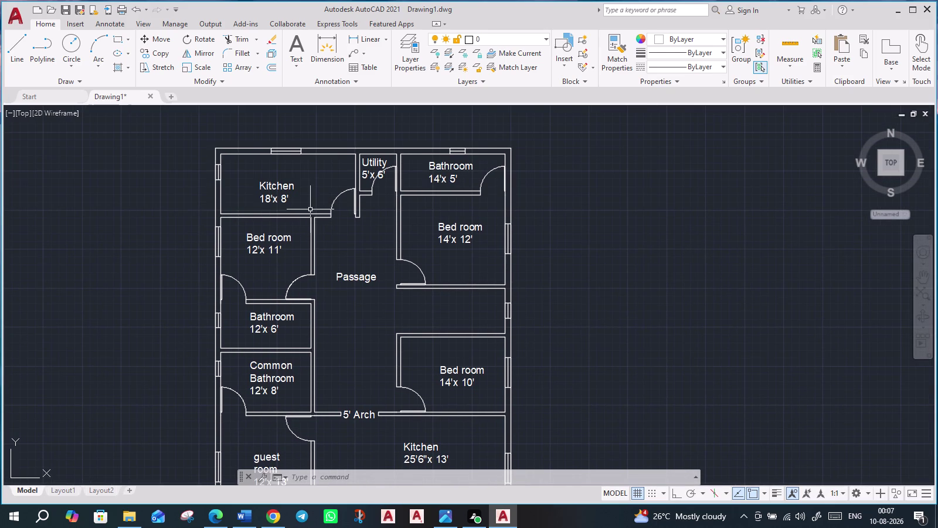
scroll(down, 3)
middle_drag(562, 390, 490, 313)
scroll(up, 3)
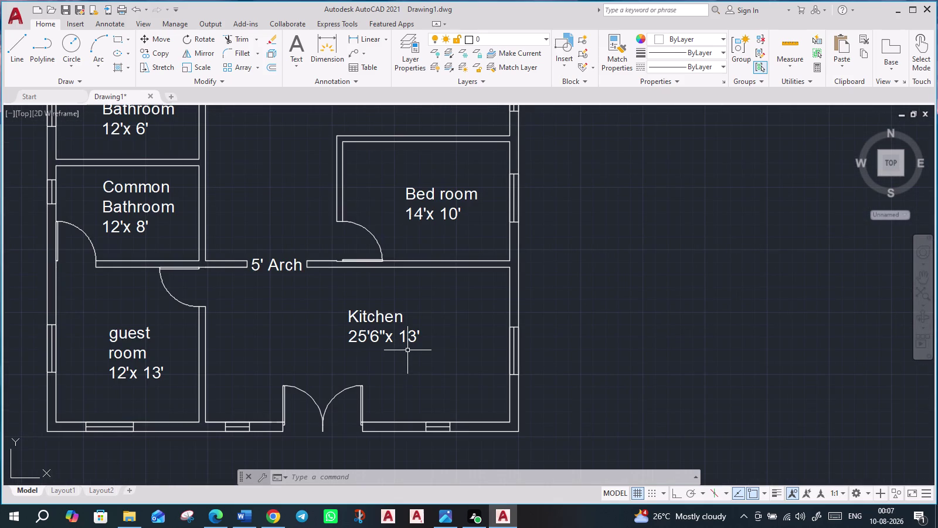
double_click(387, 315)
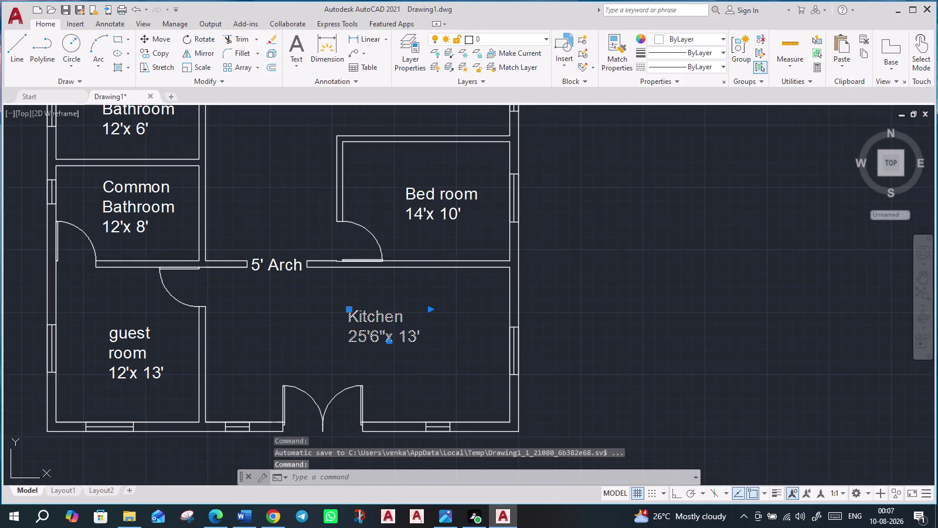
Replace 'Kitchen' with 'Drawing room', put 25'6"x 13' on the next line, and widen the box.
drag(421, 316, 340, 315)
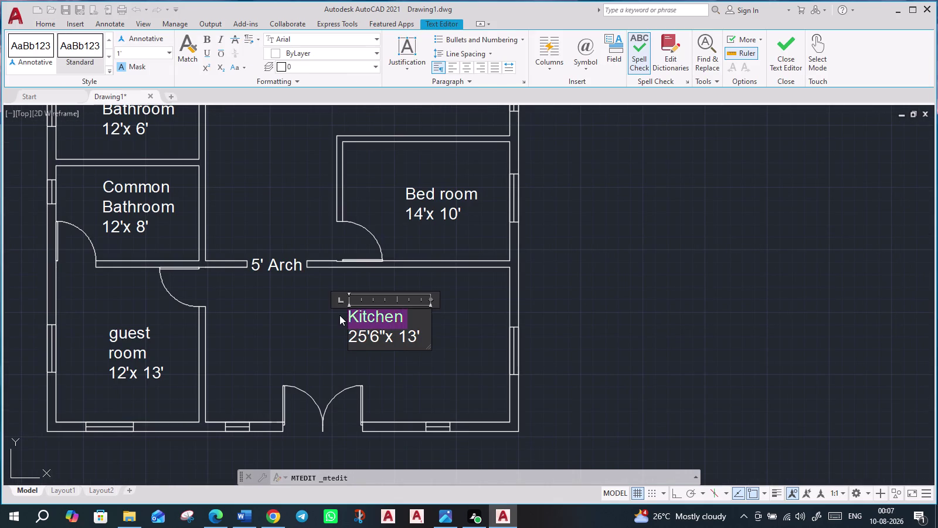
text(Dr)
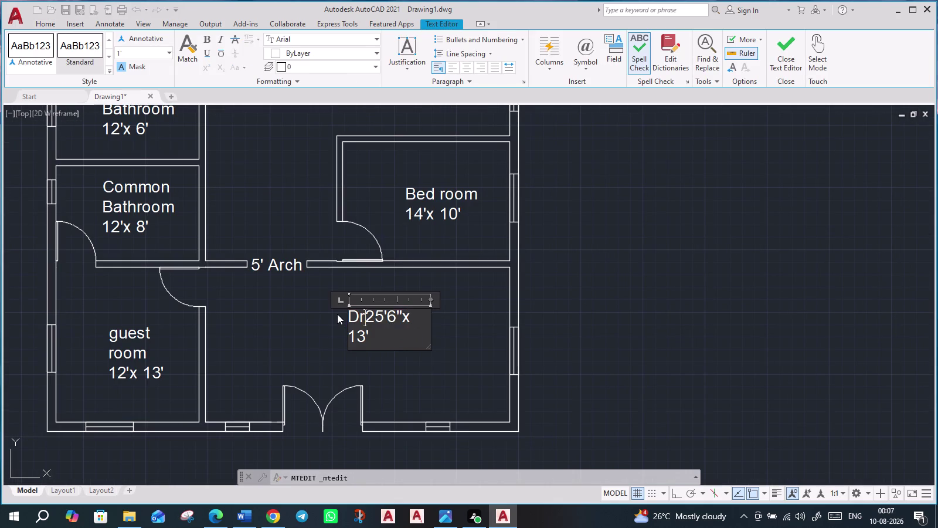
text(awing)
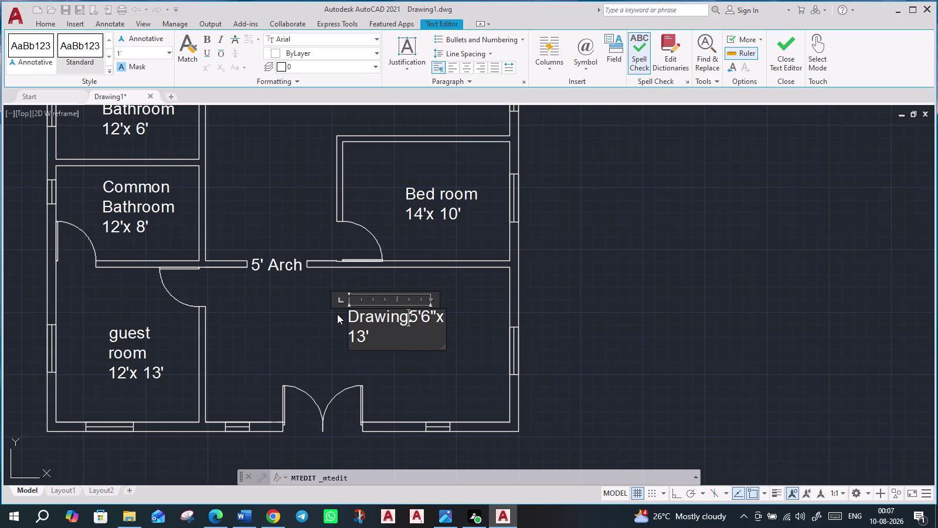
key(space)
text(roo)
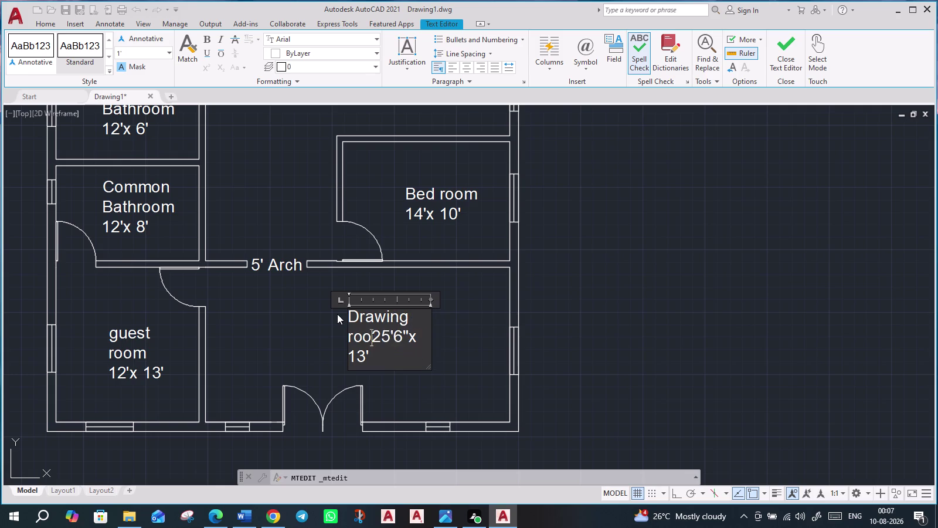
text(m)
key(Return)
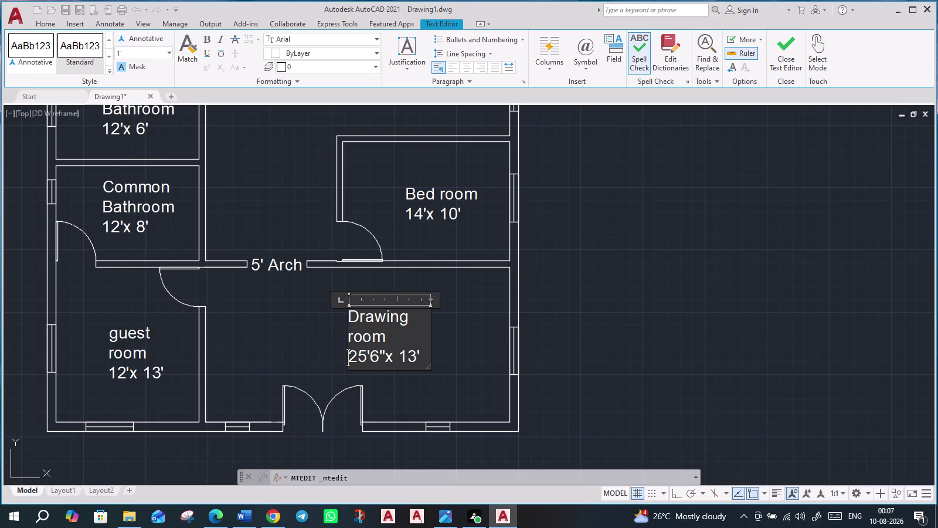
drag(431, 326, 483, 321)
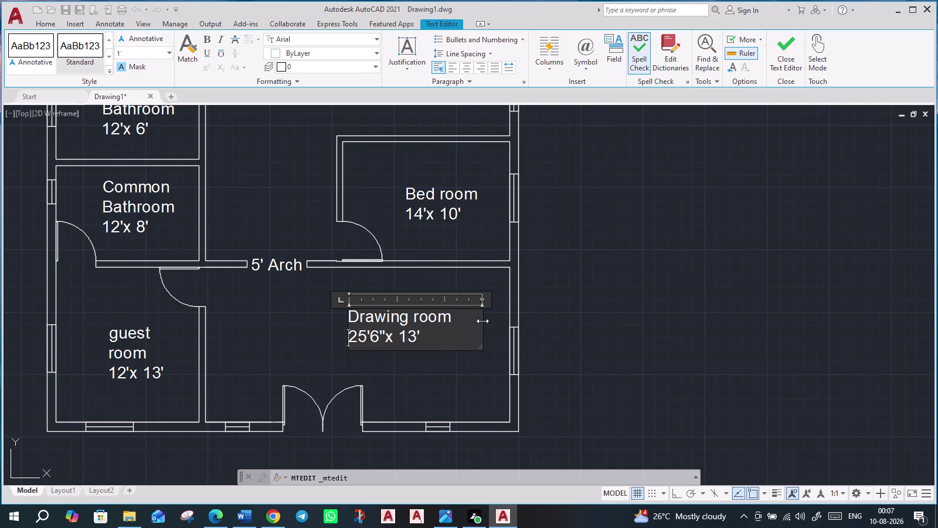
drag(483, 321, 457, 325)
click(806, 60)
click(788, 65)
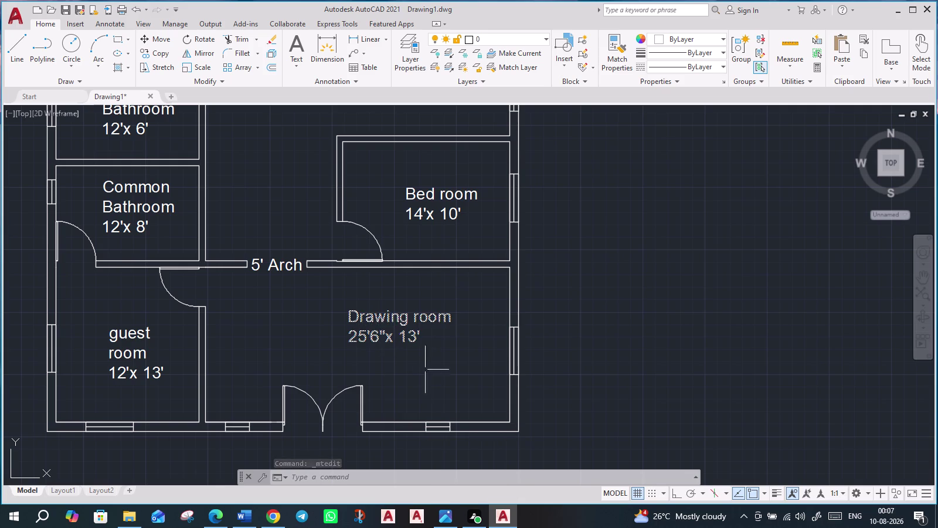
Move the Drawing room label further left within its room.
click(349, 314)
click(347, 310)
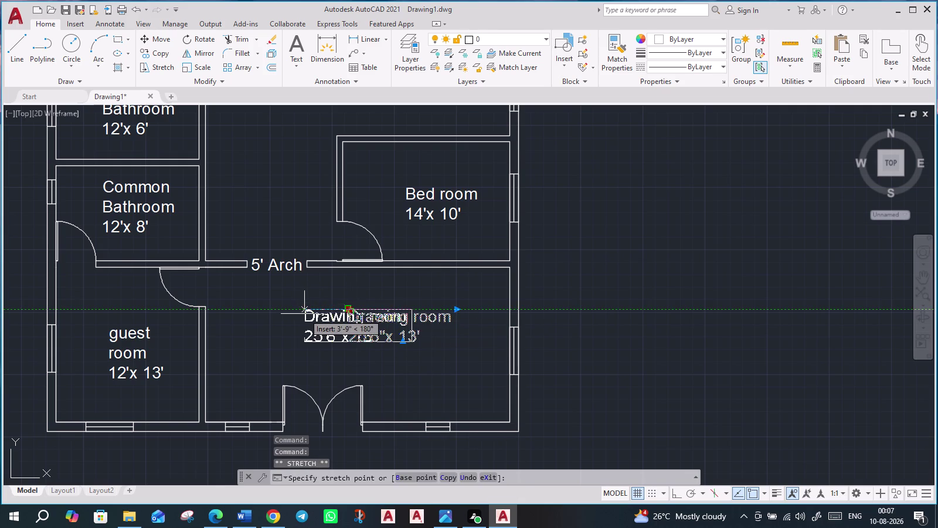
click(304, 313)
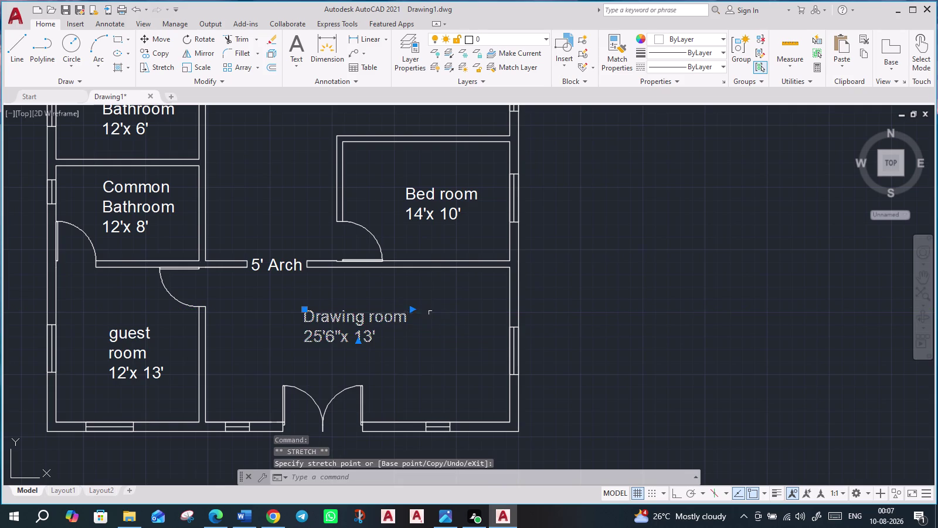
Zoom in closely on the Utility label.
scroll(down, 3)
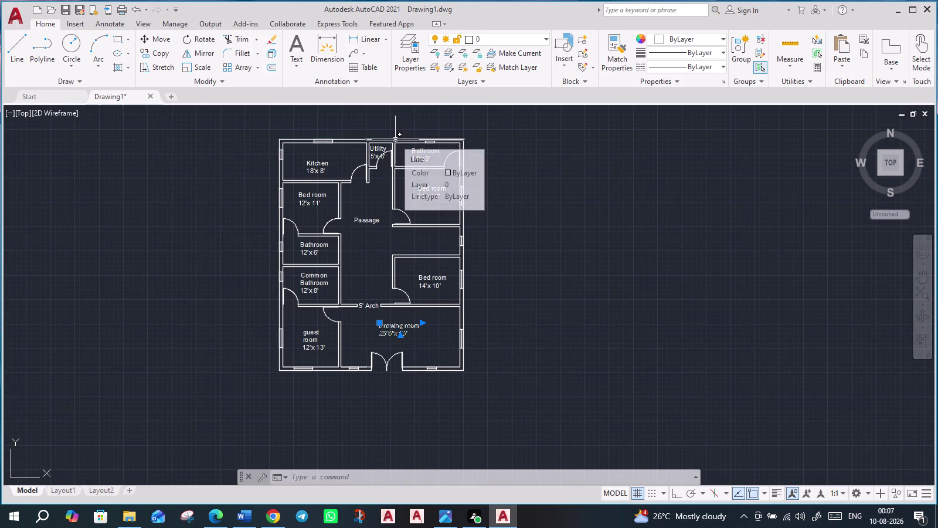
scroll(up, 3)
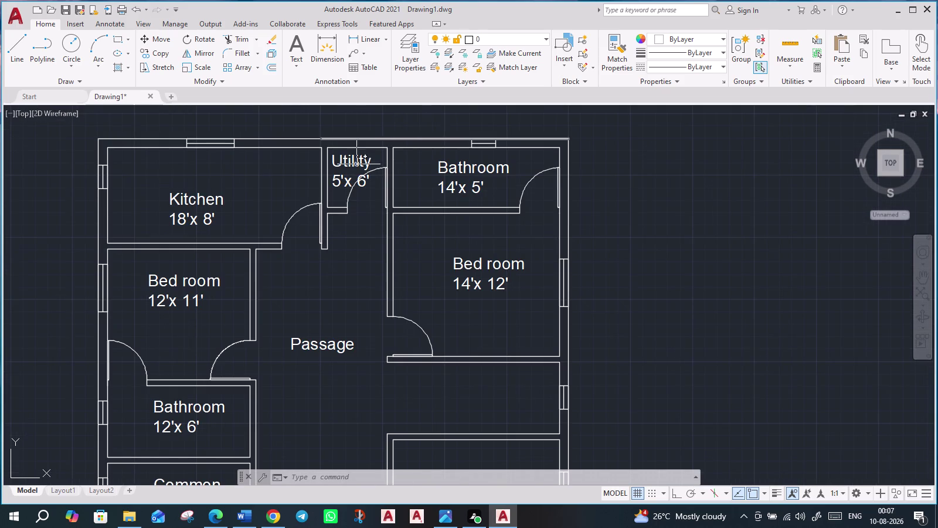
scroll(up, 3)
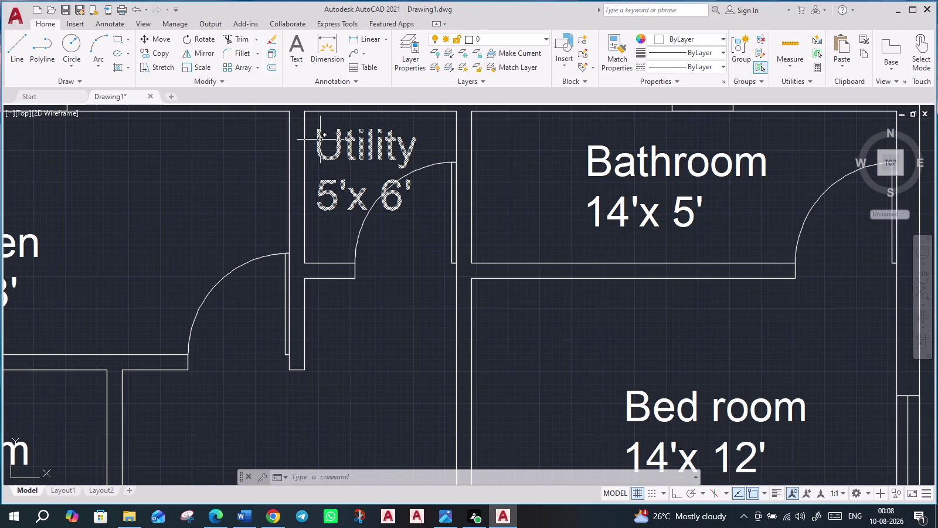
Nudge the Utility label up and left within the utility room.
click(320, 140)
click(319, 130)
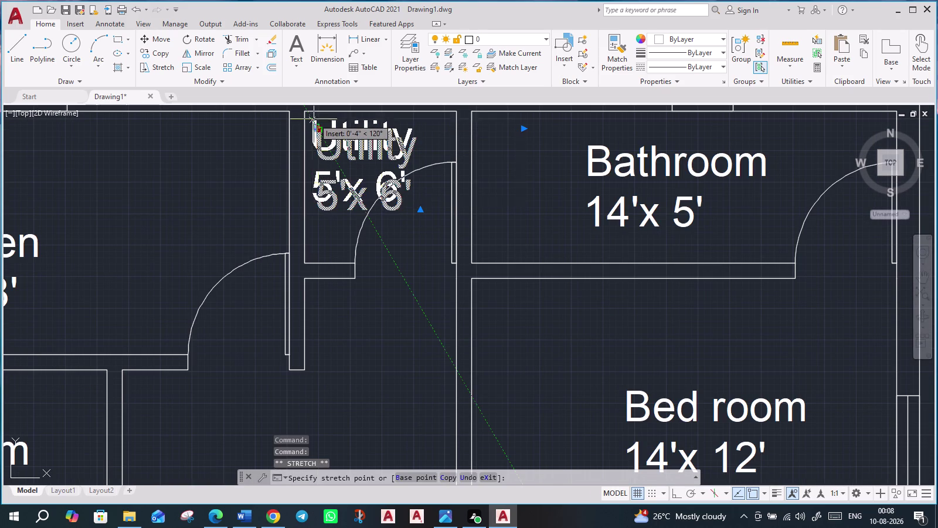
click(314, 120)
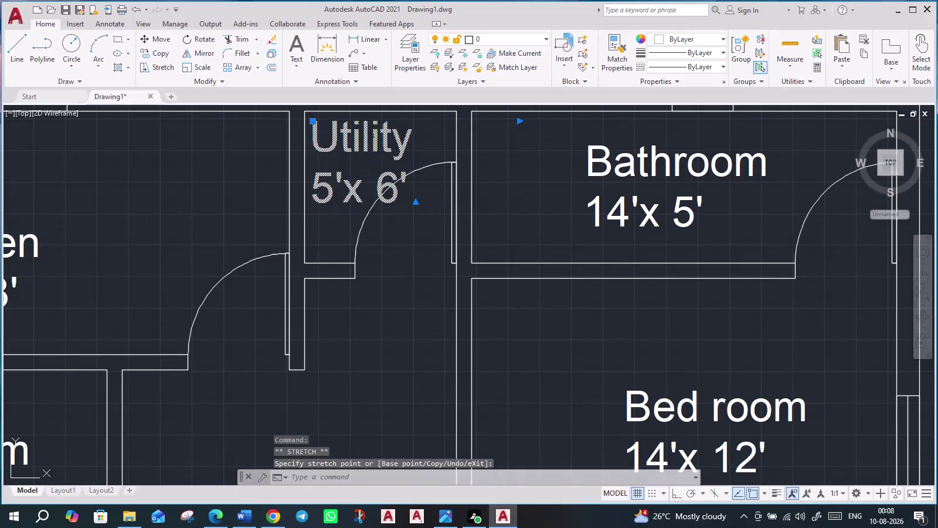
scroll(down, 3)
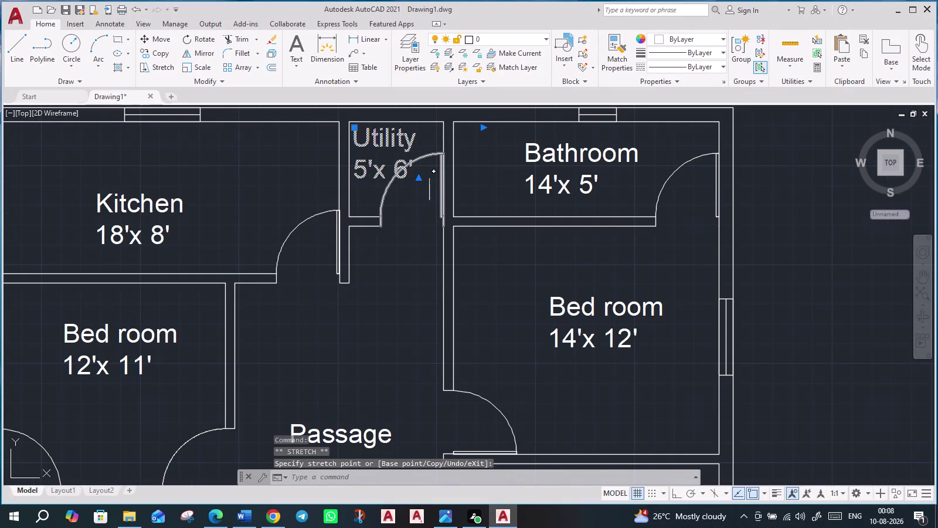
Scale the Utility 5'x 6' label down from its top-left corner, after one cancelled attempt.
text(sc)
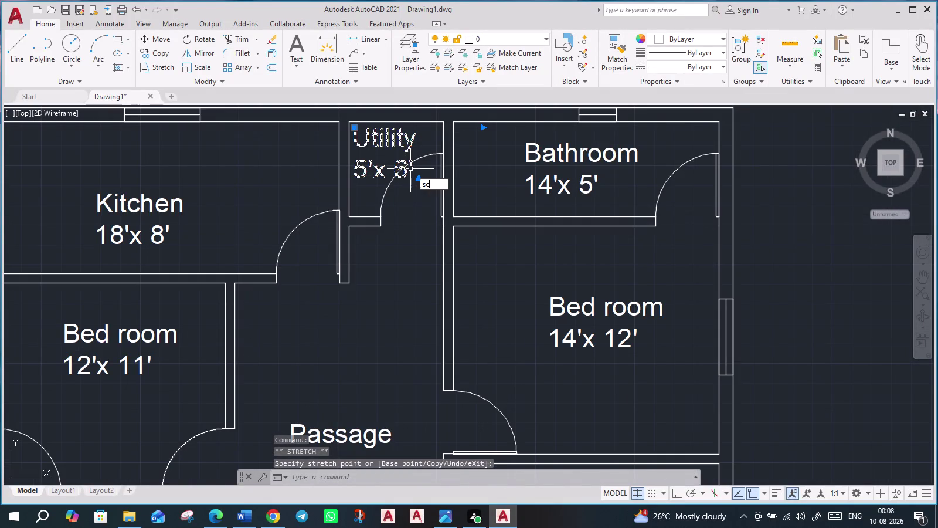
key(Return)
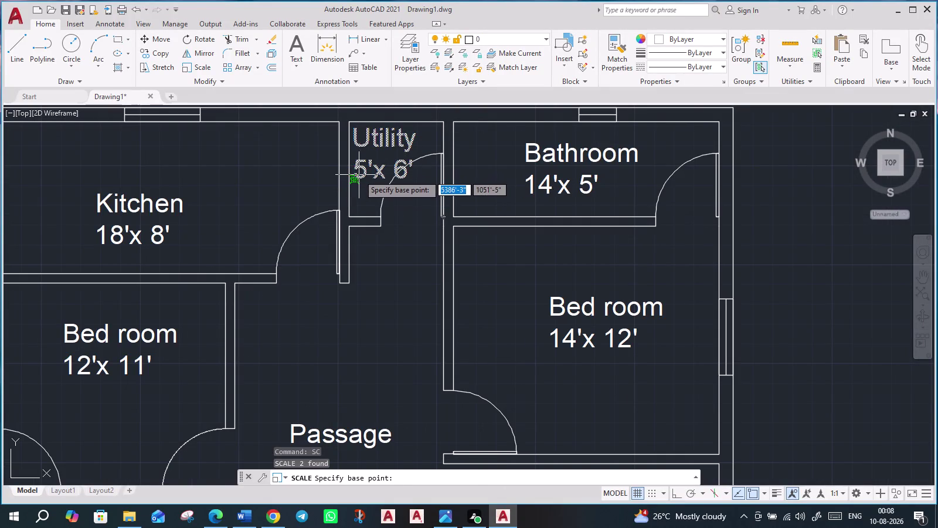
click(359, 176)
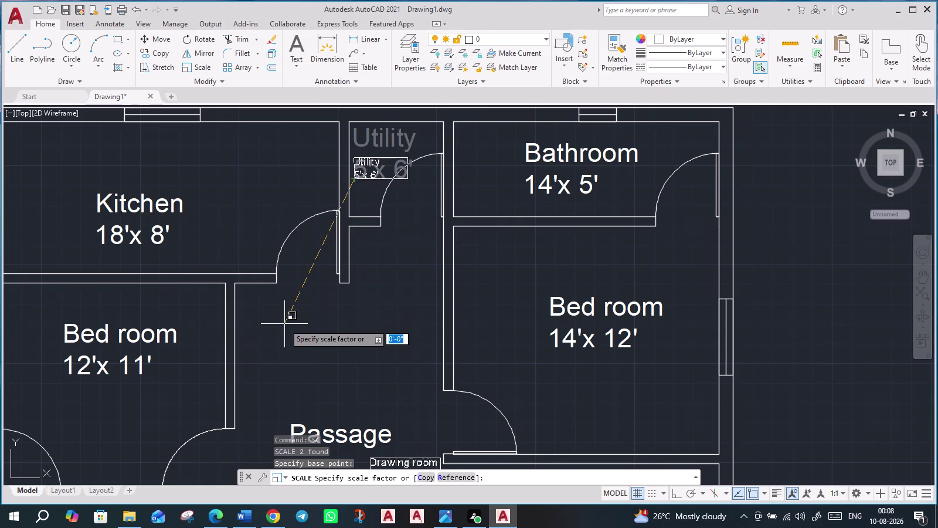
key(Escape)
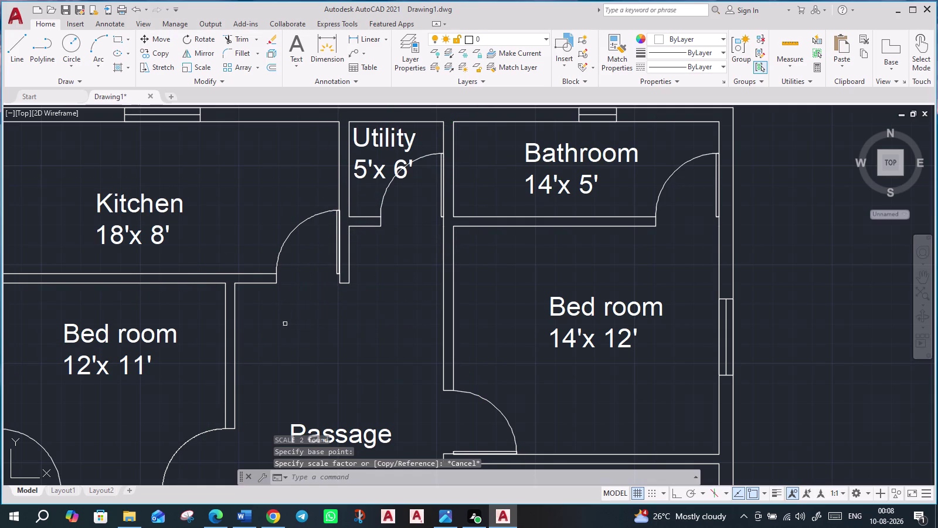
click(399, 138)
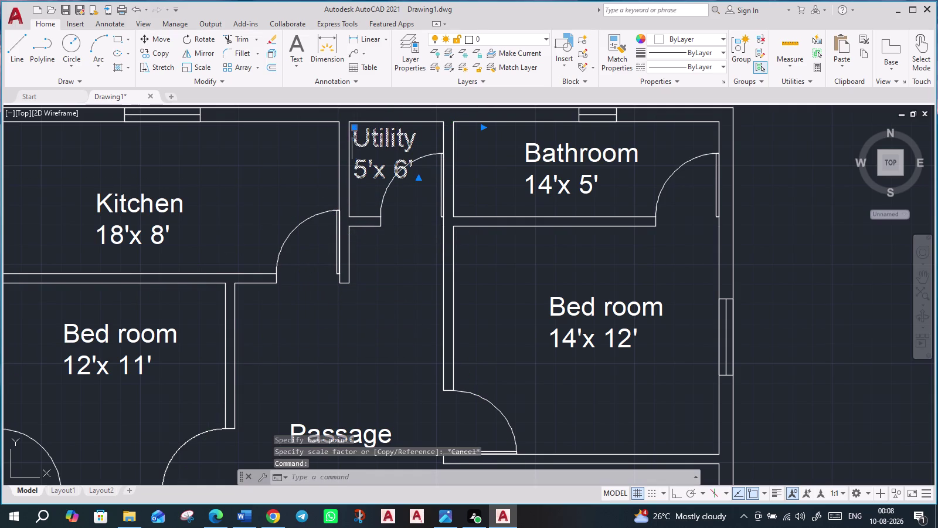
text(sc)
key(Return)
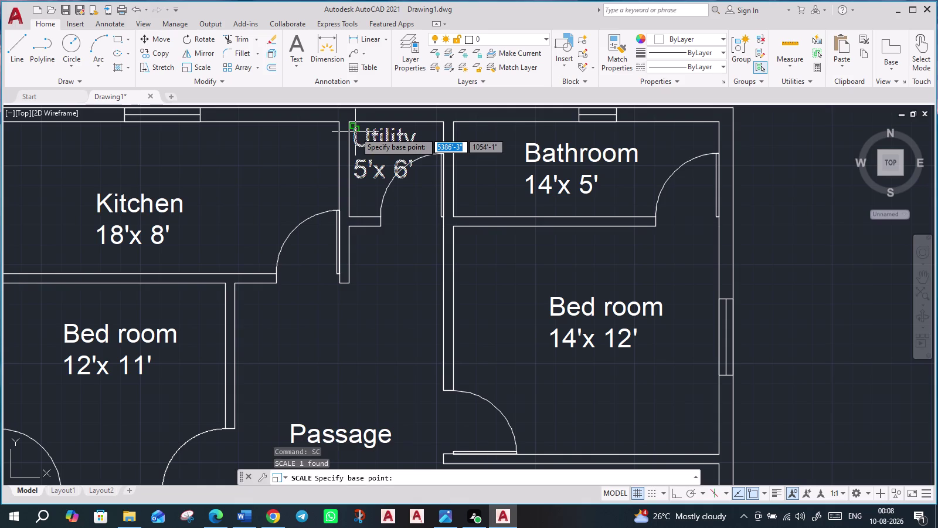
click(356, 132)
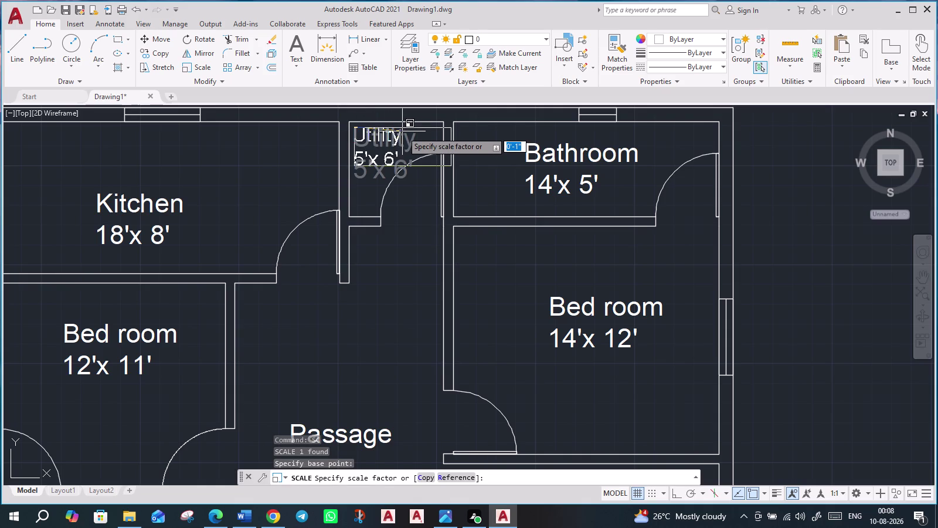
click(406, 134)
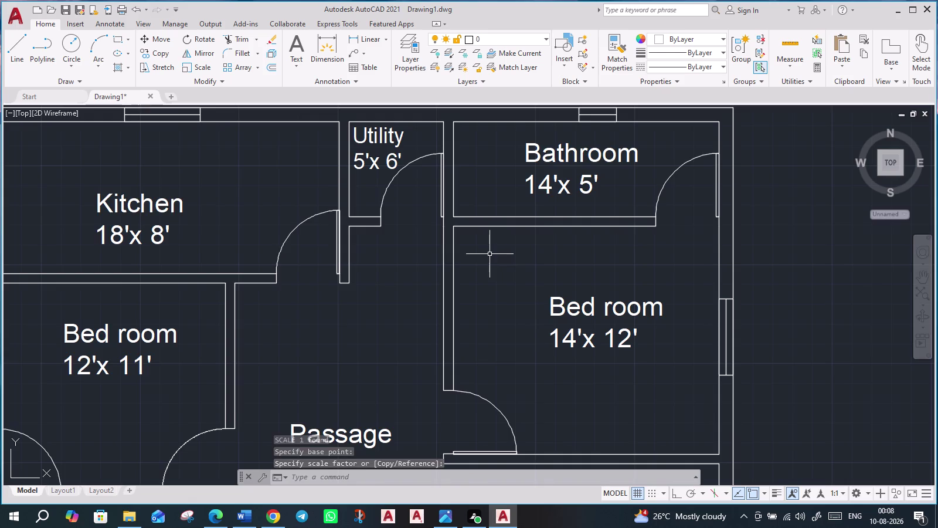
scroll(down, 3)
middle_drag(676, 371, 634, 347)
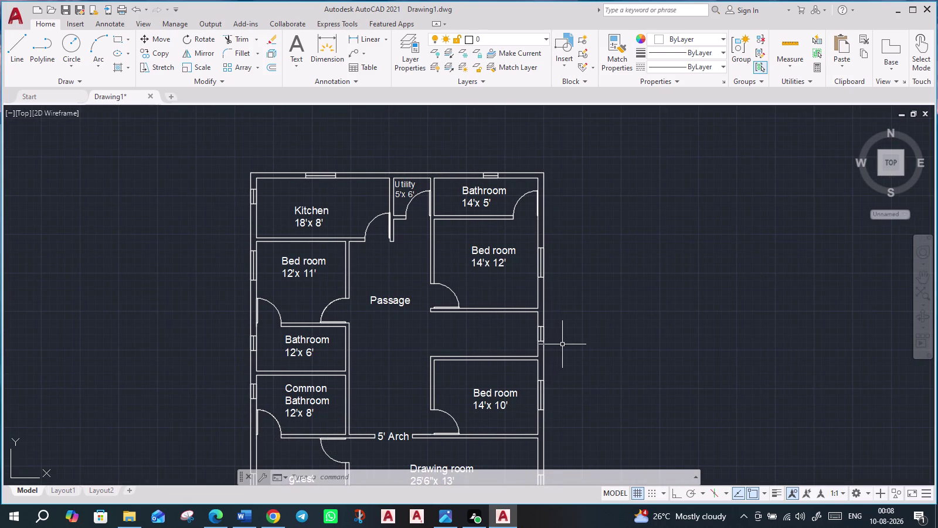
scroll(down, 3)
middle_drag(605, 412, 509, 292)
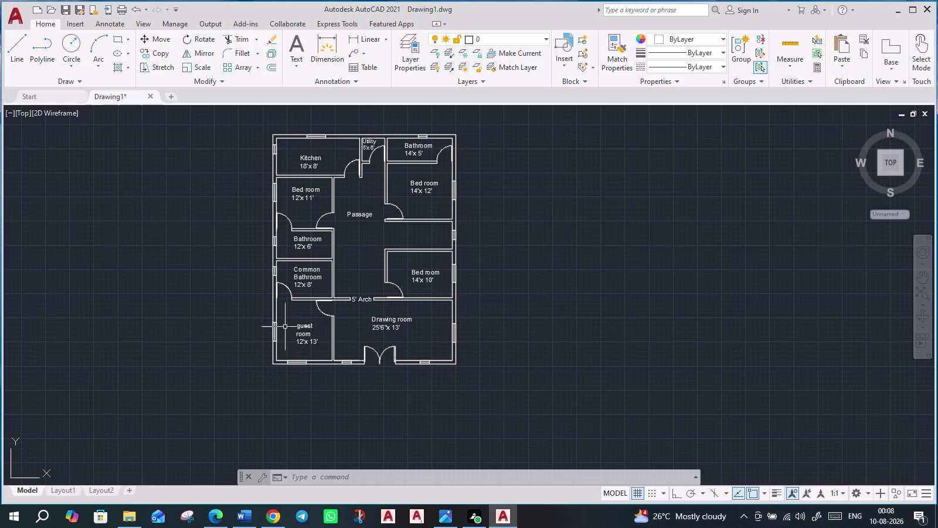
scroll(up, 3)
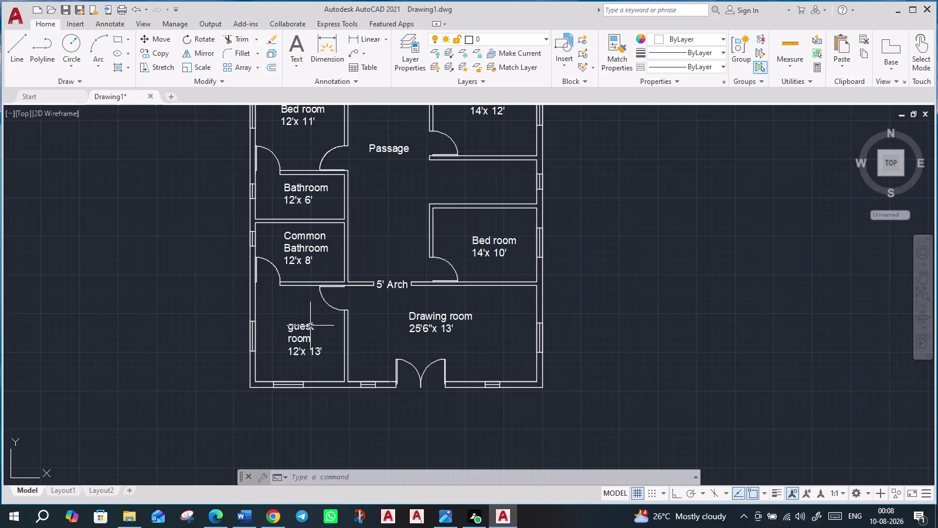
middle_drag(637, 293, 650, 341)
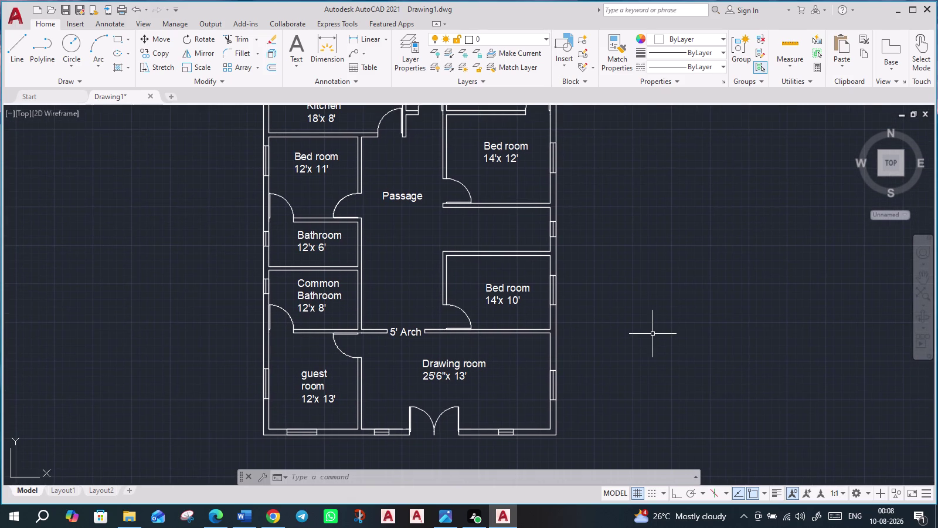
scroll(down, 3)
scroll(up, 3)
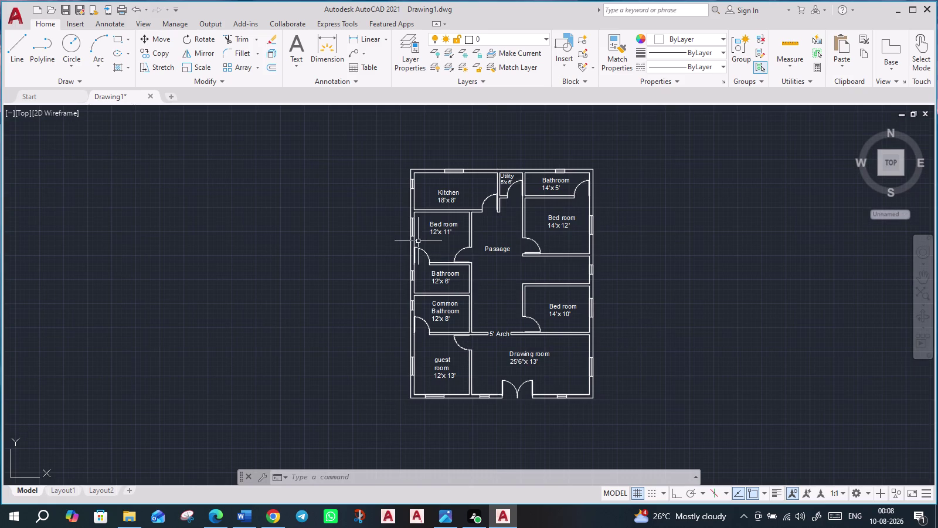
scroll(up, 3)
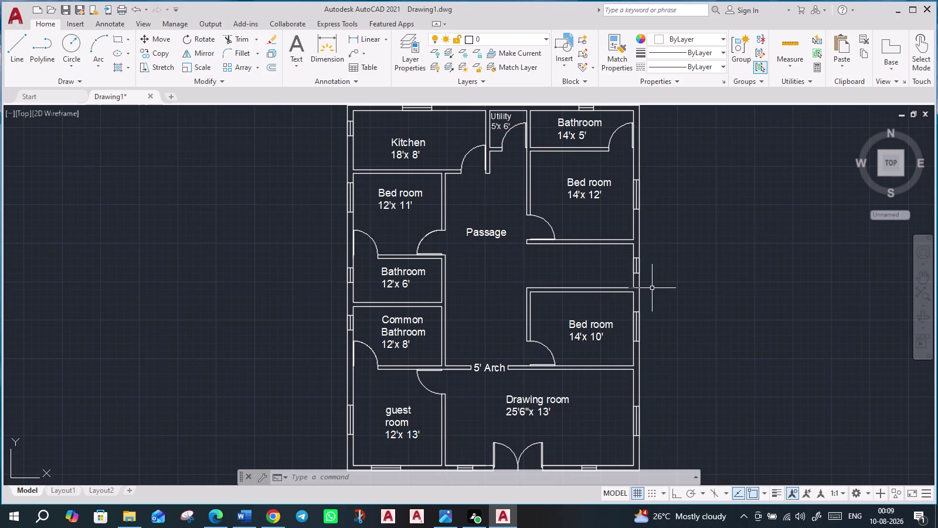
scroll(down, 3)
middle_drag(712, 329, 573, 307)
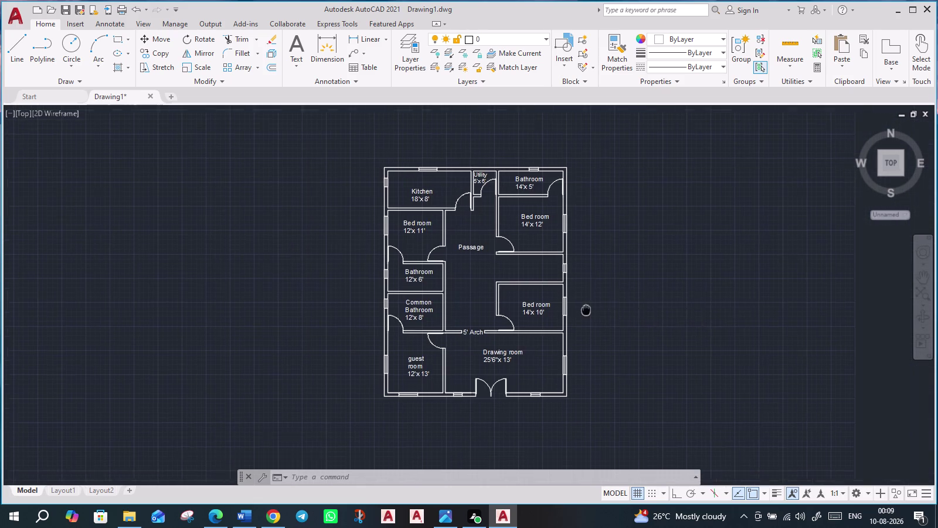
middle_drag(574, 307, 510, 296)
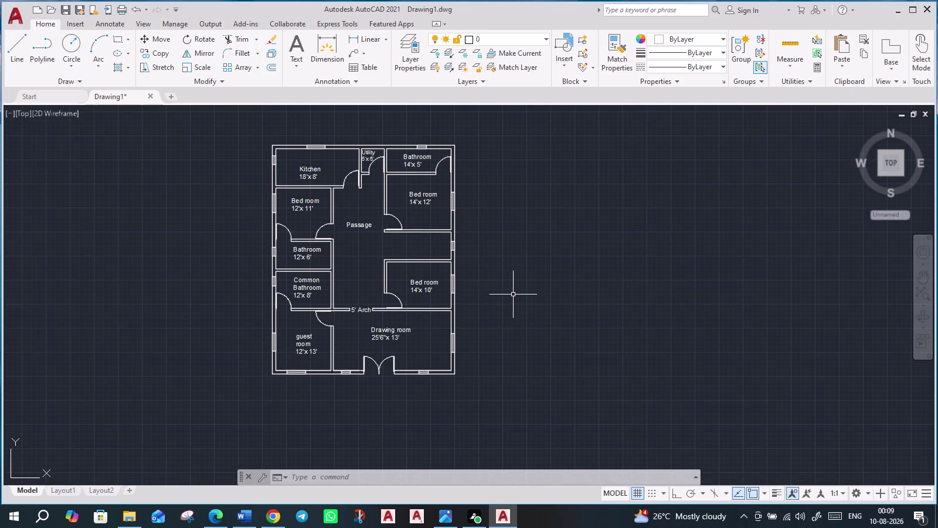